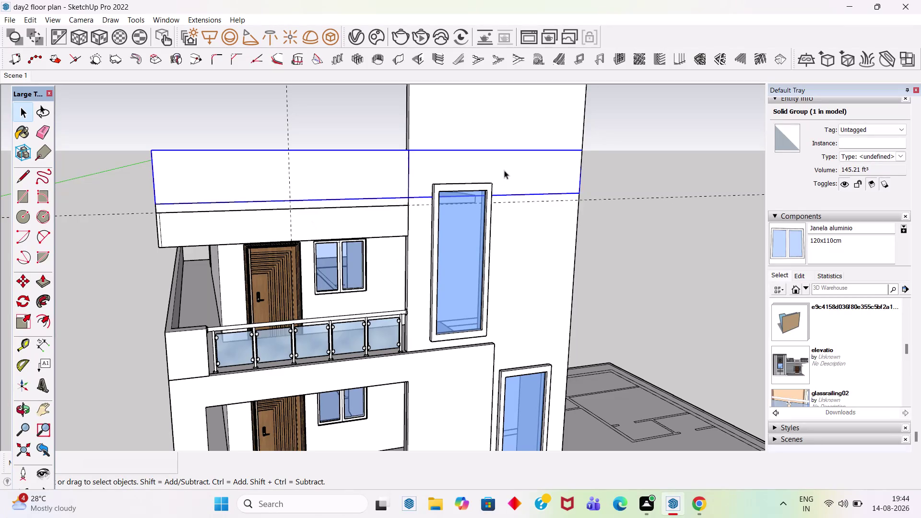
Orbit to the tall front wall and place a guide 1' below its top edge.
scroll(down, 3)
scroll(down, 3)
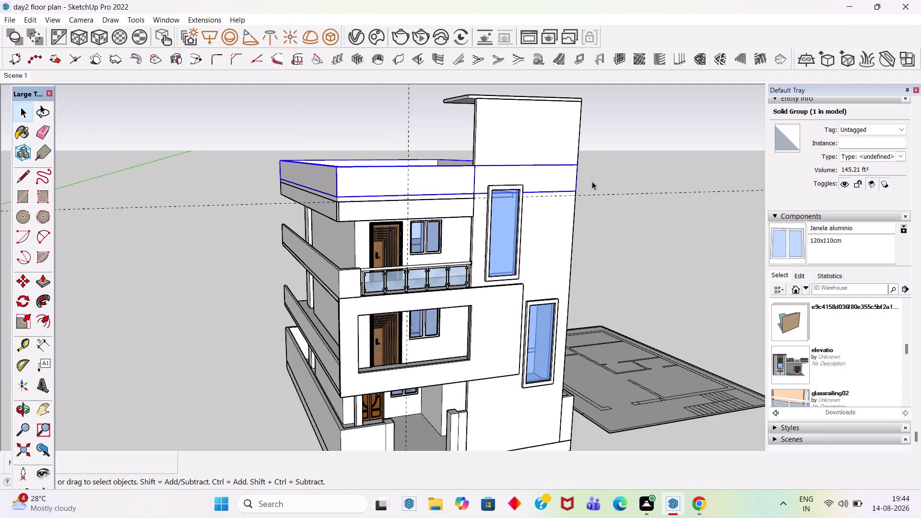
click(620, 170)
middle_drag(631, 183, 470, 185)
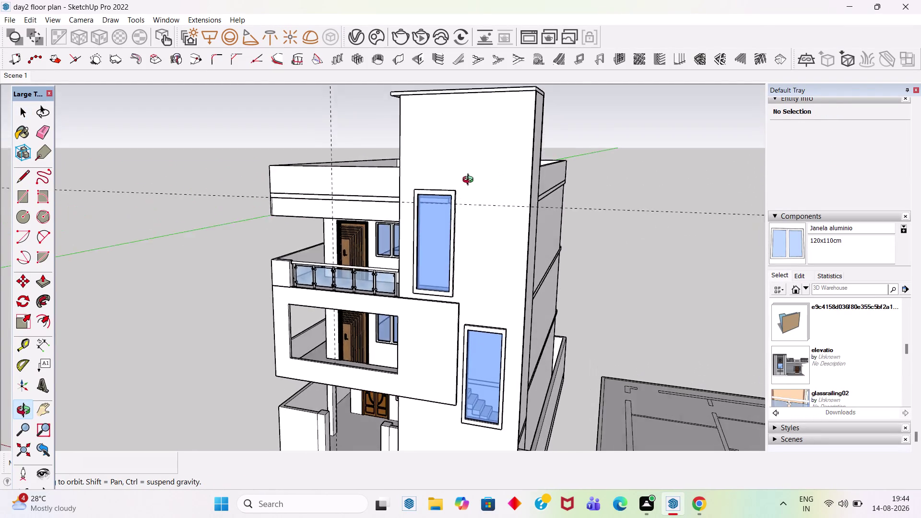
middle_drag(470, 186, 448, 194)
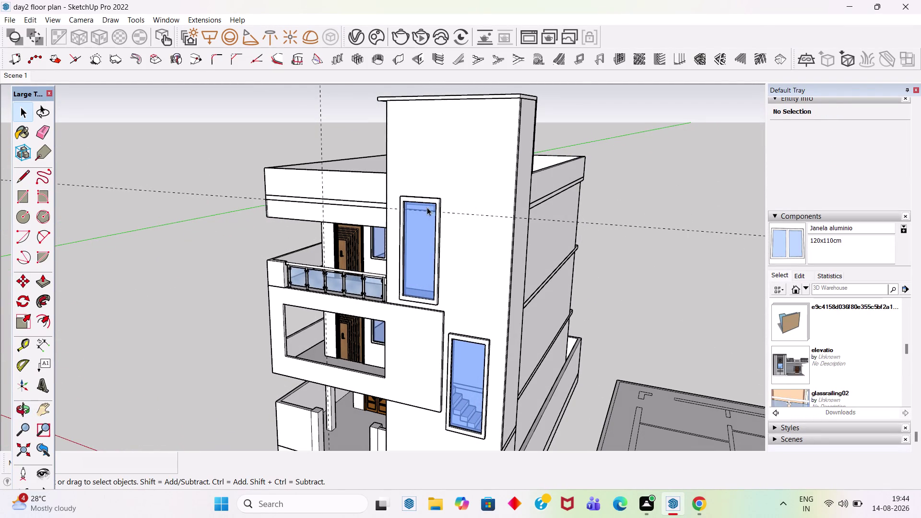
key(t)
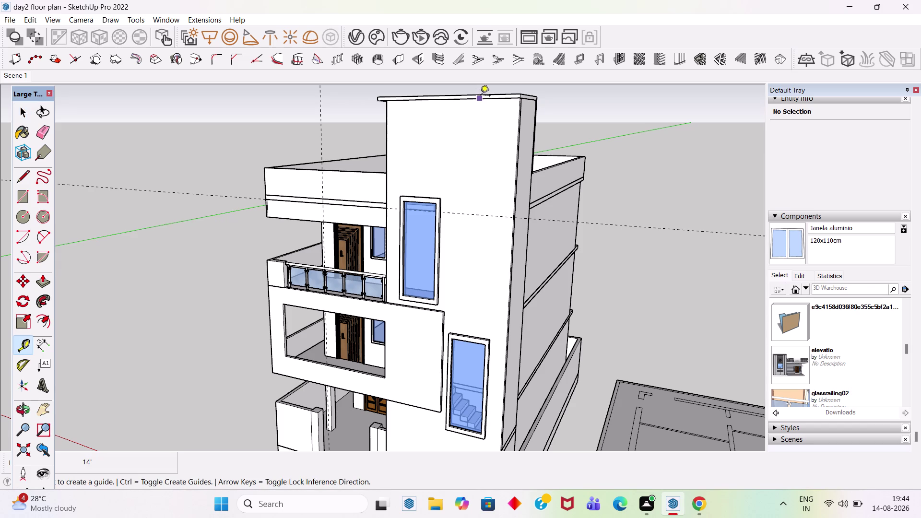
scroll(up, 3)
click(493, 93)
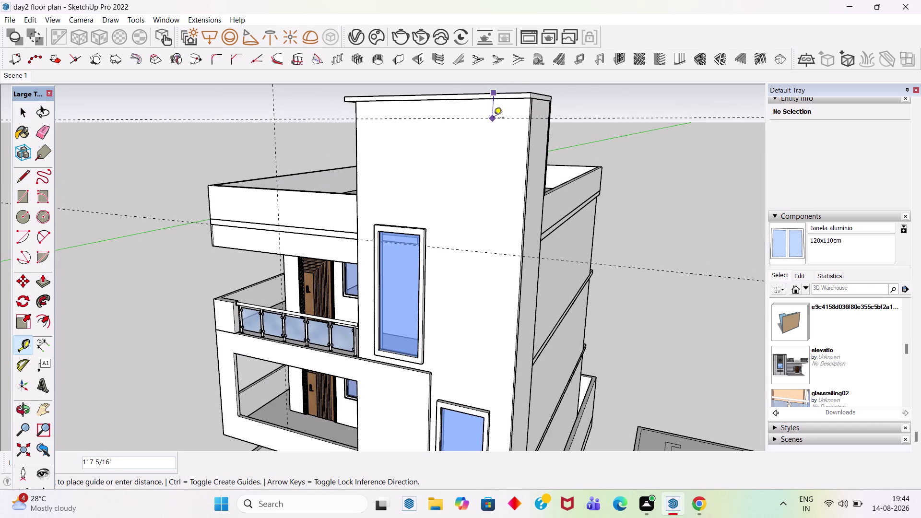
text(1')
key(Return)
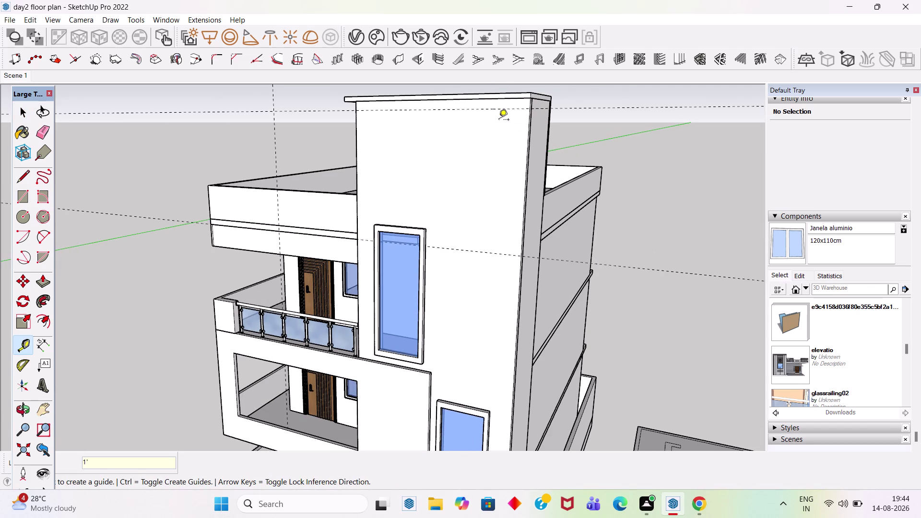
Place a second guide 1' in from the wall's right edge.
click(523, 204)
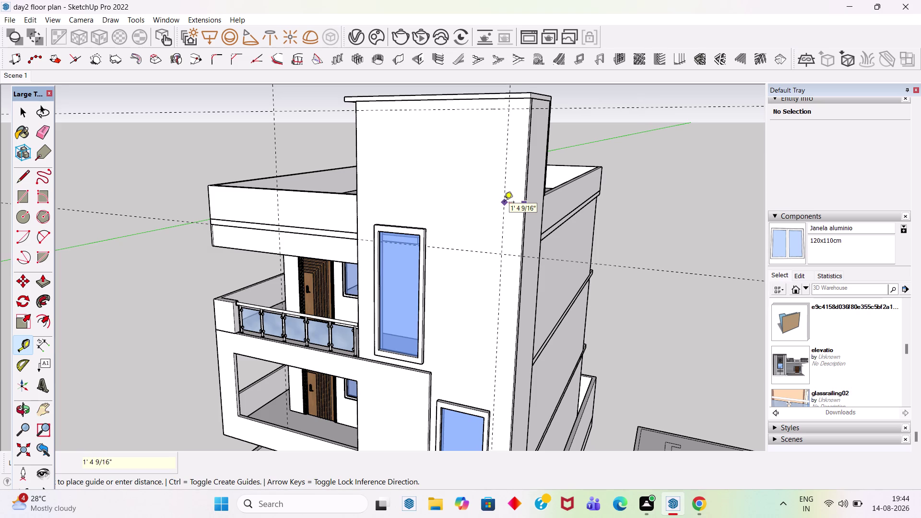
key(1)
key(apostrophe)
key(Return)
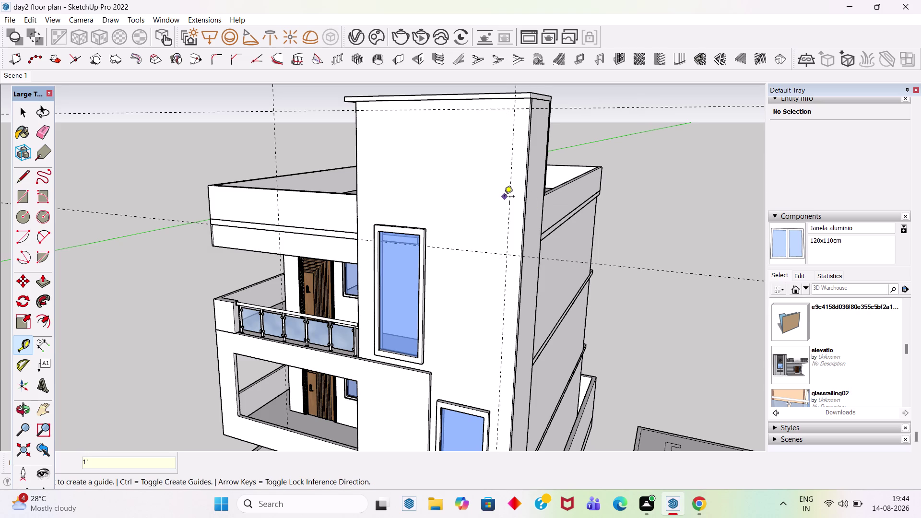
scroll(down, 3)
Draw a first rectangle from the wall's top corner down to its base along the right edge.
key(r)
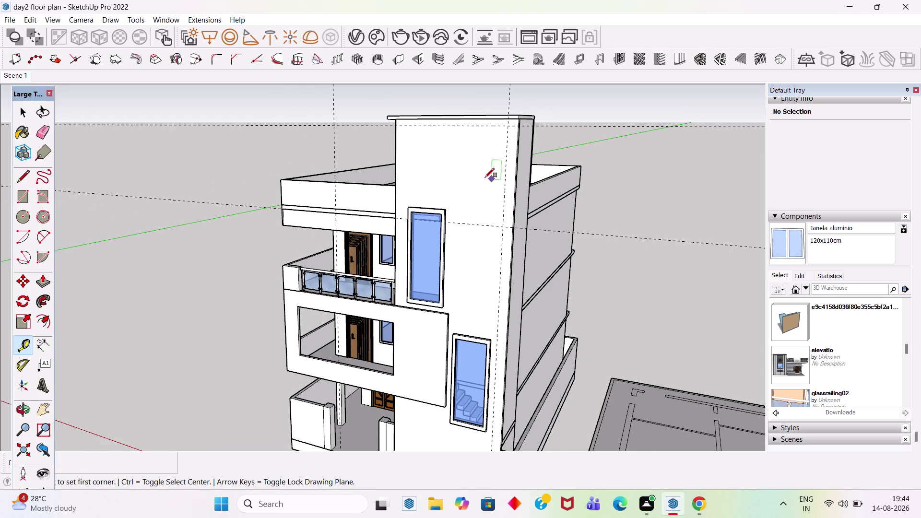
scroll(up, 3)
scroll(up, 3)
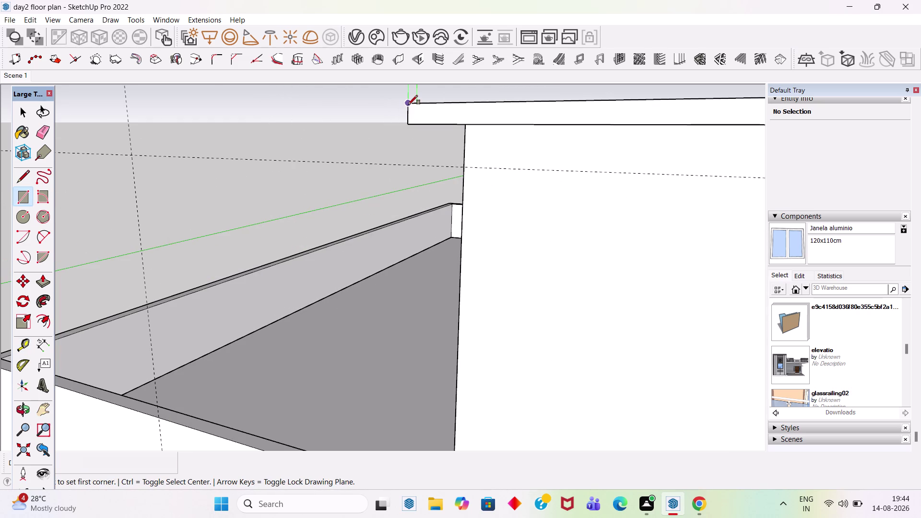
click(408, 105)
scroll(down, 3)
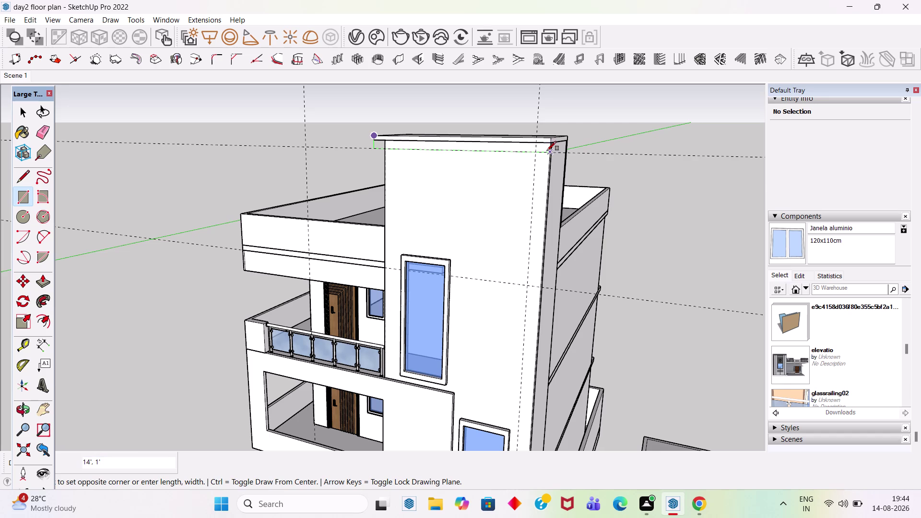
click(537, 151)
click(536, 137)
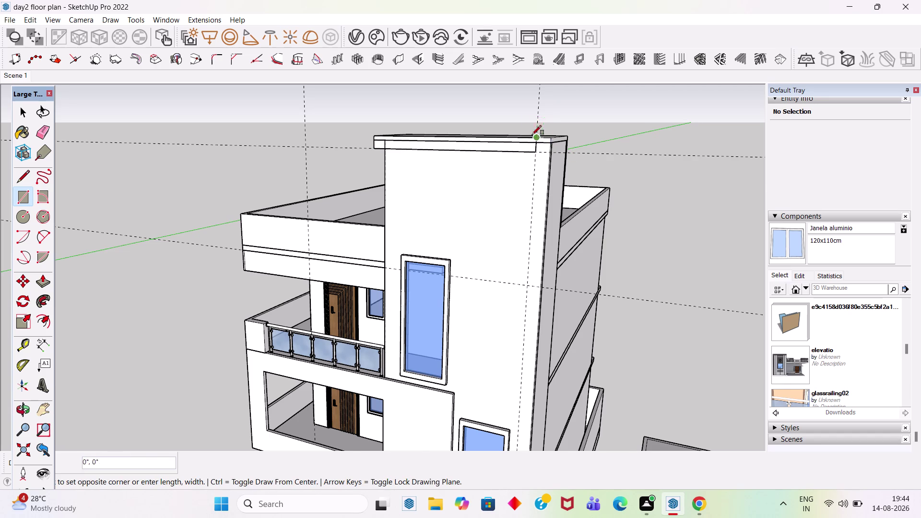
scroll(down, 3)
scroll(up, 3)
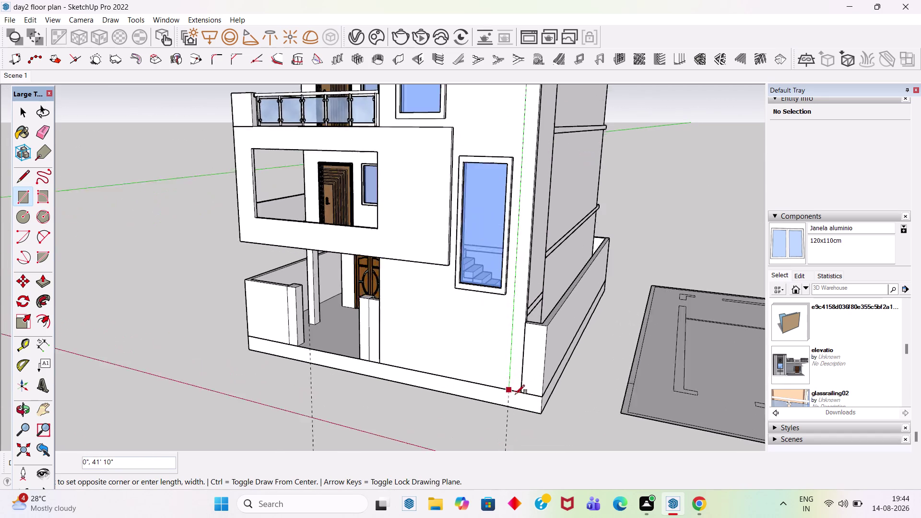
scroll(up, 3)
click(508, 389)
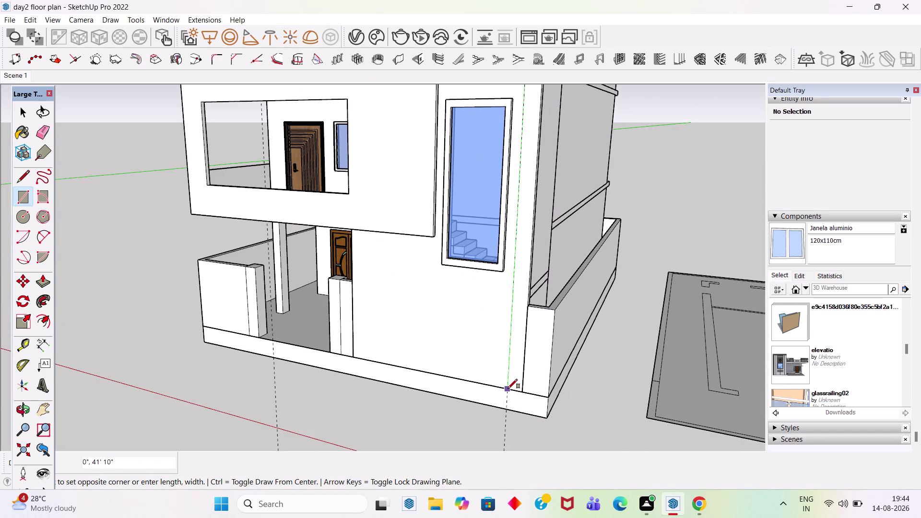
key(space)
key(p)
click(519, 295)
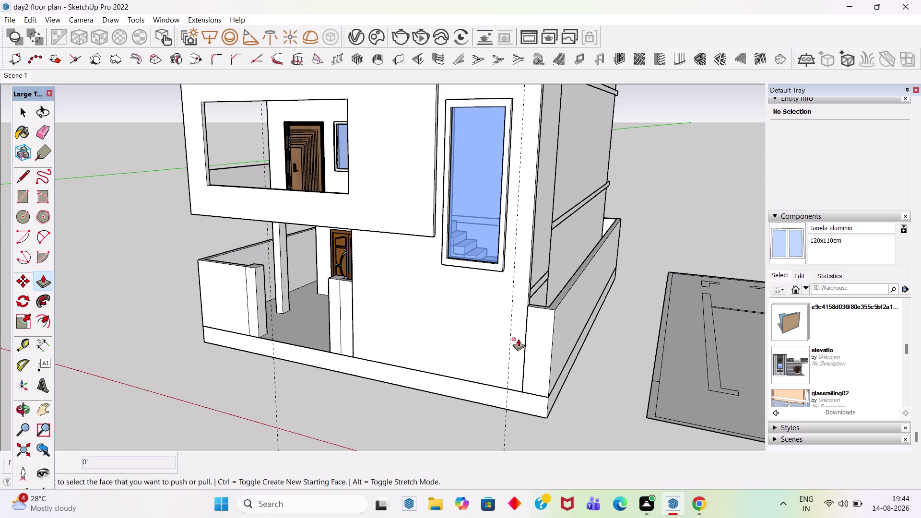
Redraw the strip rectangle from base to top and erase the stray top edge.
key(r)
click(508, 389)
scroll(down, 3)
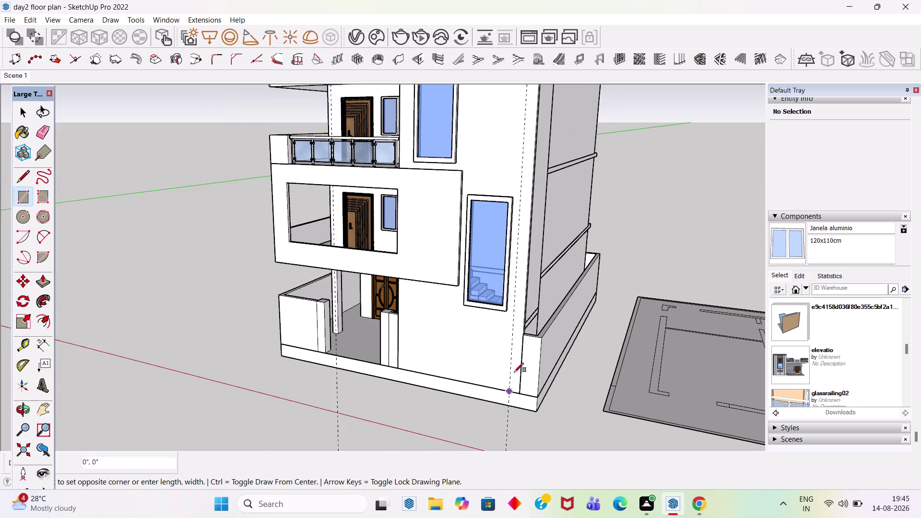
scroll(down, 3)
scroll(up, 3)
scroll(down, 3)
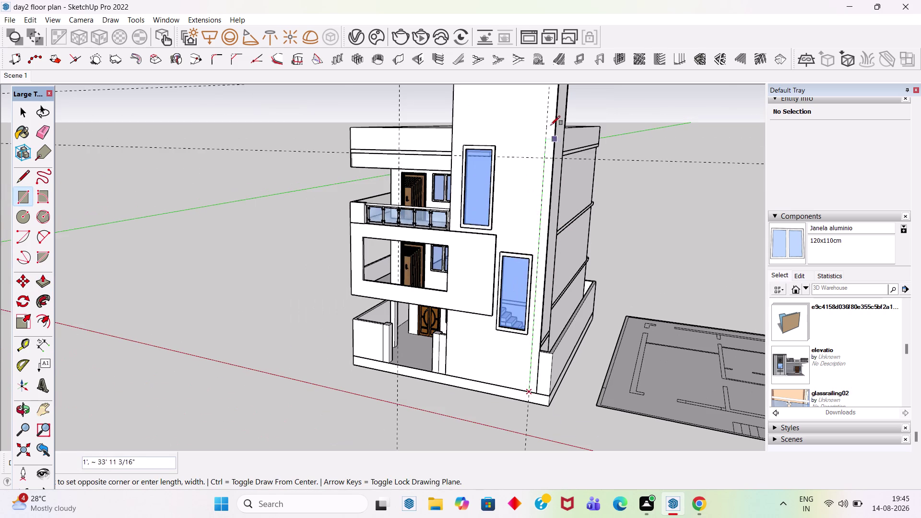
scroll(down, 3)
scroll(up, 3)
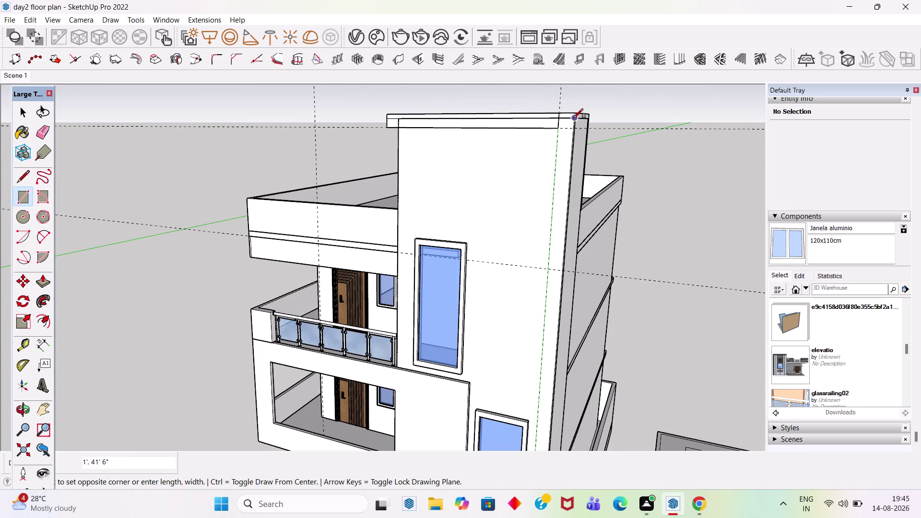
click(575, 114)
key(space)
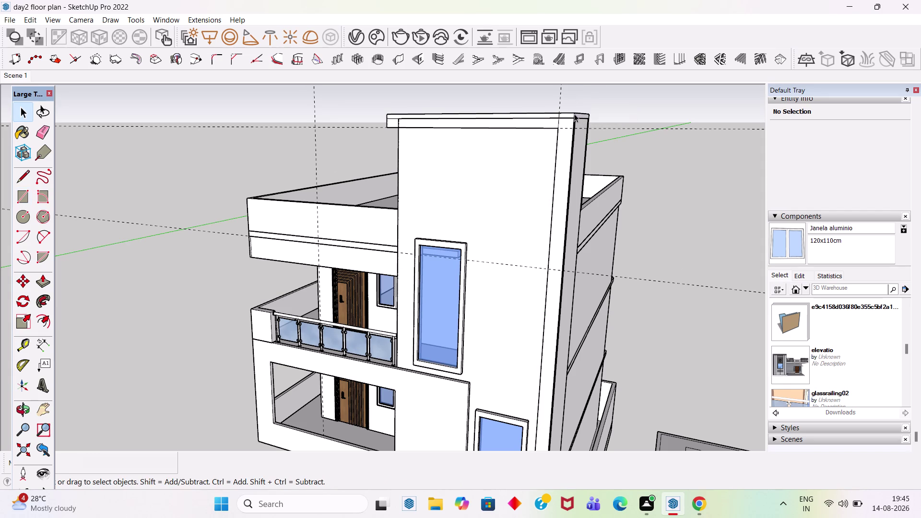
scroll(up, 3)
key(e)
click(570, 118)
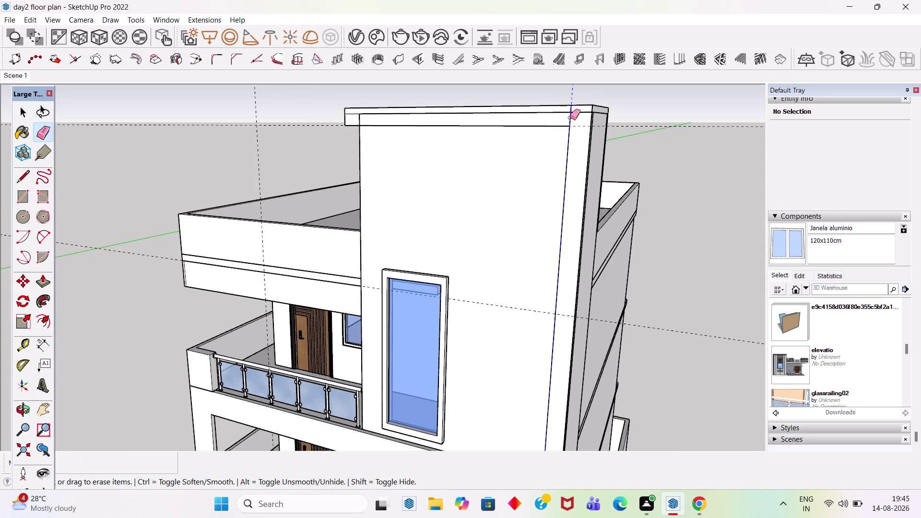
Push/Pull the one-foot strip outward by 4.
key(p)
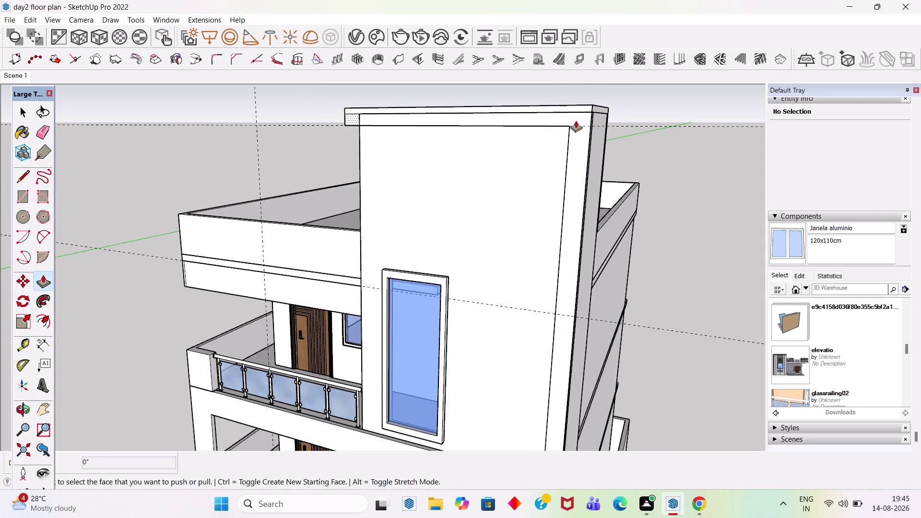
click(578, 118)
scroll(down, 3)
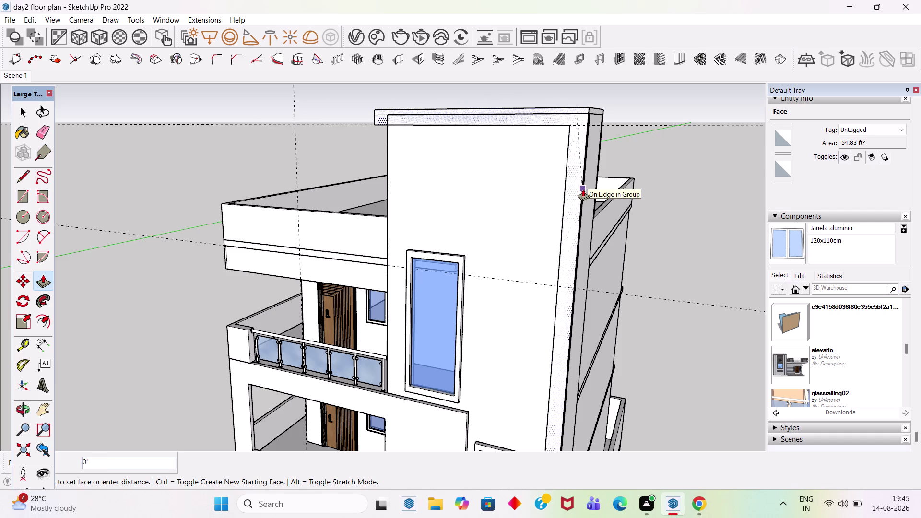
key(4)
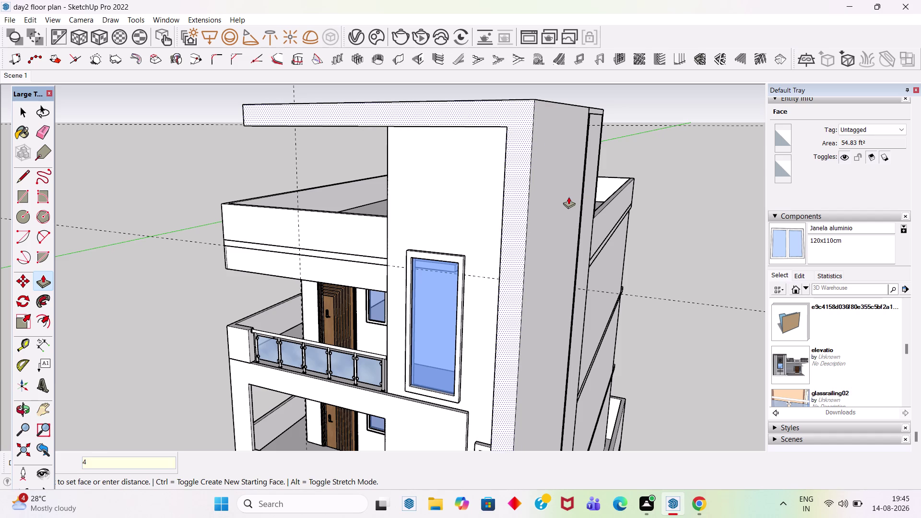
key(Return)
key(space)
scroll(down, 3)
scroll(down, 3)
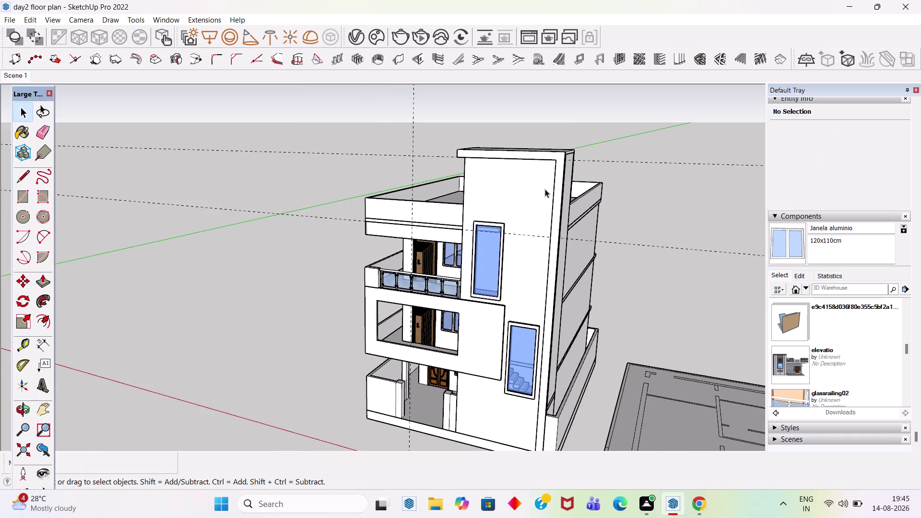
Delete all guide lines from the model.
middle_drag(581, 192, 689, 153)
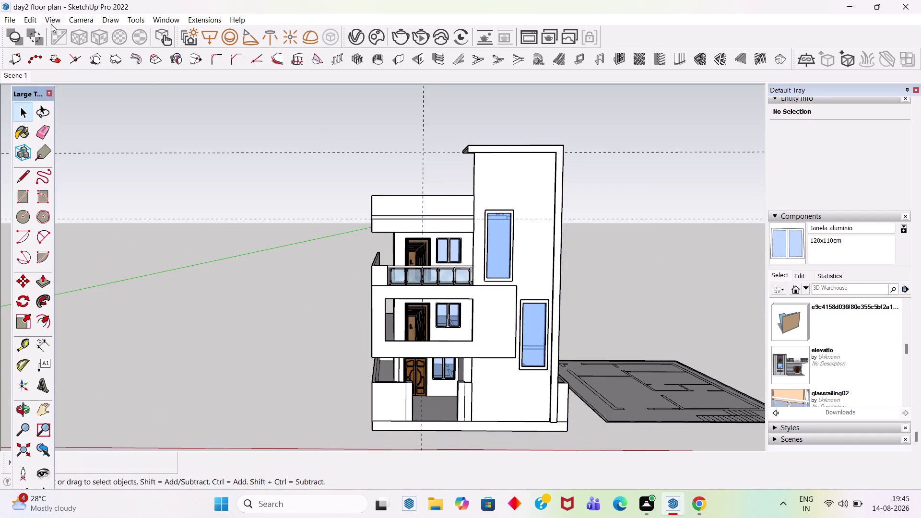
click(31, 20)
click(84, 128)
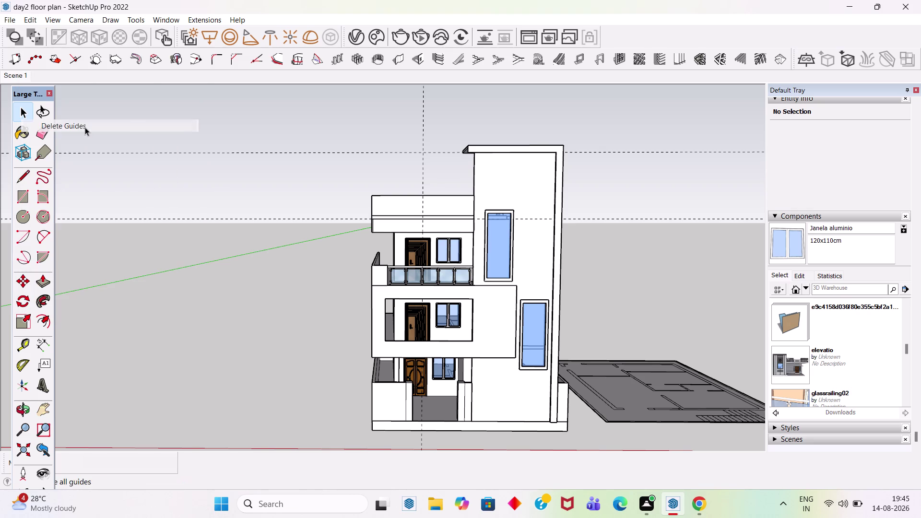
scroll(down, 3)
scroll(up, 3)
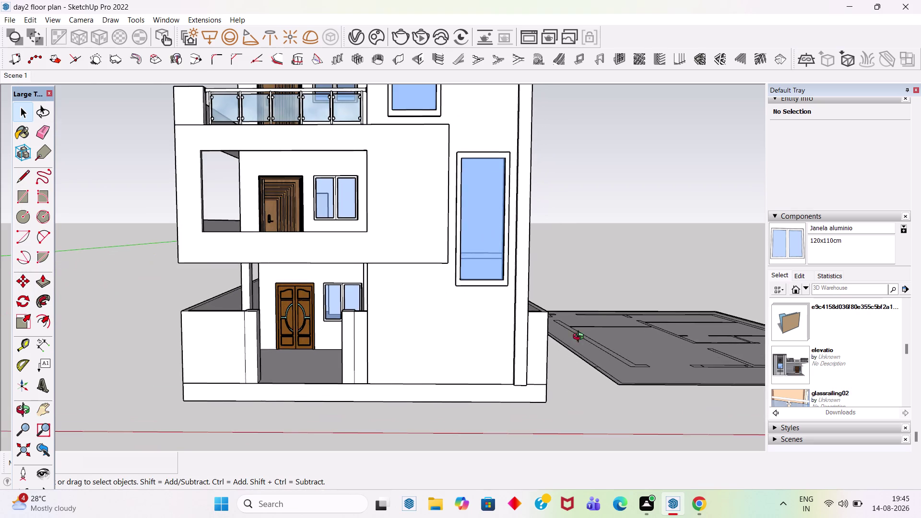
Select the side pilaster strip and turn it into a group with Make Group.
middle_drag(580, 338, 382, 364)
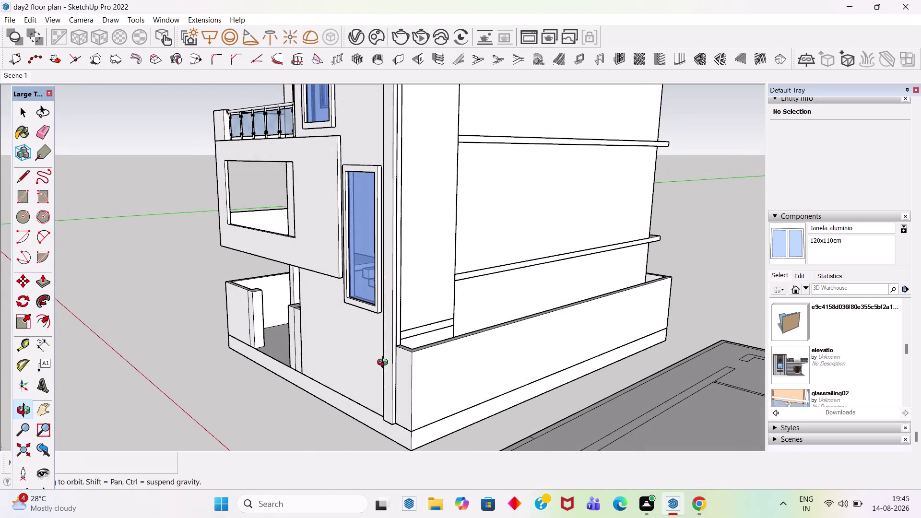
middle_drag(382, 365, 711, 347)
scroll(up, 3)
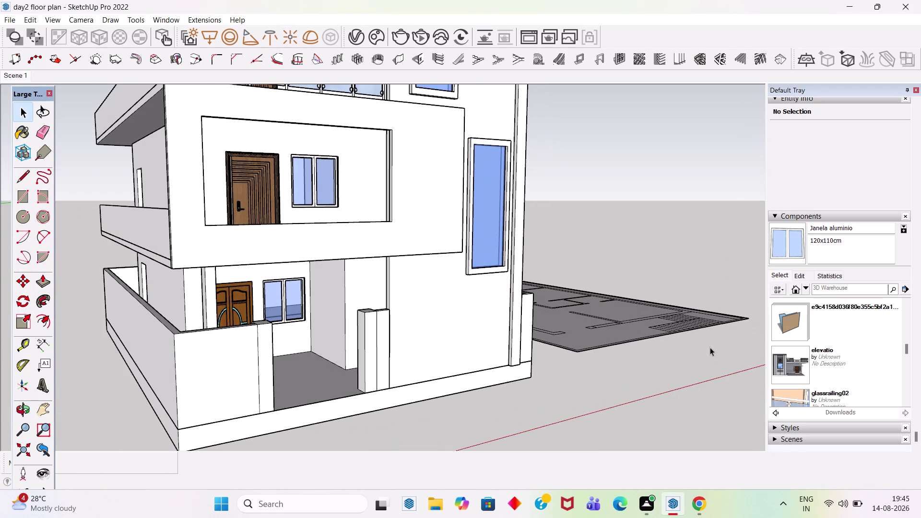
scroll(up, 3)
scroll(down, 3)
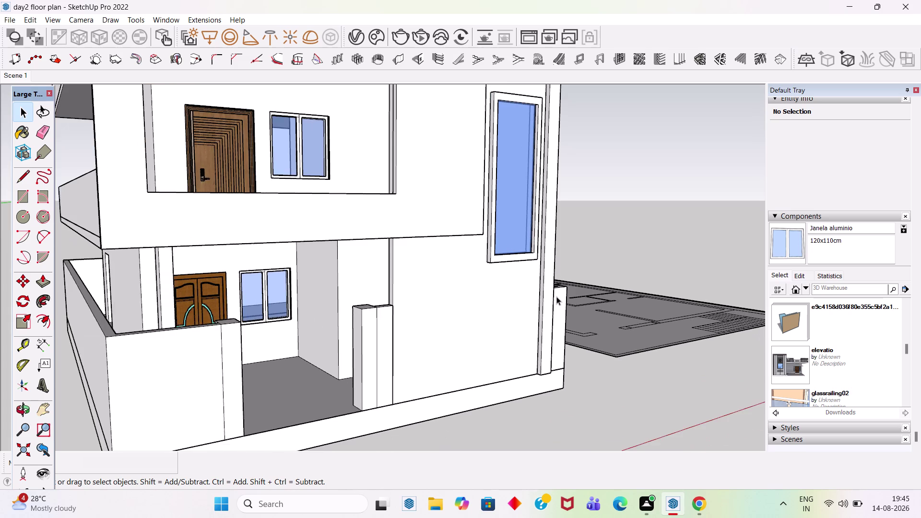
middle_drag(589, 294, 264, 315)
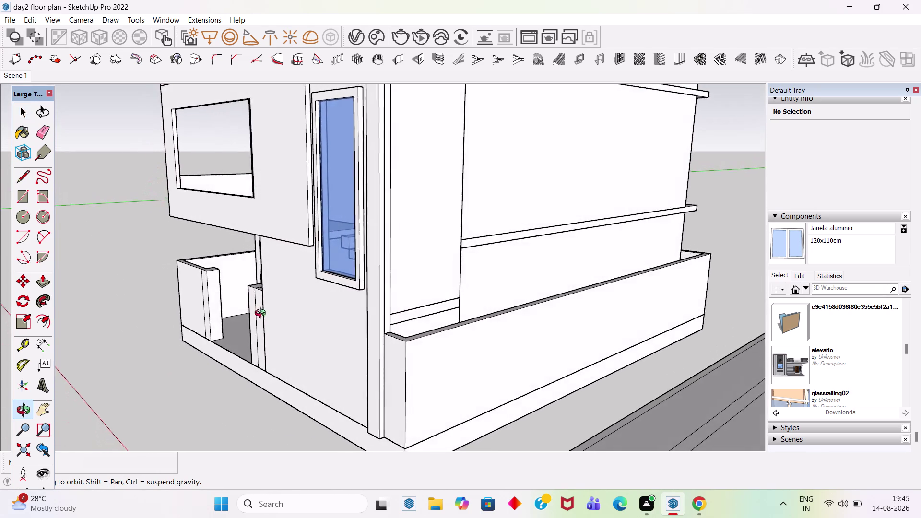
middle_drag(263, 314, 272, 289)
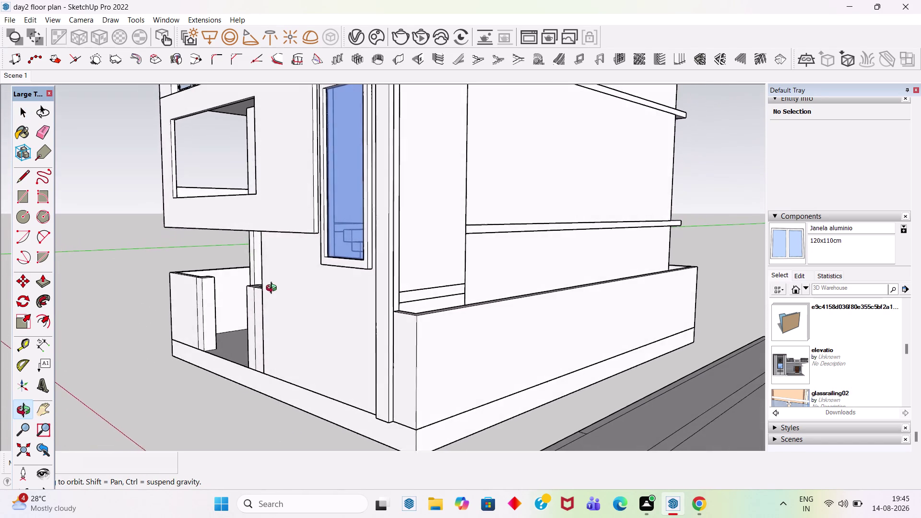
middle_drag(272, 289, 501, 291)
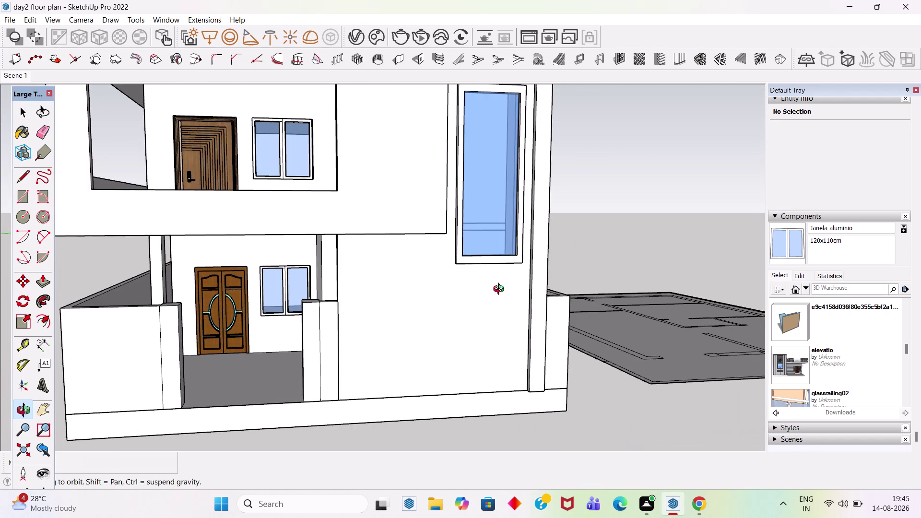
middle_drag(501, 290, 493, 271)
scroll(down, 3)
triple_click(523, 292)
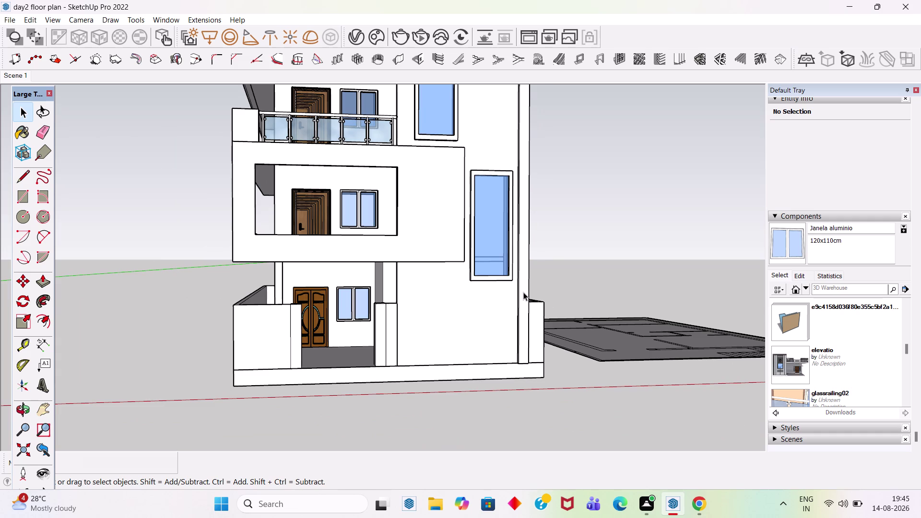
click(523, 292)
right_click(523, 292)
click(569, 162)
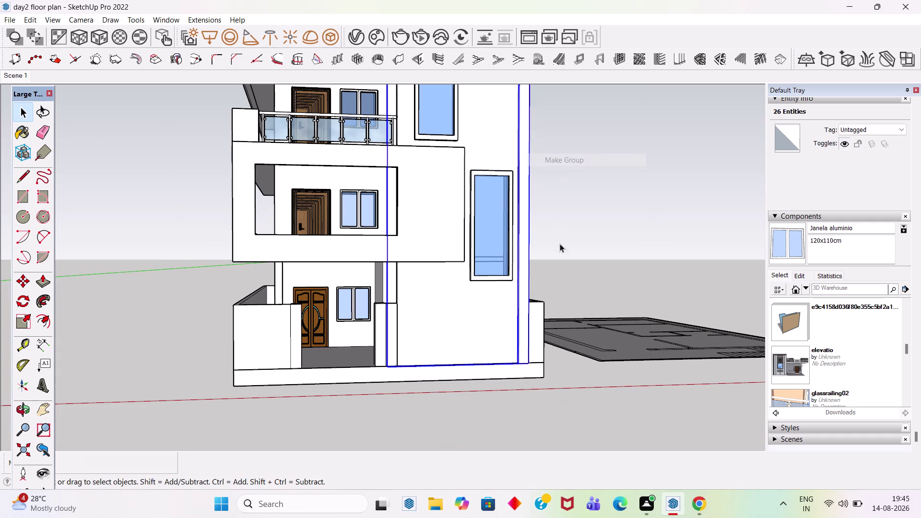
scroll(down, 3)
click(600, 250)
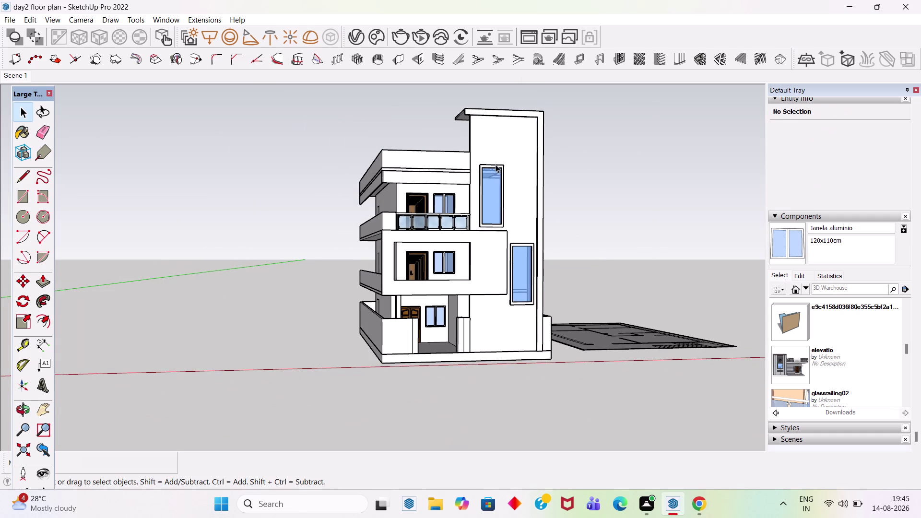
Pick out the top-floor front slab and zoom the view in on it.
click(495, 165)
click(525, 150)
click(453, 162)
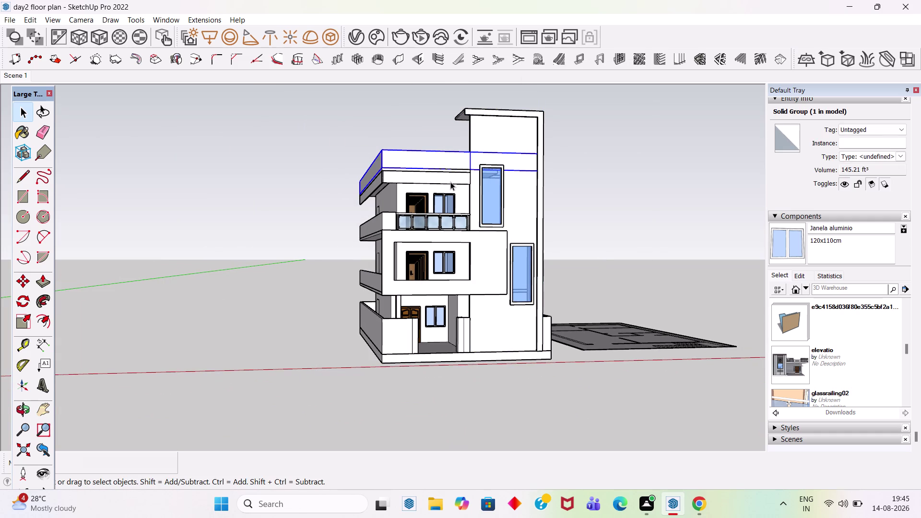
click(450, 182)
click(604, 181)
scroll(up, 3)
middle_drag(517, 185, 493, 221)
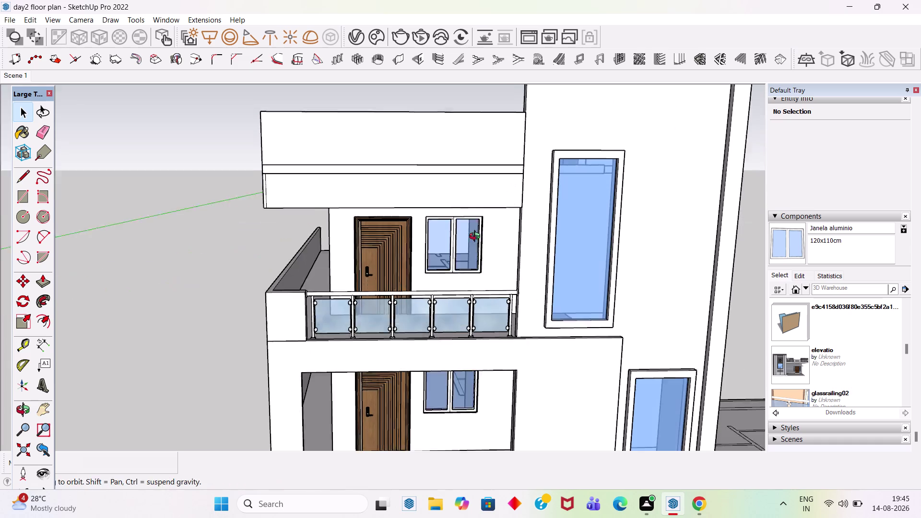
middle_drag(493, 221, 475, 238)
Place a 1' guide below the slab's top edge, then undo it.
click(480, 209)
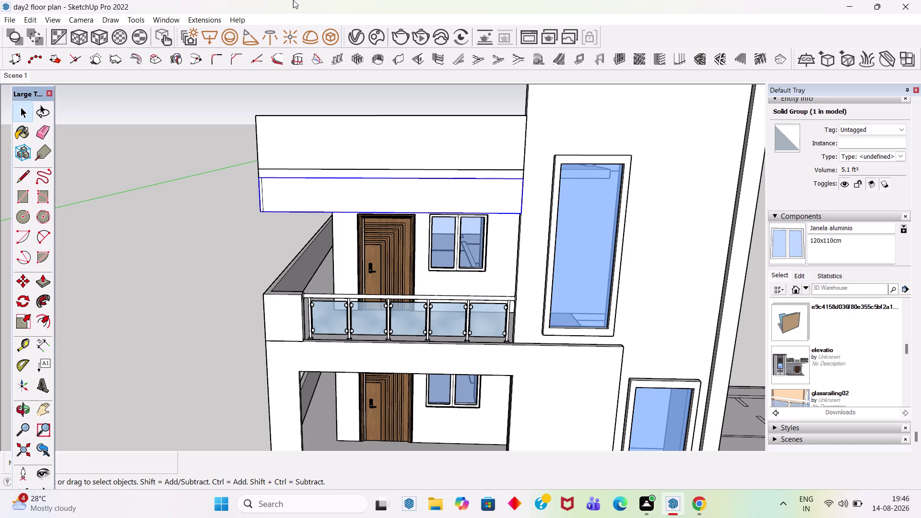
scroll(up, 3)
scroll(up, 3)
scroll(up, 3)
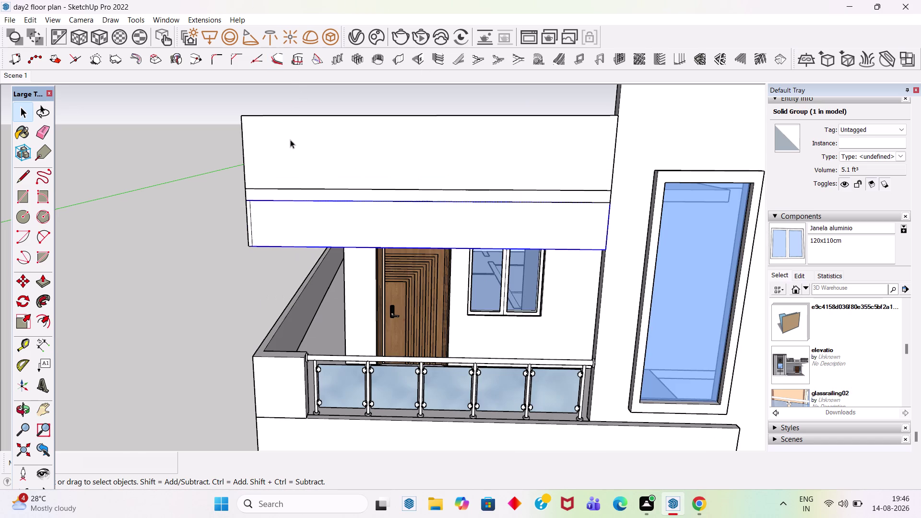
key(t)
click(294, 117)
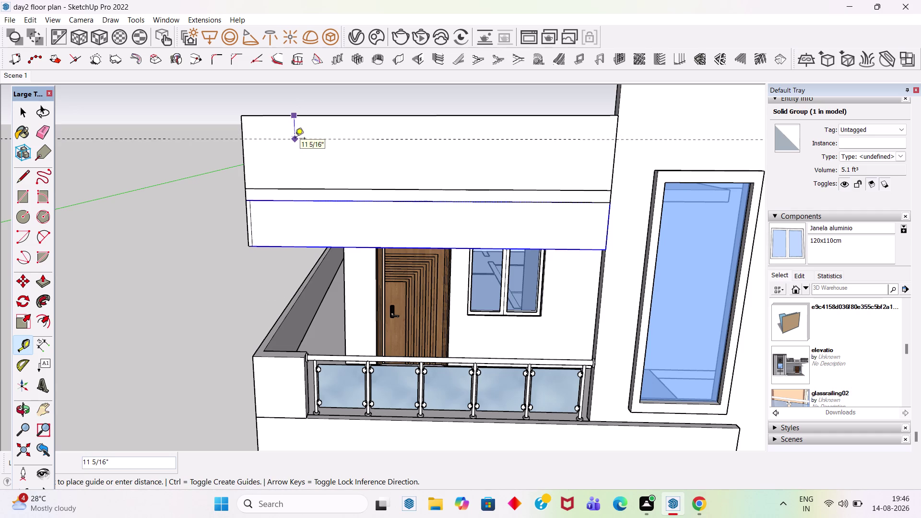
key(1)
key(apostrophe)
key(Return)
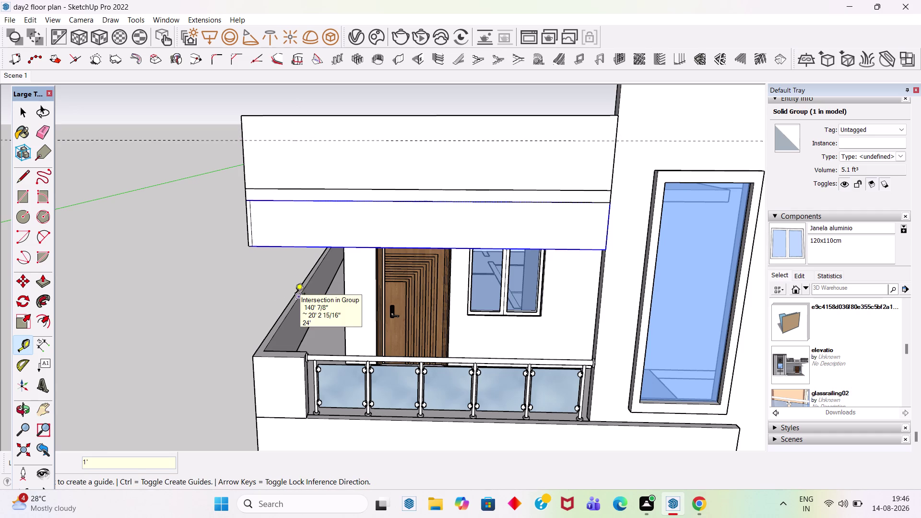
key(ctrl+z)
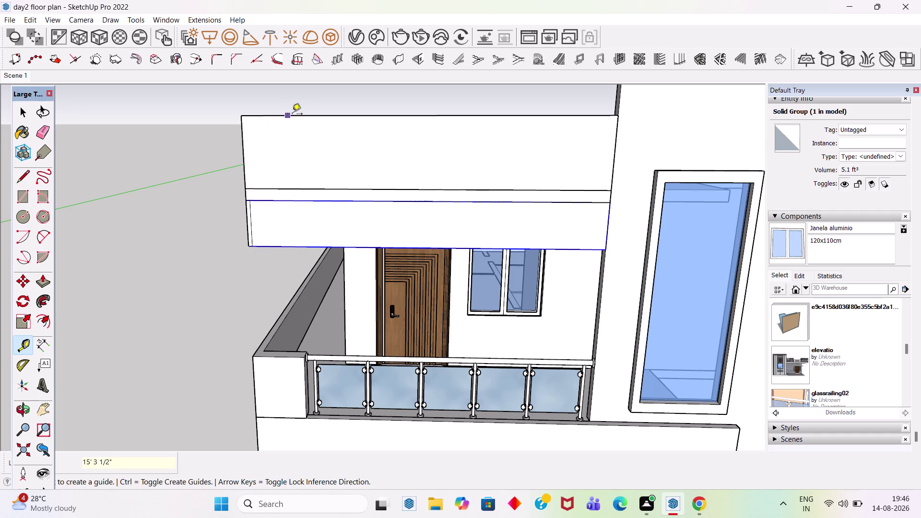
Add guides 6" below the slab's top edge and 6" above its bottom edge.
click(292, 113)
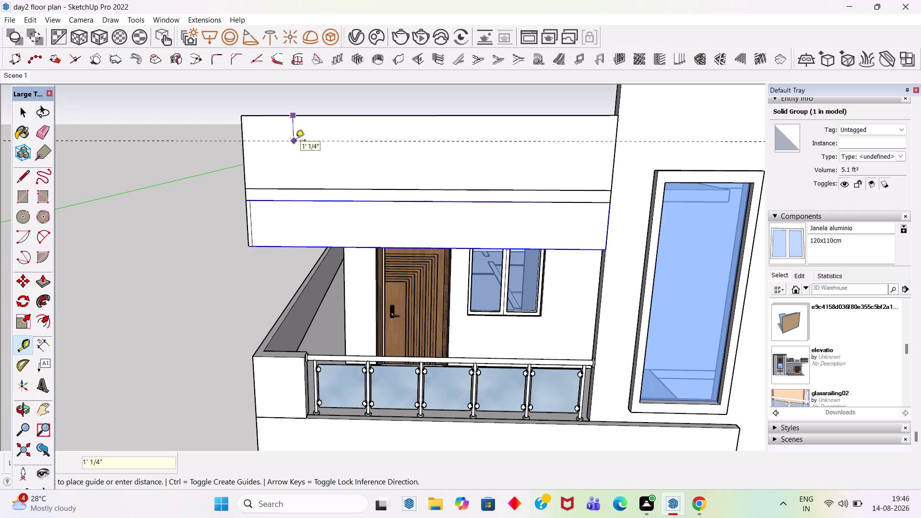
key(6)
key(Return)
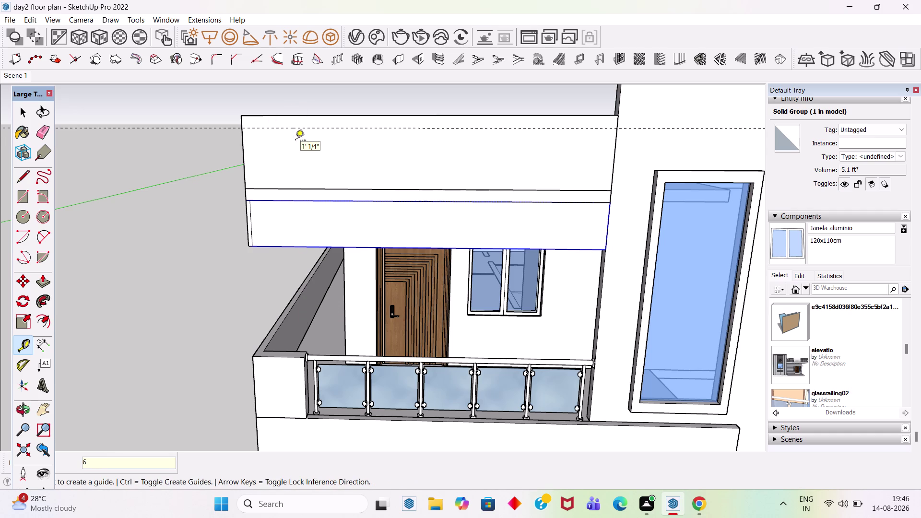
click(291, 248)
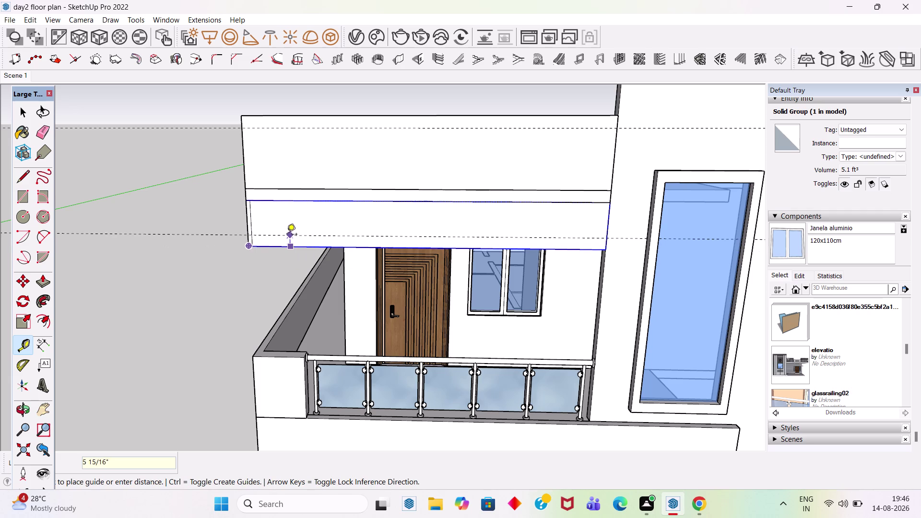
key(6)
key(Return)
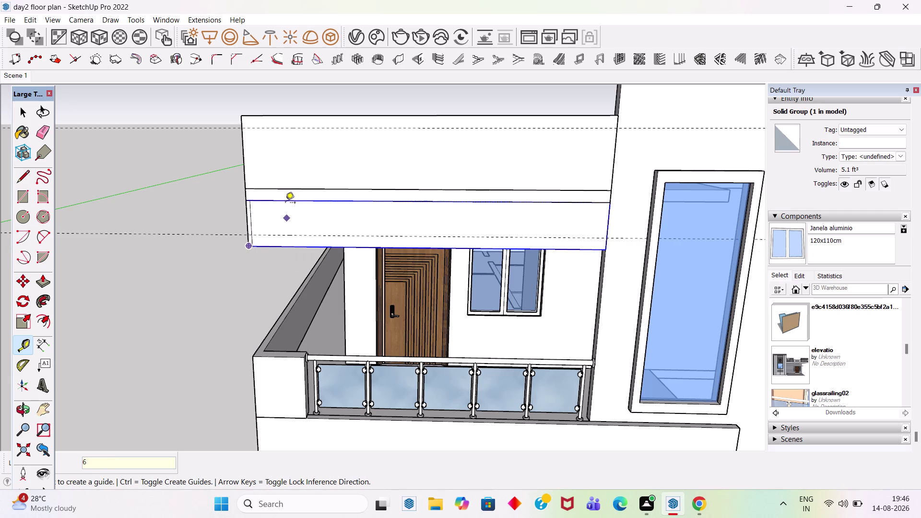
key(space)
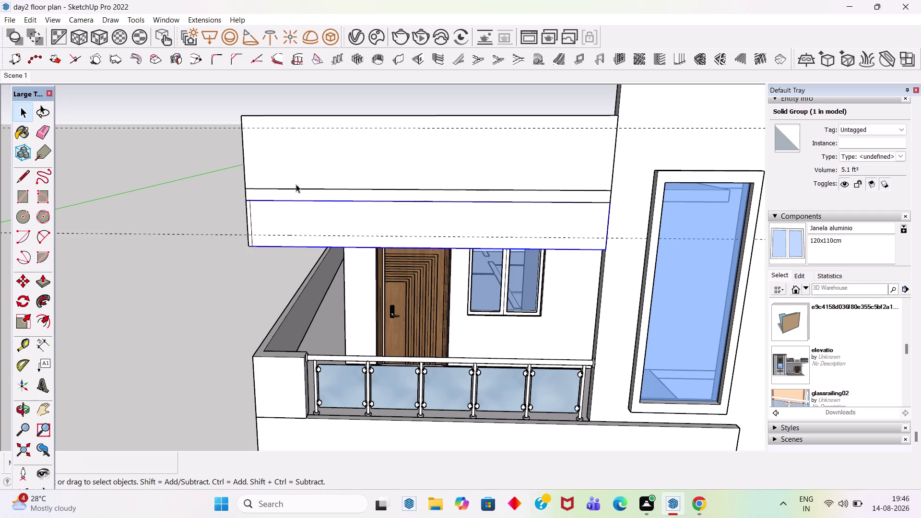
Add a guide 3' in from the slab's left end.
key(t)
click(243, 164)
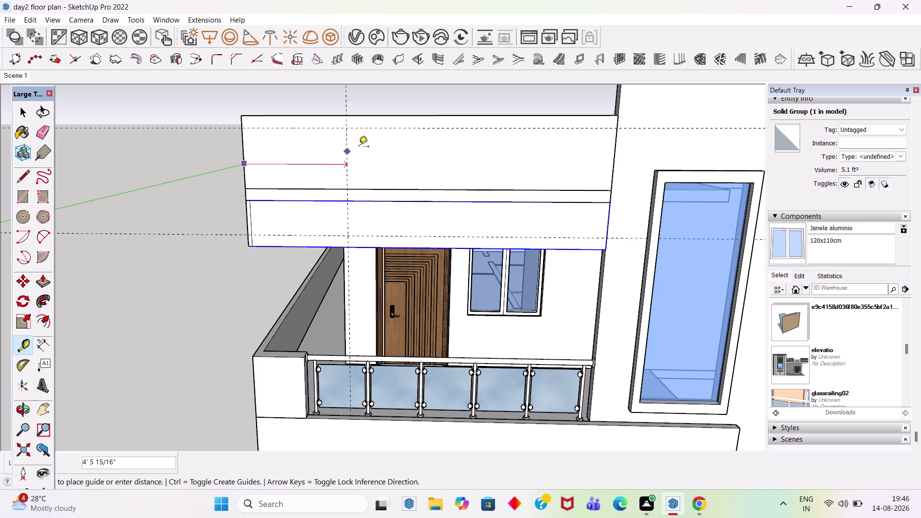
text(3)
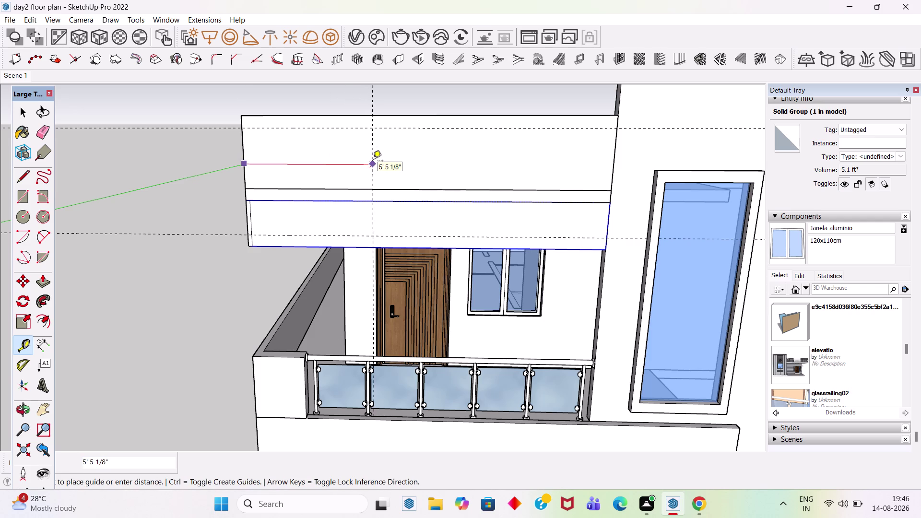
text(')
key(Return)
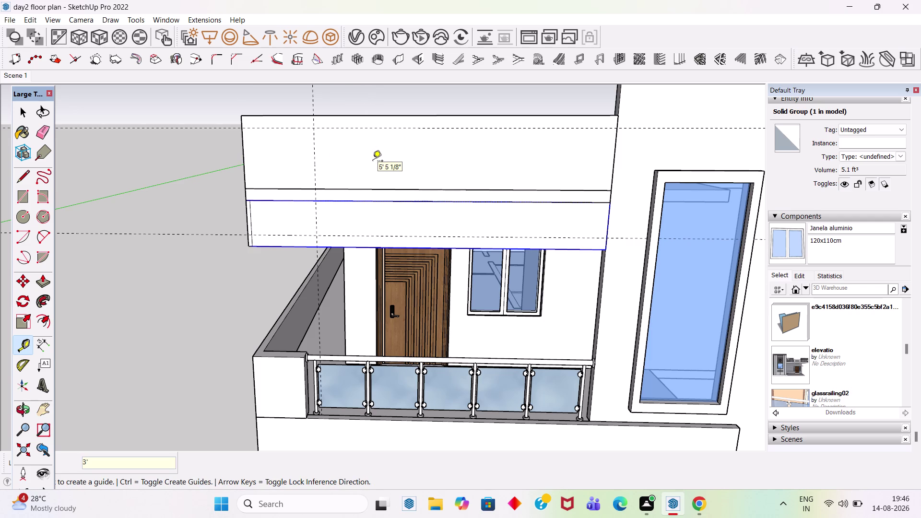
Draw a rectangle from the top-left guide corner to the lower guide intersection.
key(space)
key(r)
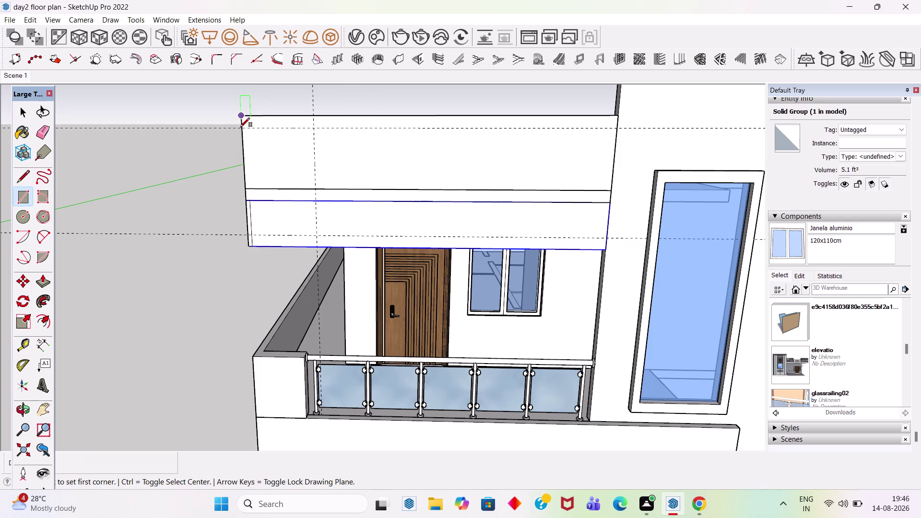
click(244, 127)
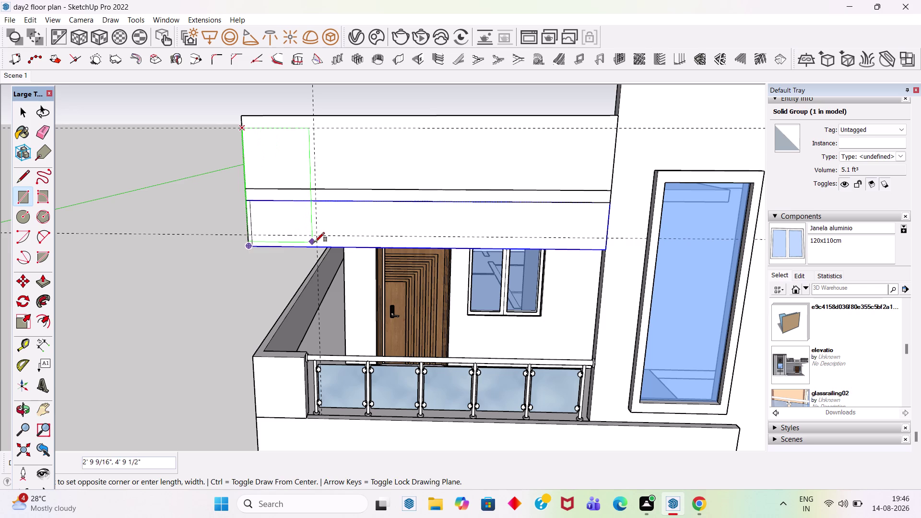
click(318, 232)
key(space)
Trial-pull the new rectangle out from the slab and check its depth.
scroll(up, 3)
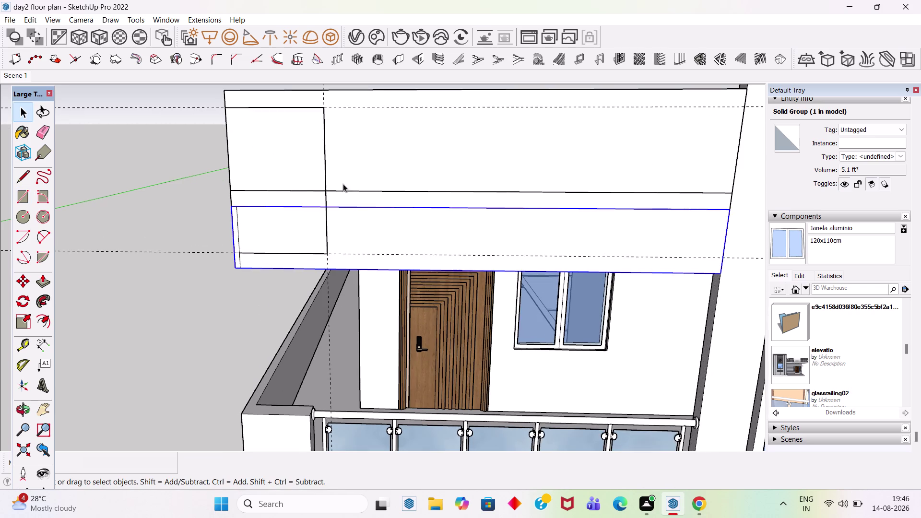
scroll(down, 3)
middle_drag(389, 213, 412, 163)
scroll(up, 3)
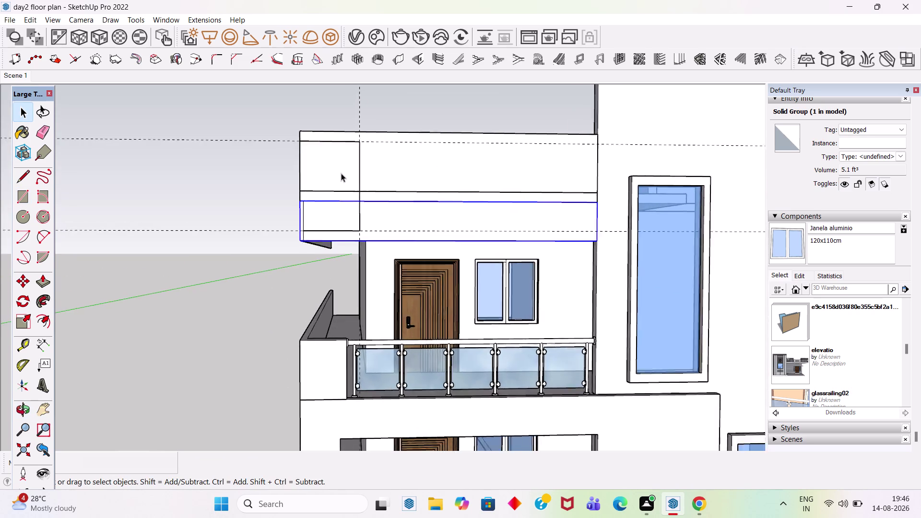
scroll(up, 3)
scroll(up, 3)
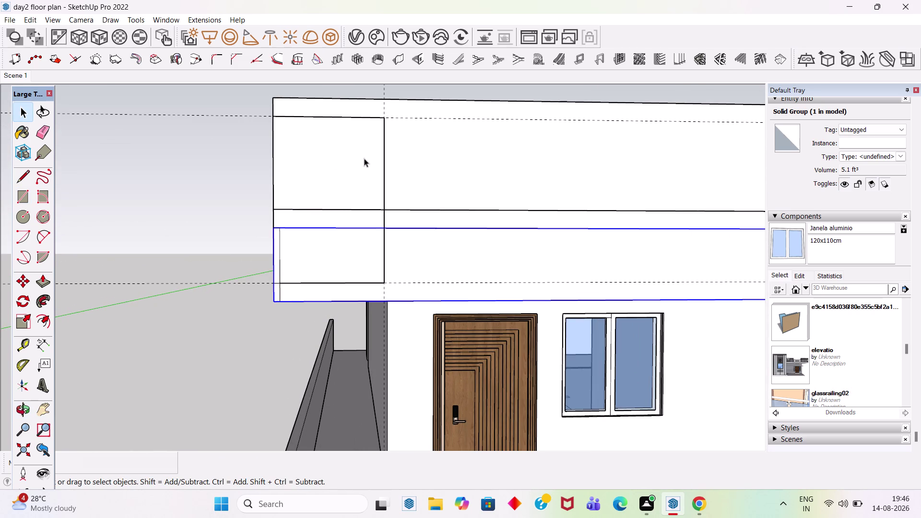
key(p)
click(361, 185)
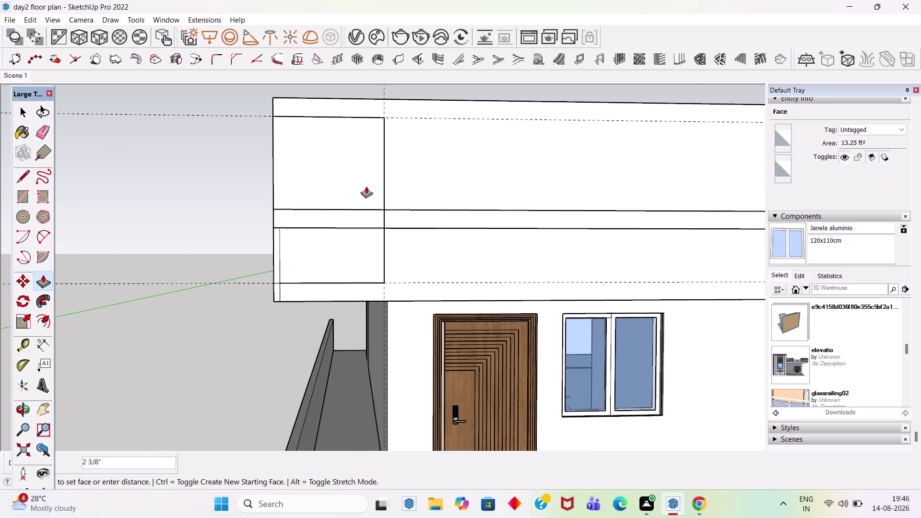
middle_drag(390, 197, 485, 209)
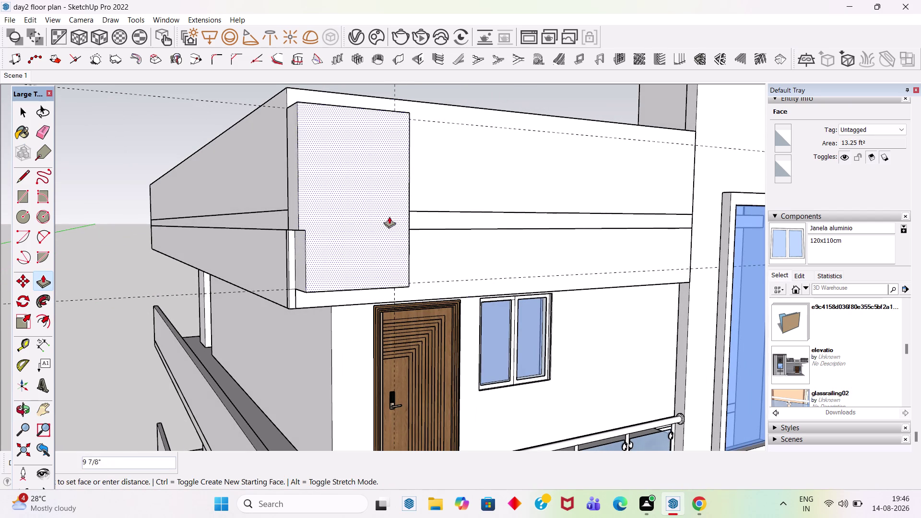
middle_drag(392, 219, 312, 228)
key(Escape)
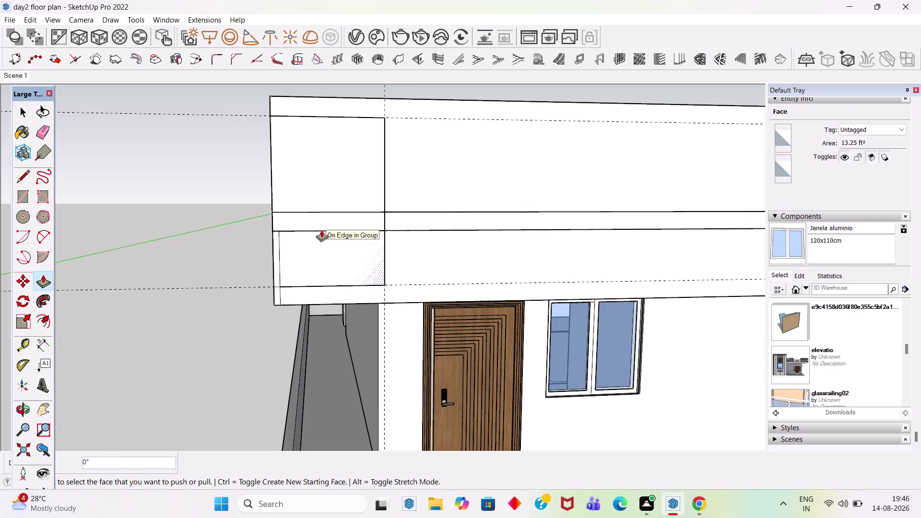
Erase the stray edge inside the rectangle and select its face.
scroll(up, 3)
key(space)
key(e)
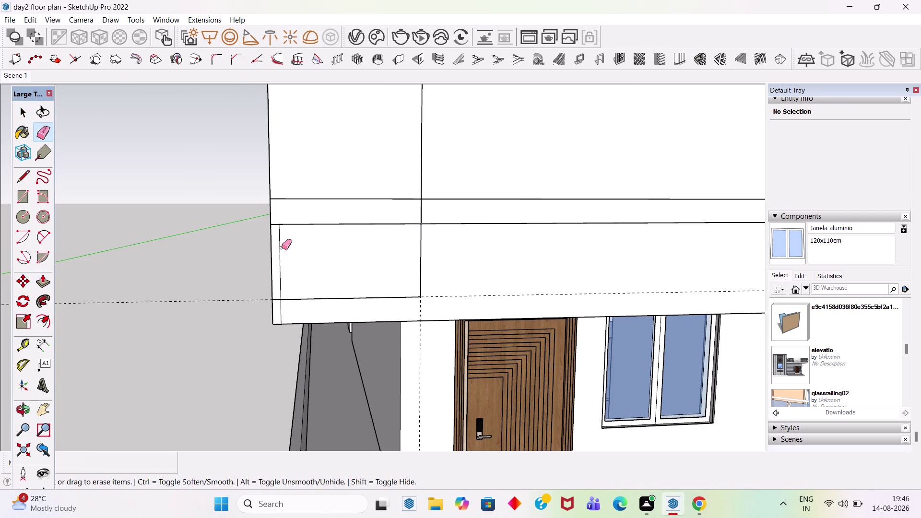
click(279, 247)
key(space)
click(300, 251)
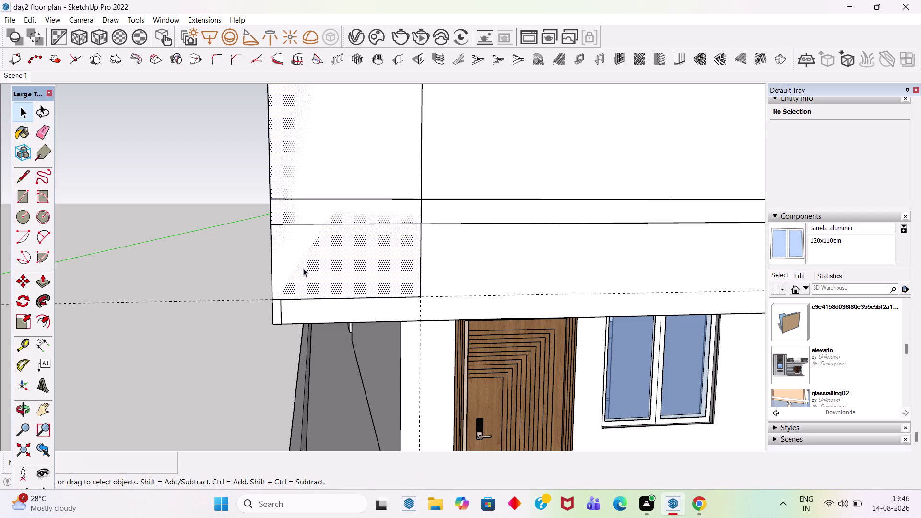
Redraw the short edge at the panel's lower corner and erase the stray edge.
scroll(up, 3)
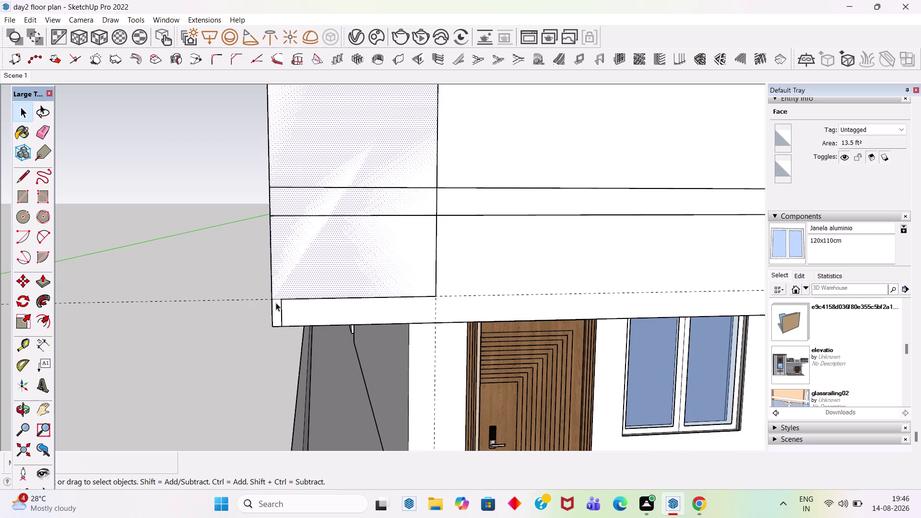
scroll(up, 3)
click(281, 309)
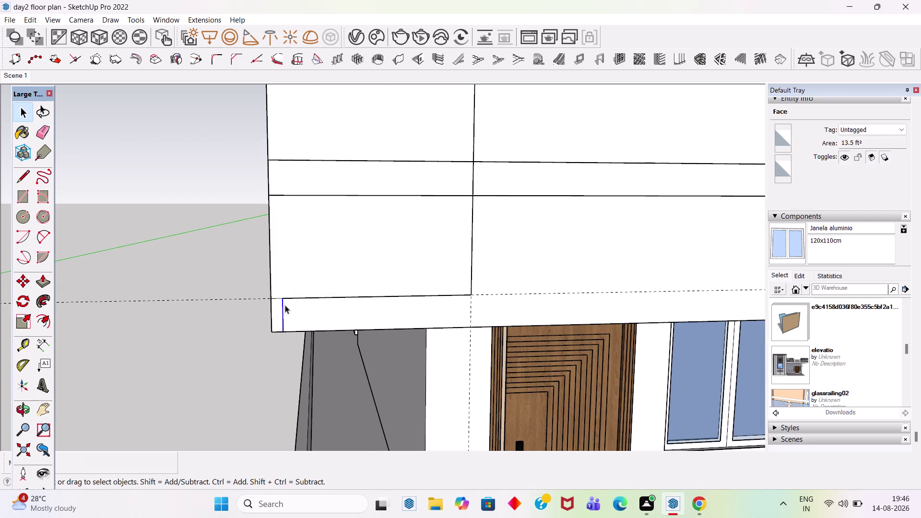
key(l)
click(280, 300)
click(269, 301)
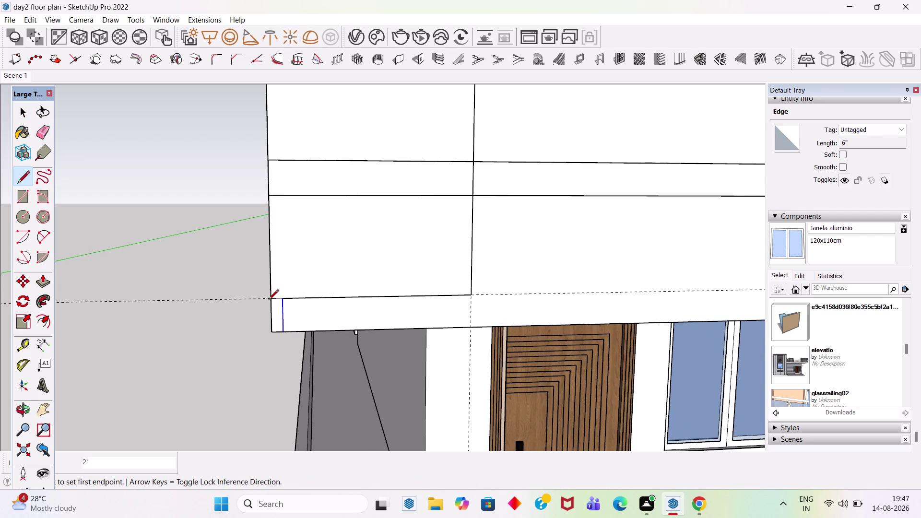
key(space)
key(e)
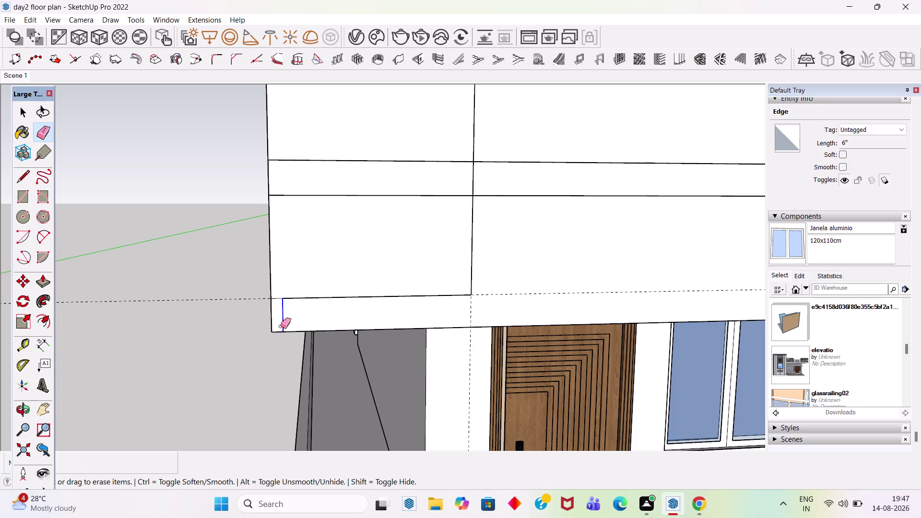
click(284, 314)
key(space)
click(307, 238)
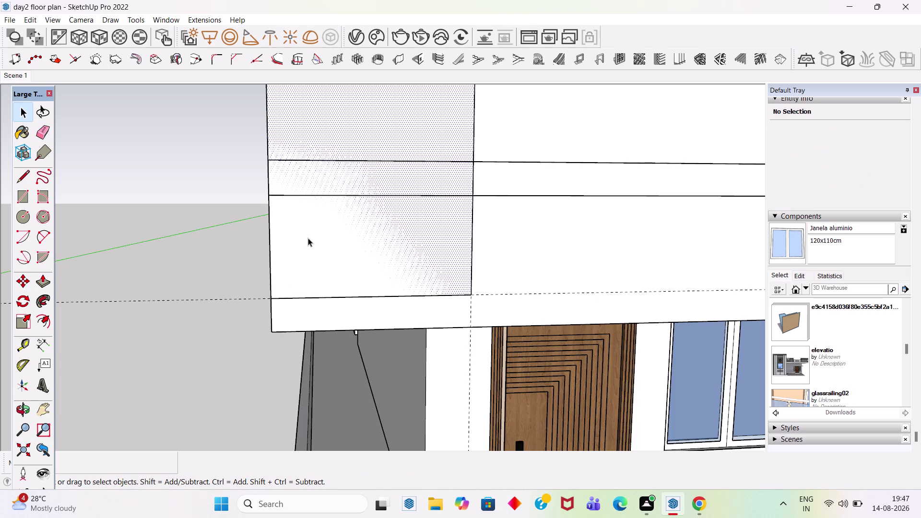
Push the corner strip face out 2 inches into a raised panel.
key(p)
click(308, 238)
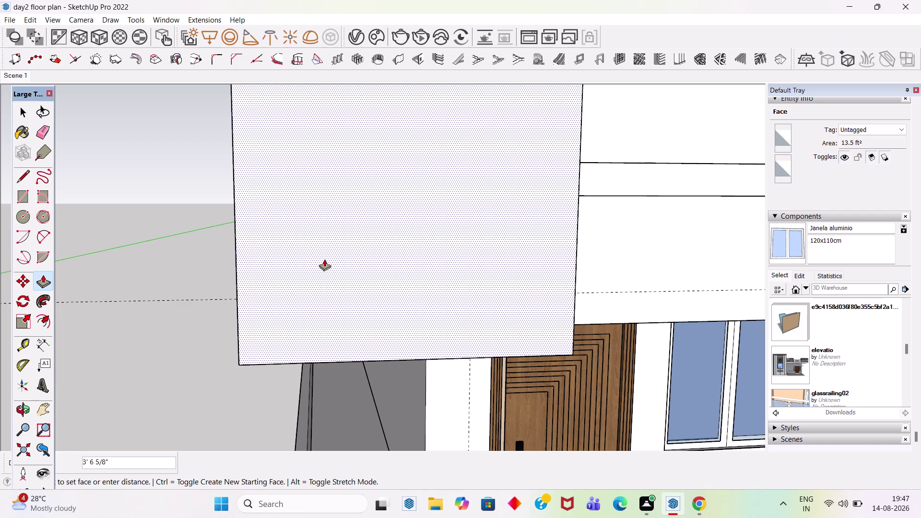
key(2)
key(Return)
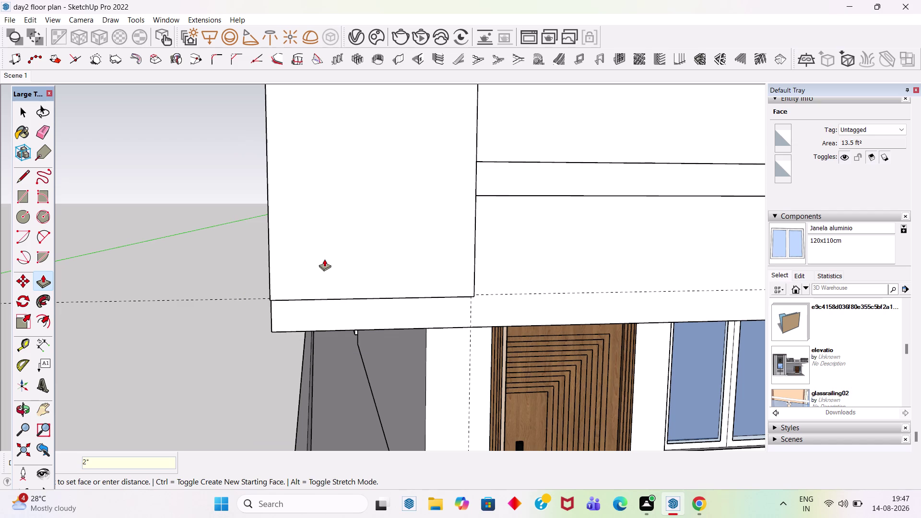
key(space)
scroll(down, 3)
scroll(down, 3)
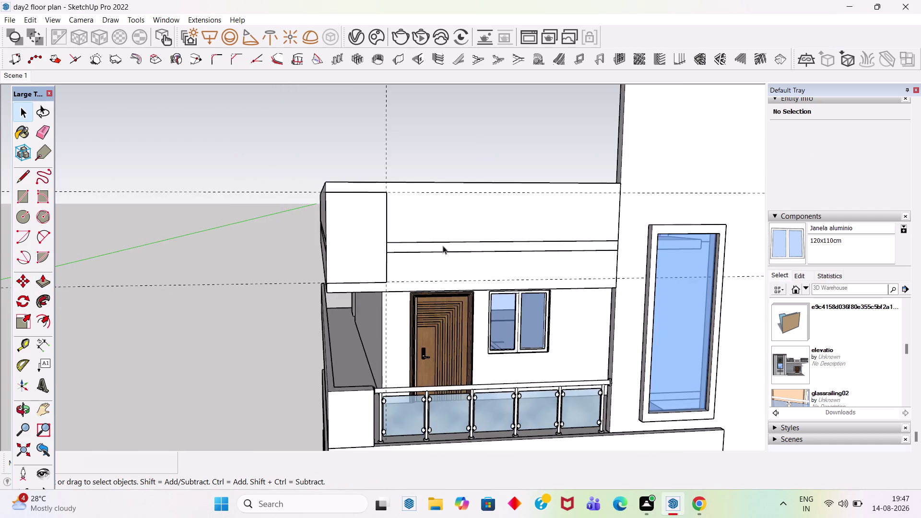
middle_drag(439, 244, 304, 249)
scroll(up, 3)
middle_drag(399, 227, 322, 260)
scroll(up, 3)
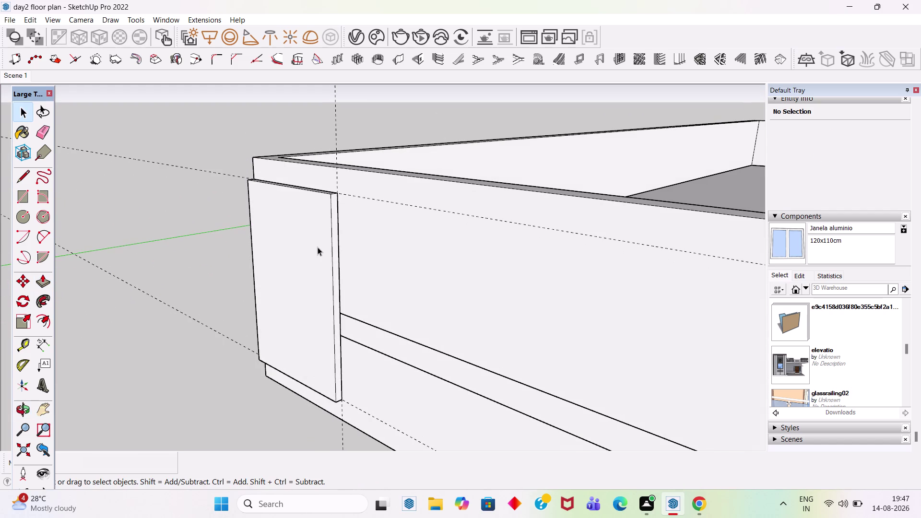
Select the whole raised panel and apply Make Group.
triple_click(317, 243)
right_click(317, 243)
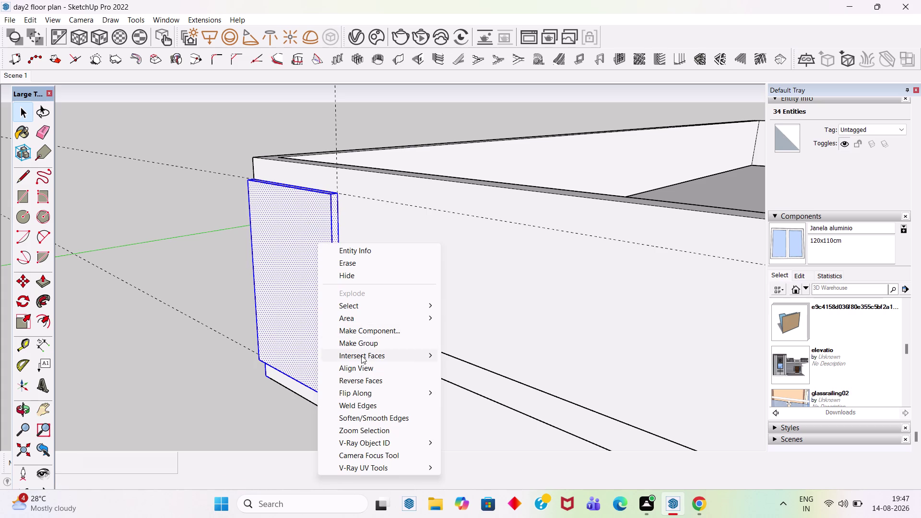
click(366, 345)
scroll(down, 3)
middle_drag(364, 252, 709, 217)
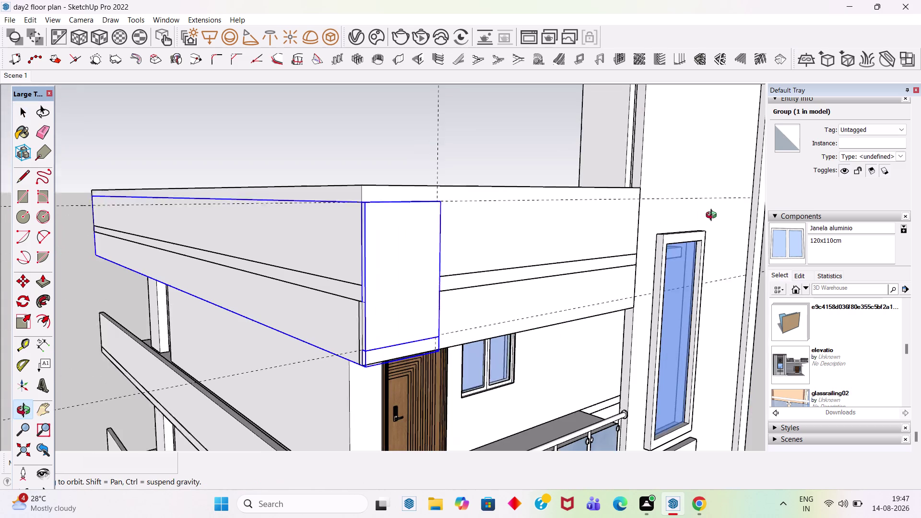
middle_drag(709, 218, 714, 216)
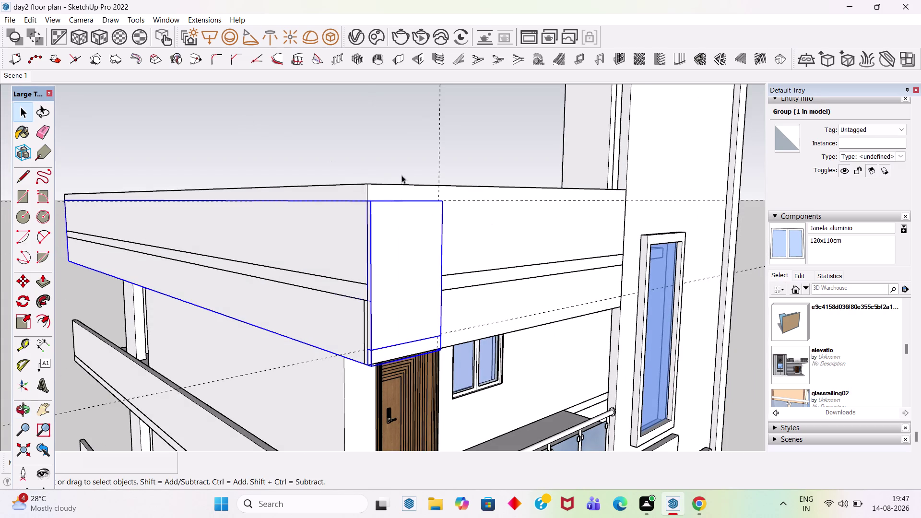
Look through the Edit menu, then select the panel group from a front view.
click(27, 20)
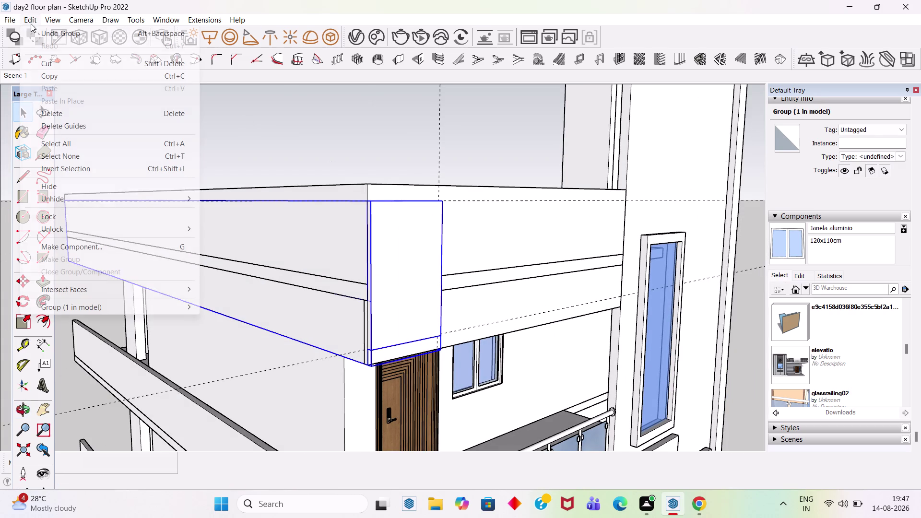
click(88, 128)
scroll(down, 3)
click(352, 141)
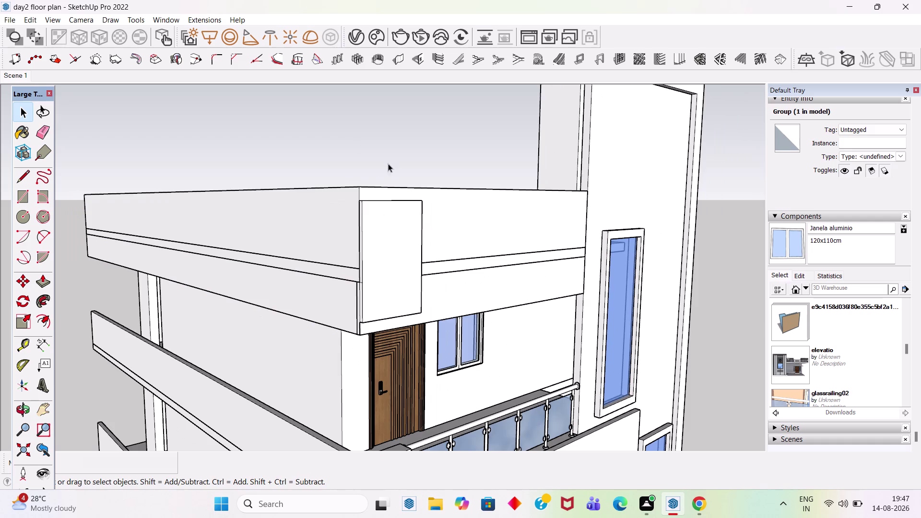
middle_drag(498, 198, 462, 146)
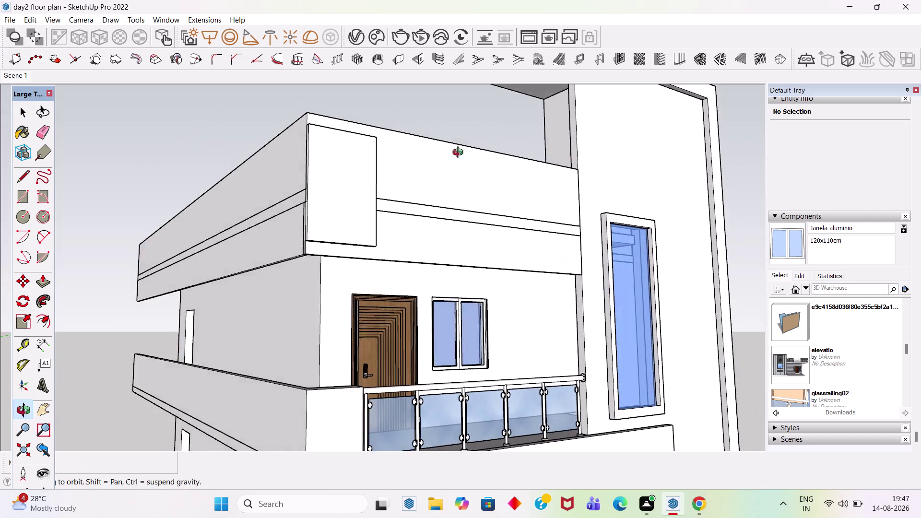
middle_drag(462, 145, 455, 158)
click(334, 208)
middle_drag(394, 176, 319, 193)
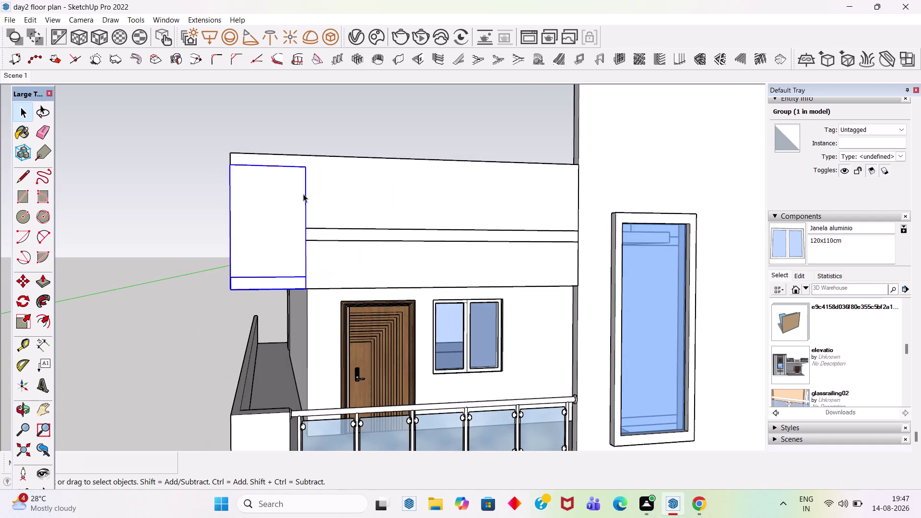
Enter the panel group and copy its top edge 6 inches down.
double_click(273, 202)
scroll(up, 3)
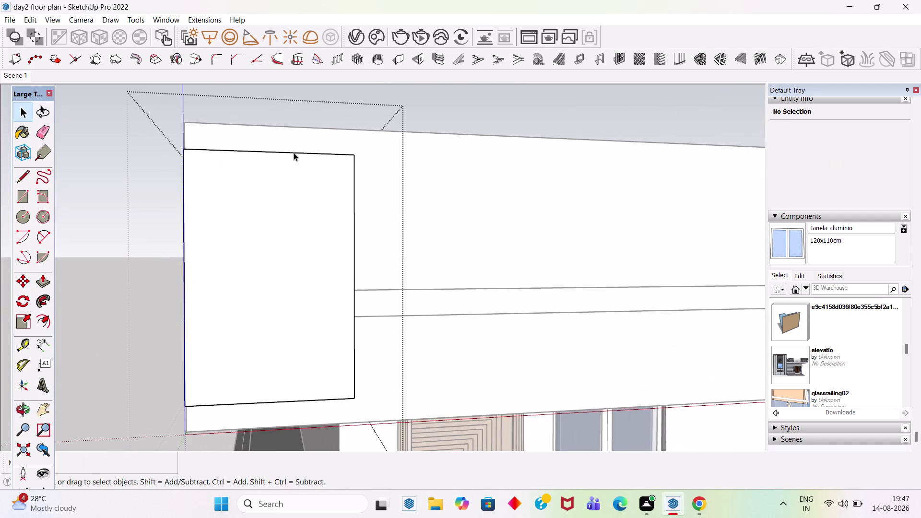
click(332, 153)
scroll(up, 3)
key(m)
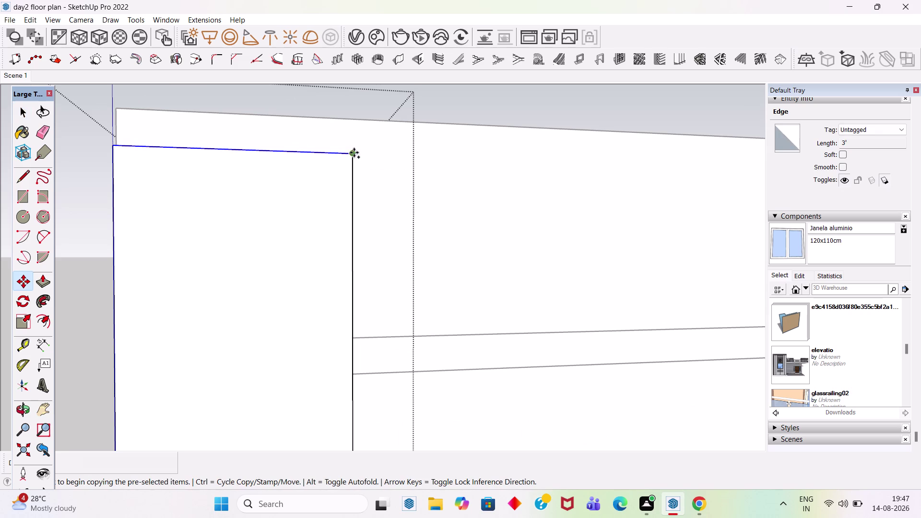
click(353, 155)
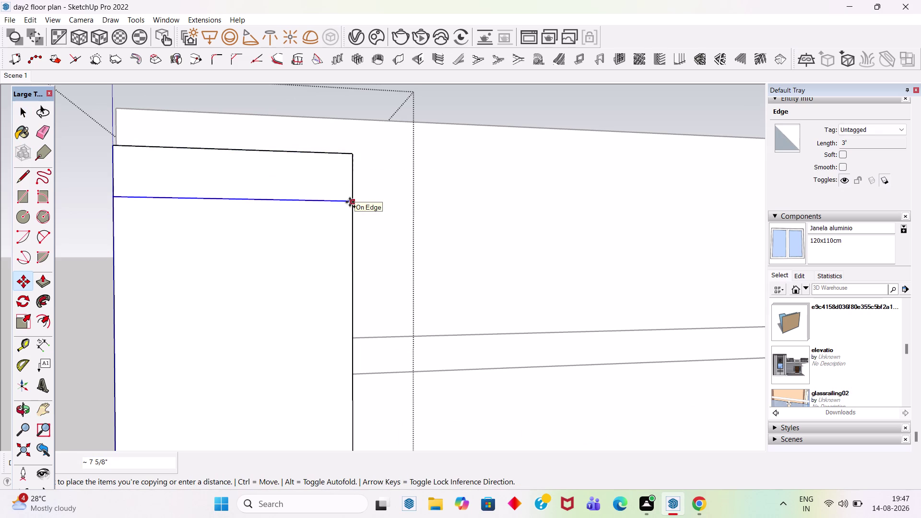
key(6)
key(Return)
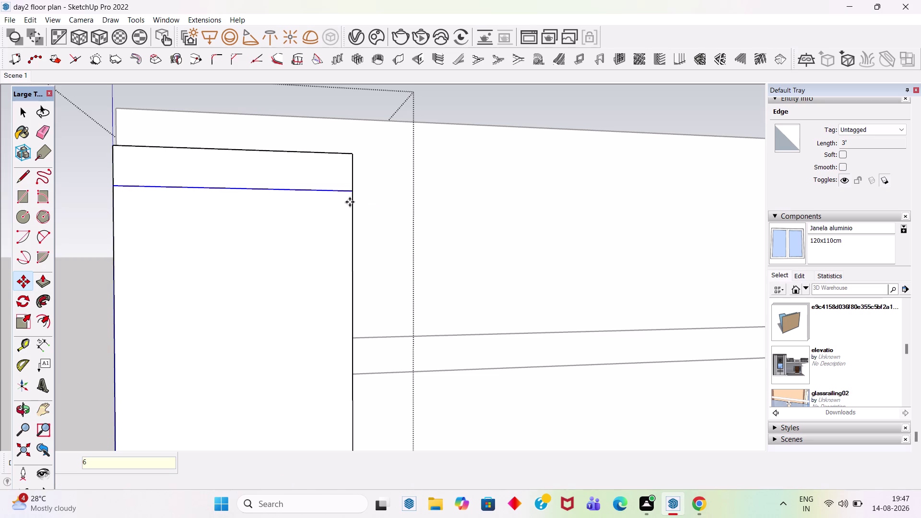
Undo the 6-inch edge copy and right-click the panel's right edge.
key(asterisk)
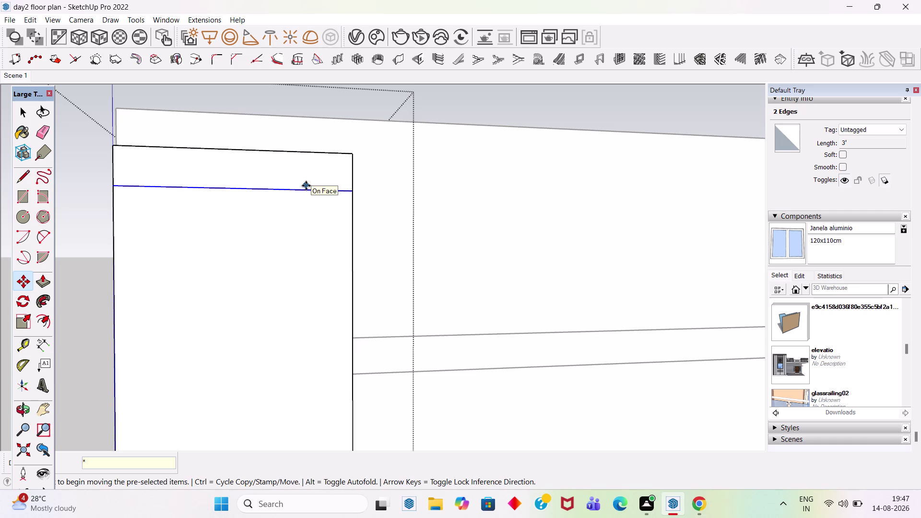
key(Escape)
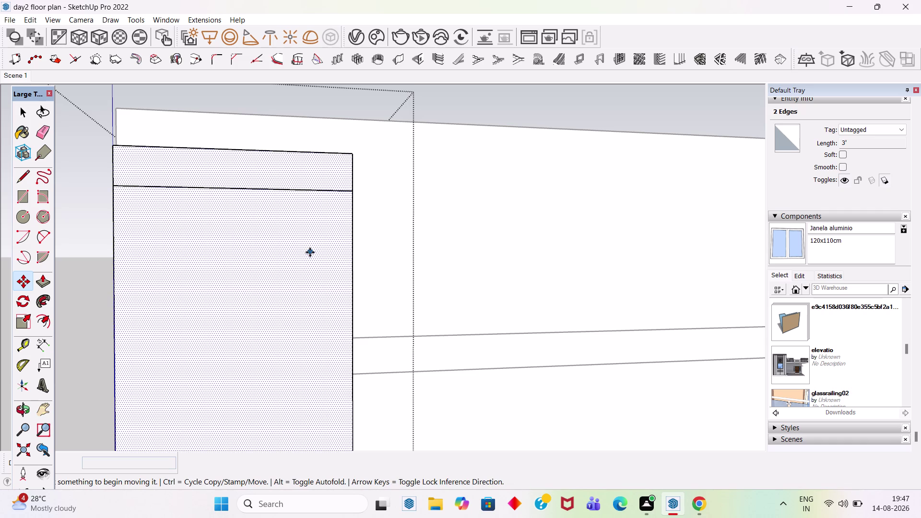
key(ctrl+z)
key(space)
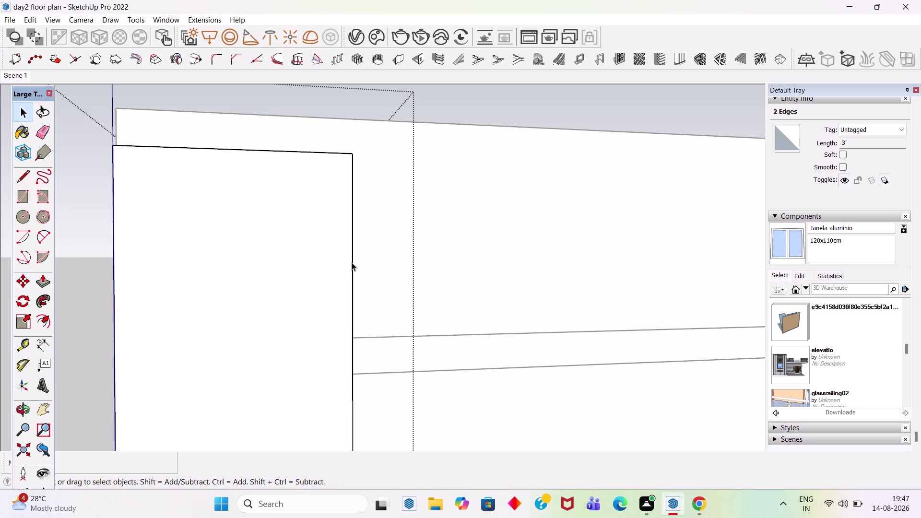
click(351, 263)
right_click(351, 261)
Divide the panel's right edge into six 9-inch segments.
click(374, 338)
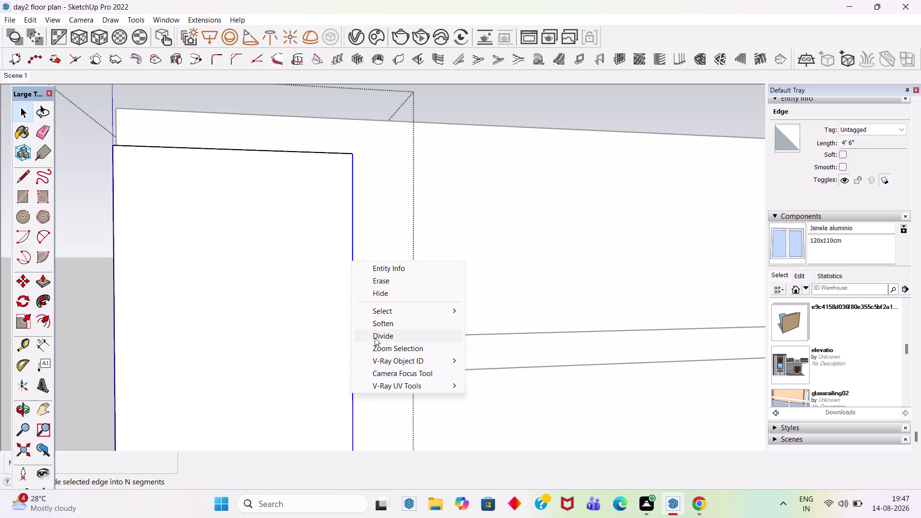
scroll(down, 3)
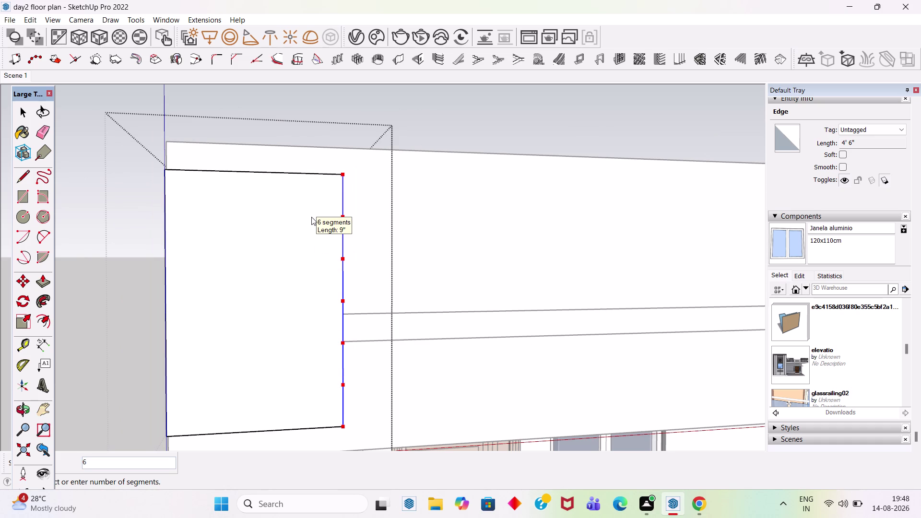
click(311, 217)
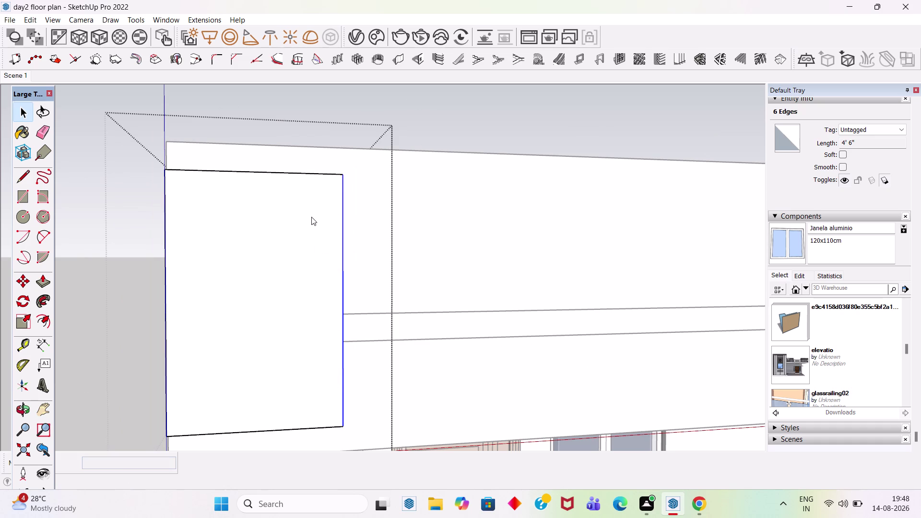
Draw a horizontal line from the first division point to the panel's left edge.
key(l)
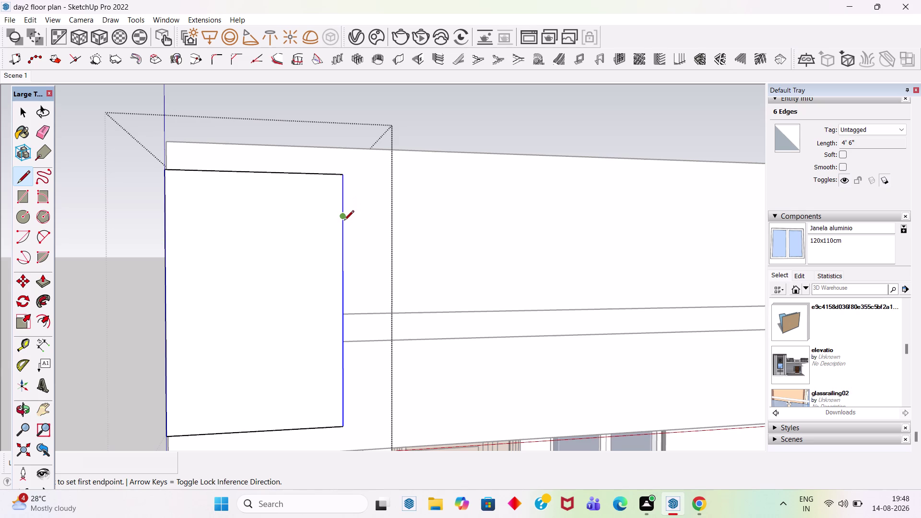
click(343, 218)
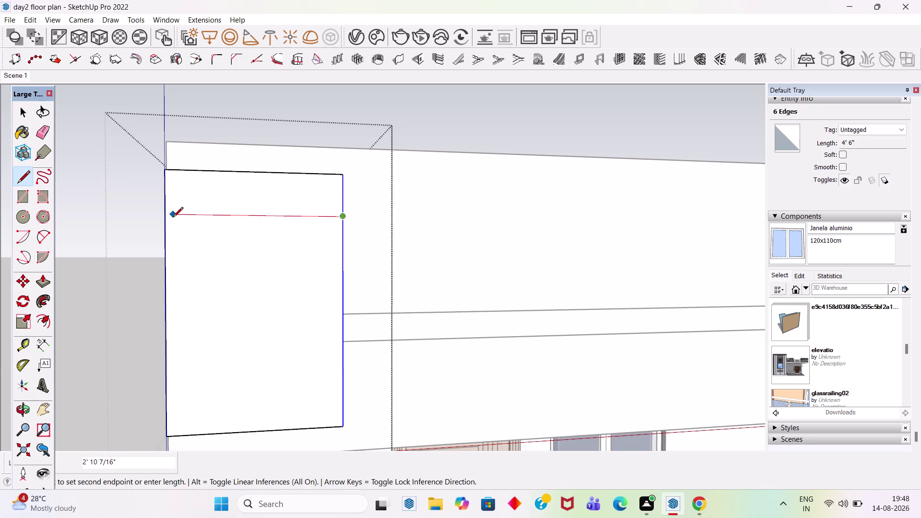
click(166, 213)
key(space)
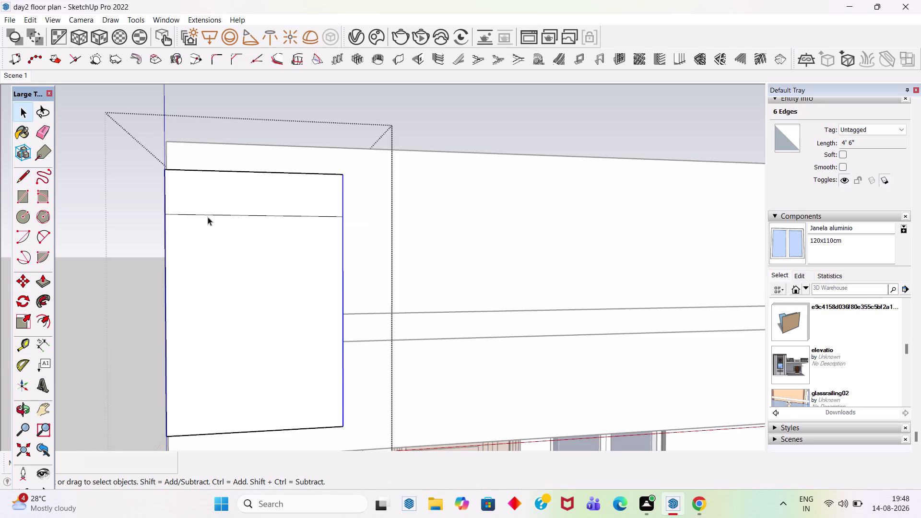
click(325, 216)
Copy the horizontal line at 0.5-inch and 1-inch offsets to form a three-line band.
key(m)
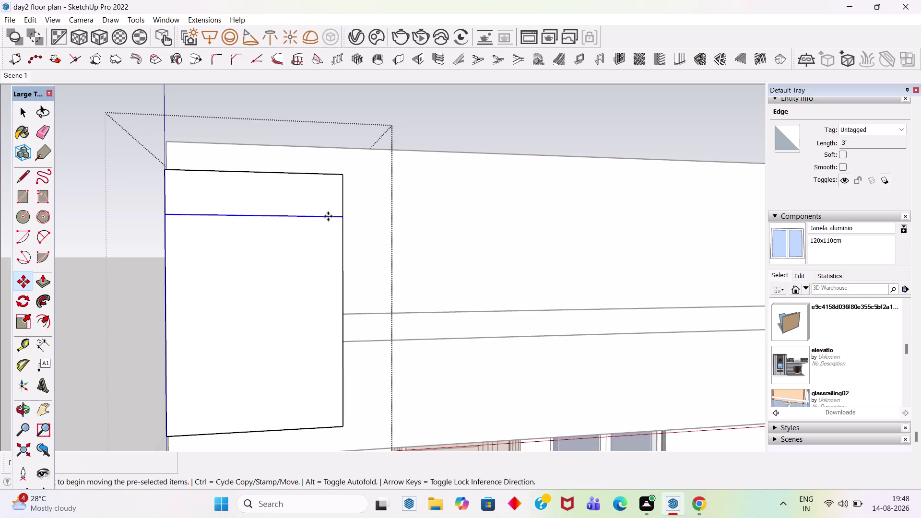
scroll(up, 3)
click(344, 215)
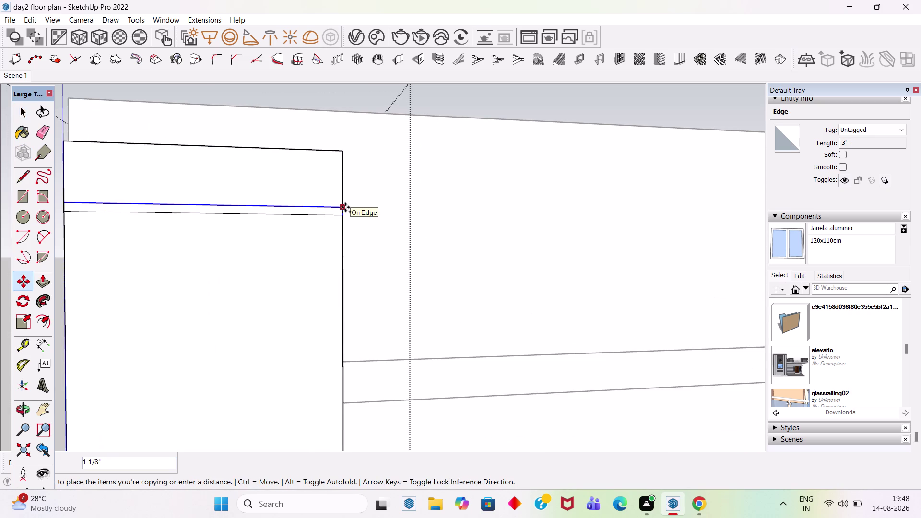
text(0.5)
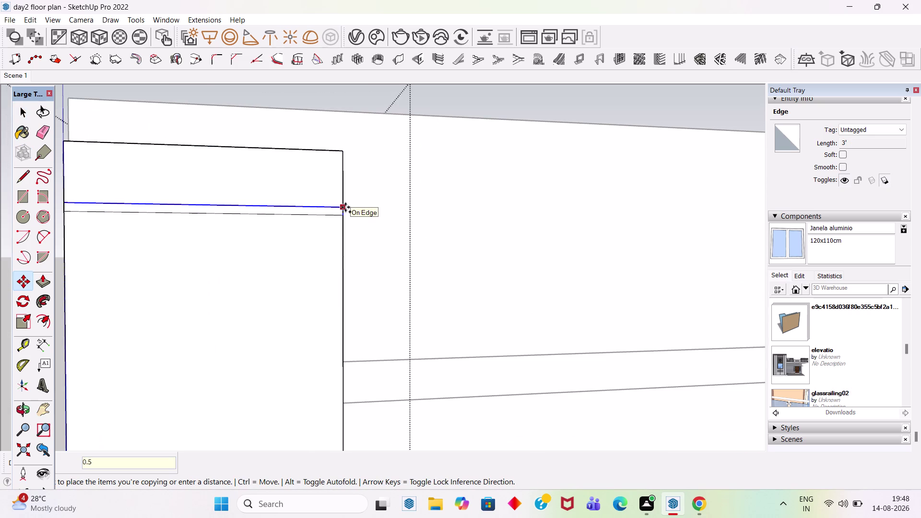
key(Return)
scroll(up, 3)
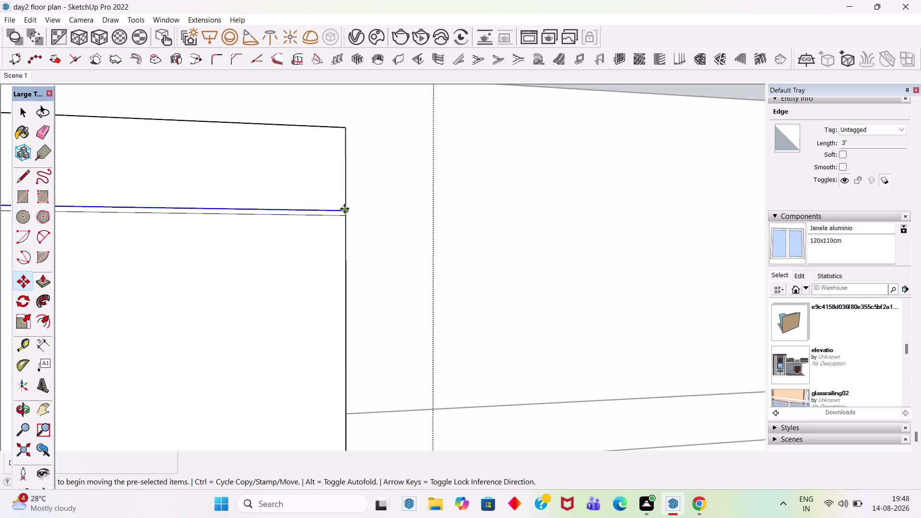
key(m)
click(345, 208)
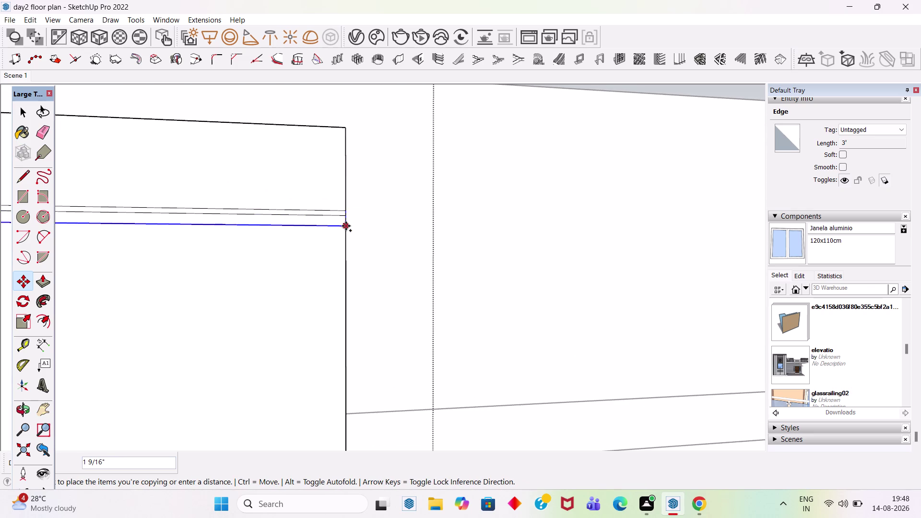
key(1)
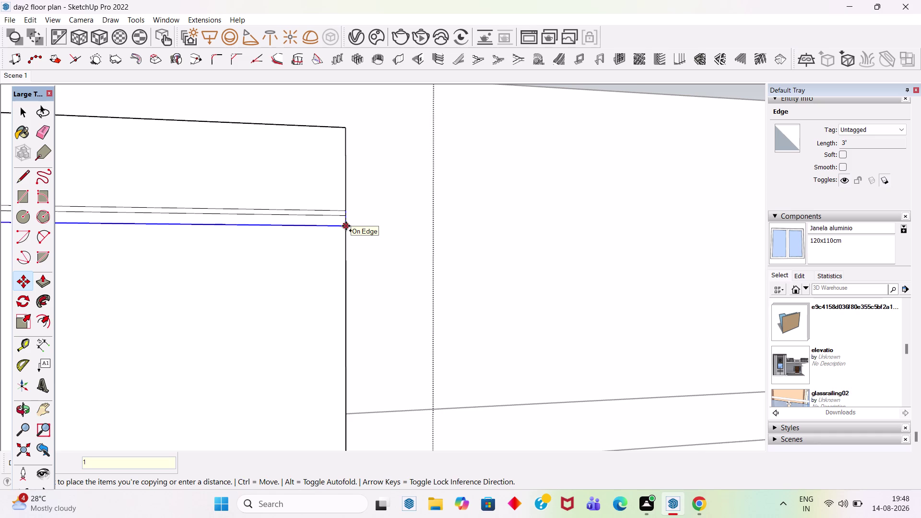
key(Return)
key(space)
Select all three lines of the band.
scroll(up, 3)
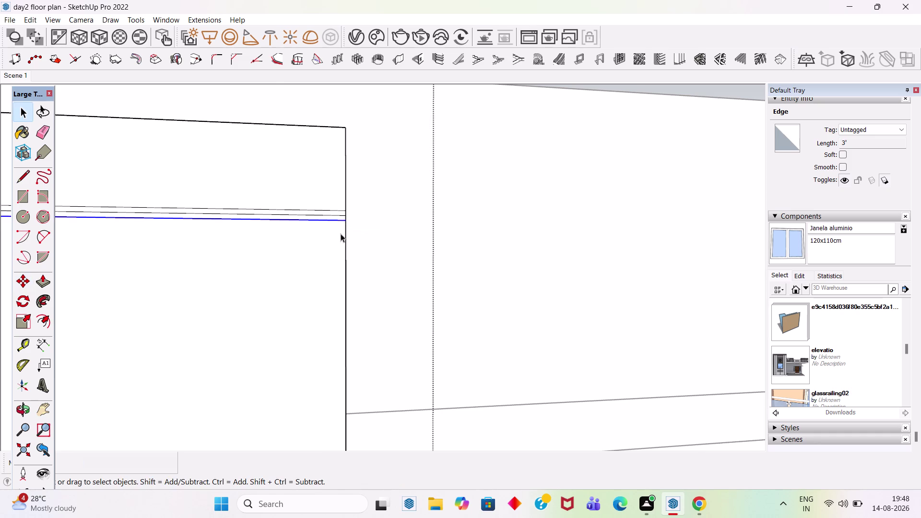
scroll(up, 3)
click(336, 207)
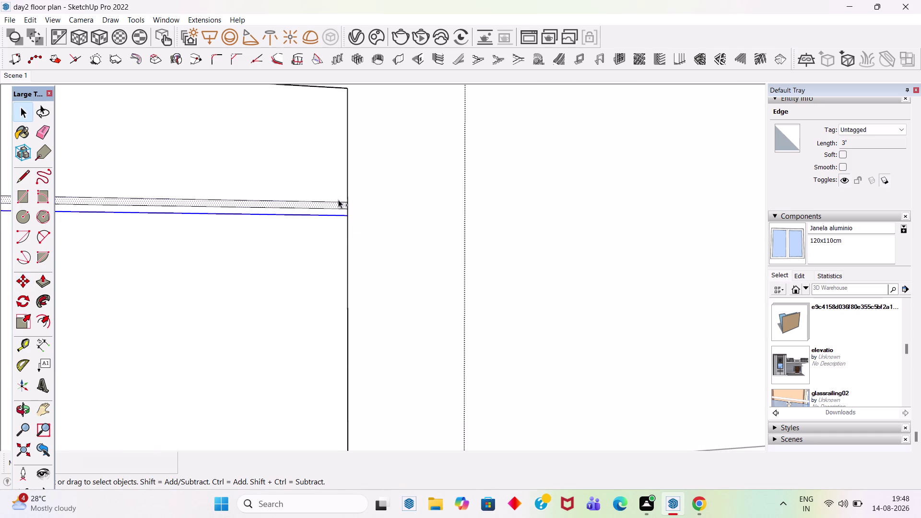
click(342, 207)
scroll(up, 3)
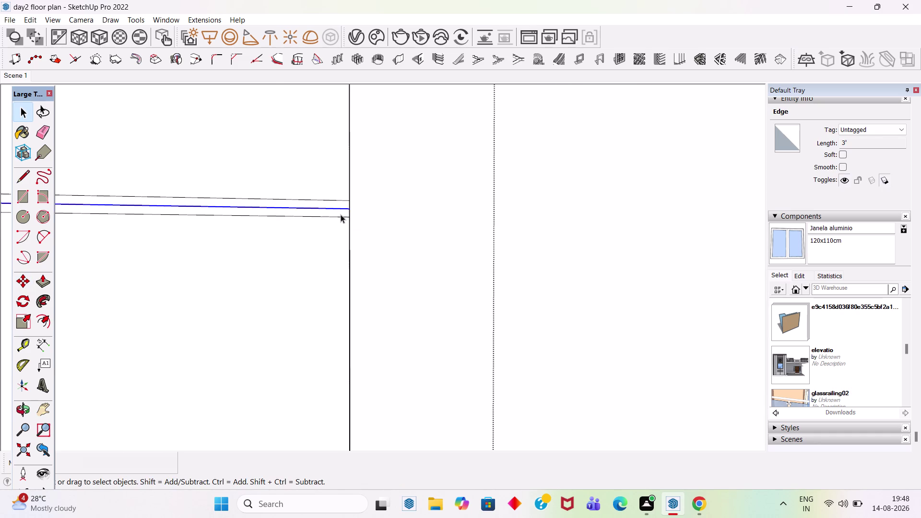
click(339, 216)
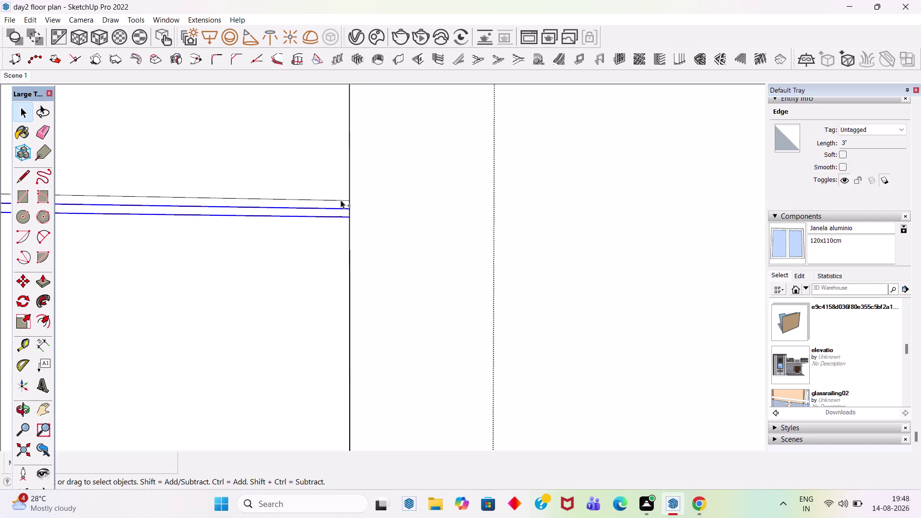
click(344, 199)
Copy the band down the strip edge and array it *6 into six bands.
key(m)
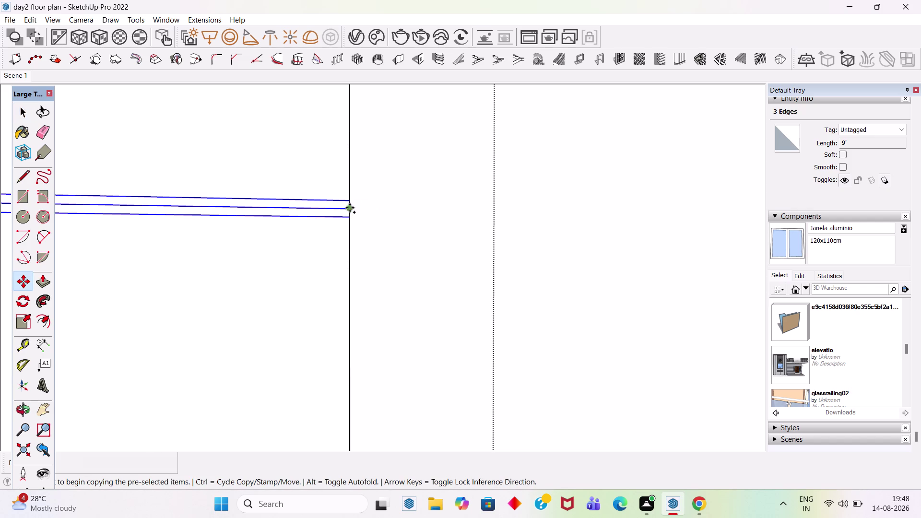
click(349, 207)
scroll(down, 3)
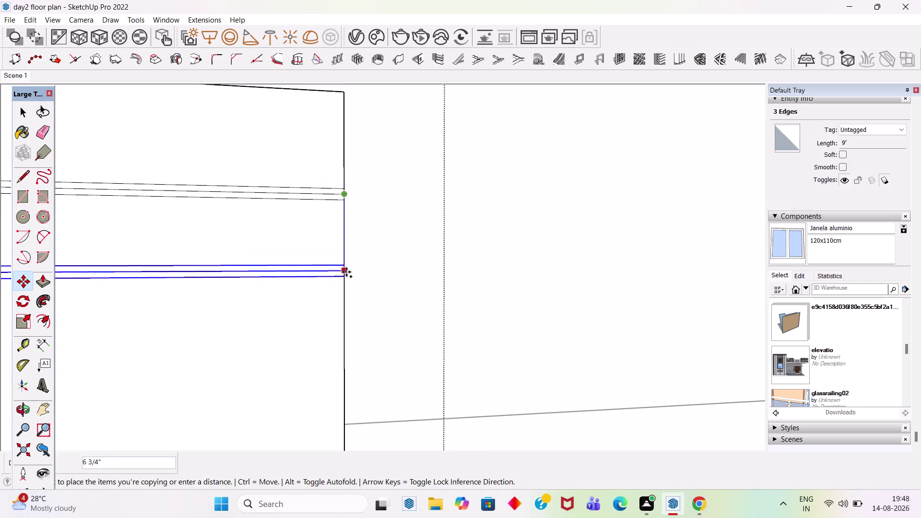
click(346, 295)
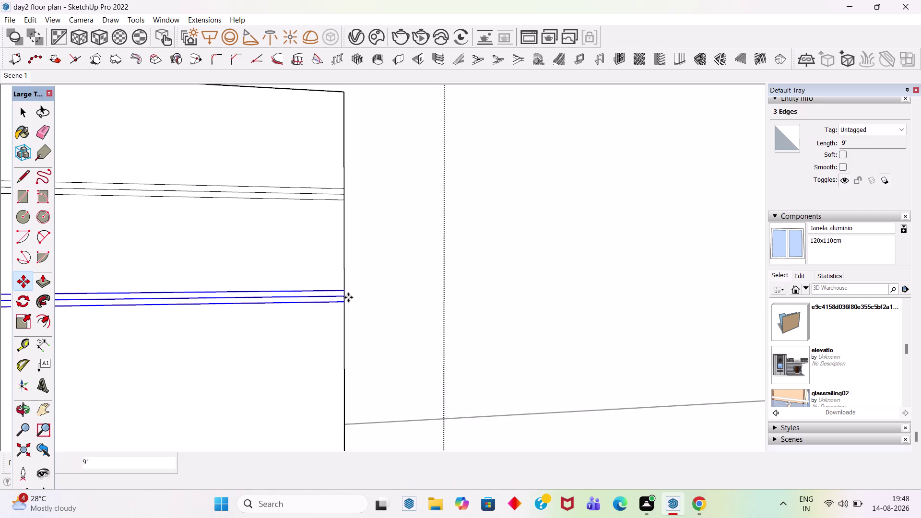
text(*6)
key(Return)
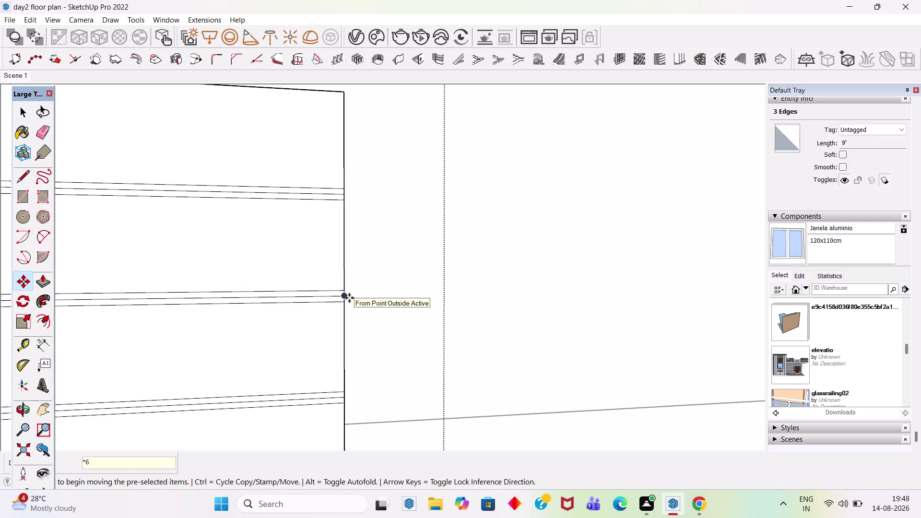
scroll(down, 3)
scroll(down, 3)
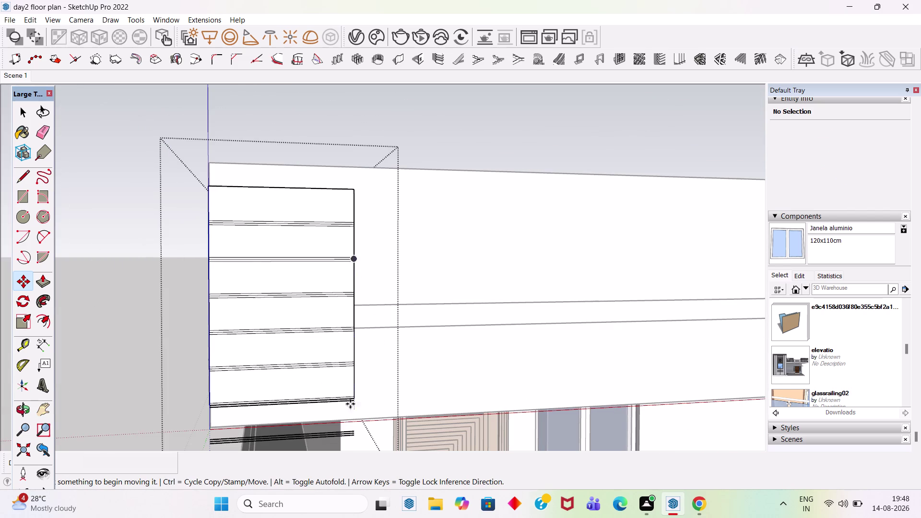
scroll(down, 3)
scroll(up, 3)
scroll(down, 3)
scroll(up, 3)
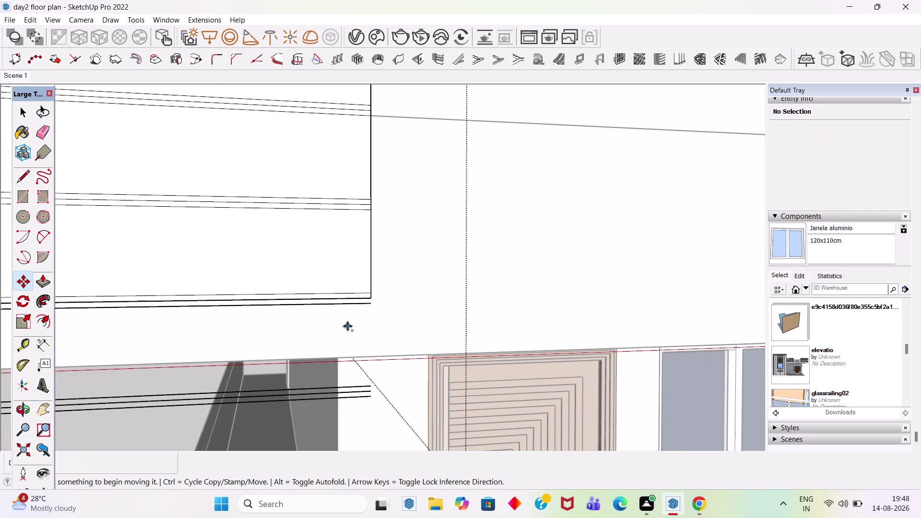
key(Escape)
key(space)
Delete the three stray copied lines below the pilaster strip.
drag(363, 409, 358, 401)
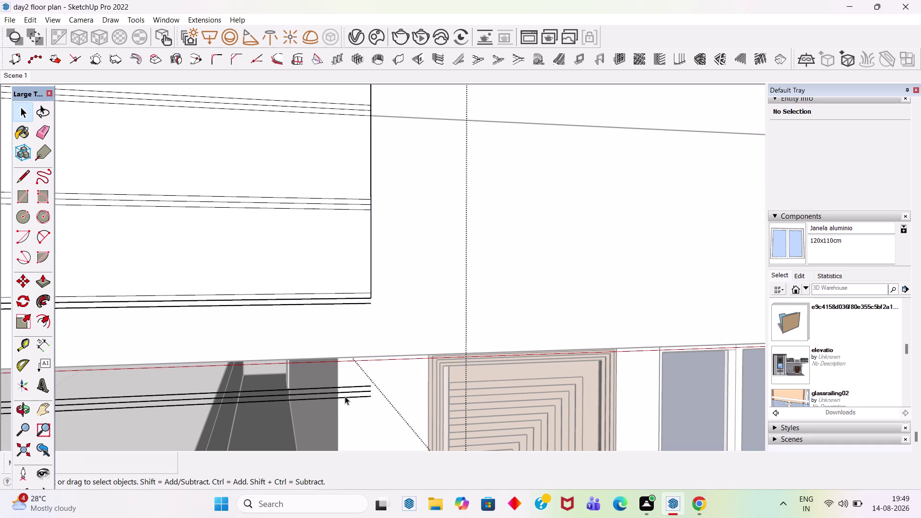
click(345, 396)
key(Delete)
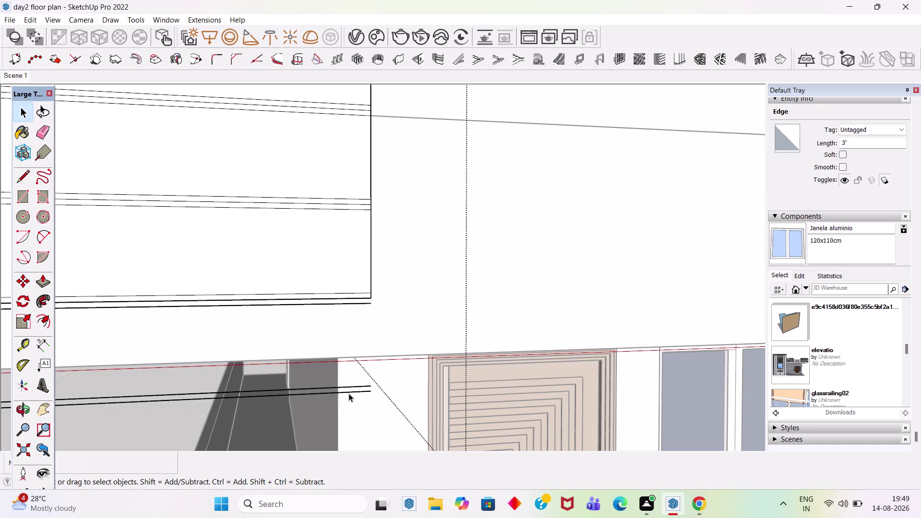
click(351, 391)
key(Delete)
click(353, 386)
key(Delete)
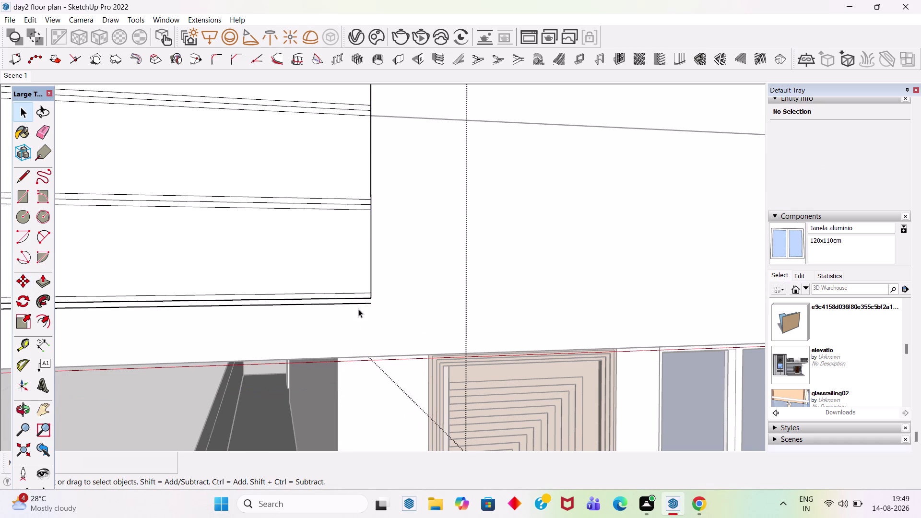
Remove the extra edges and leftover line at the strip's bottom, then clear the selection.
click(359, 301)
key(Delete)
click(363, 303)
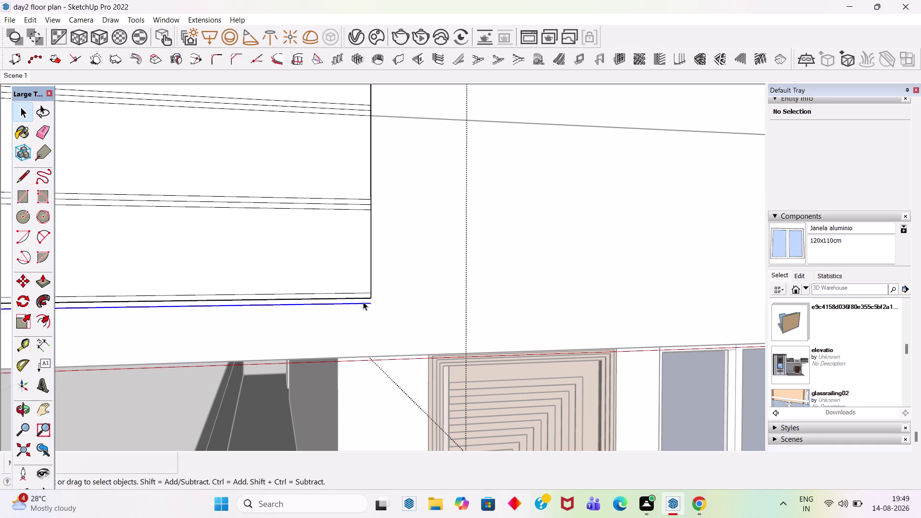
key(Delete)
click(362, 296)
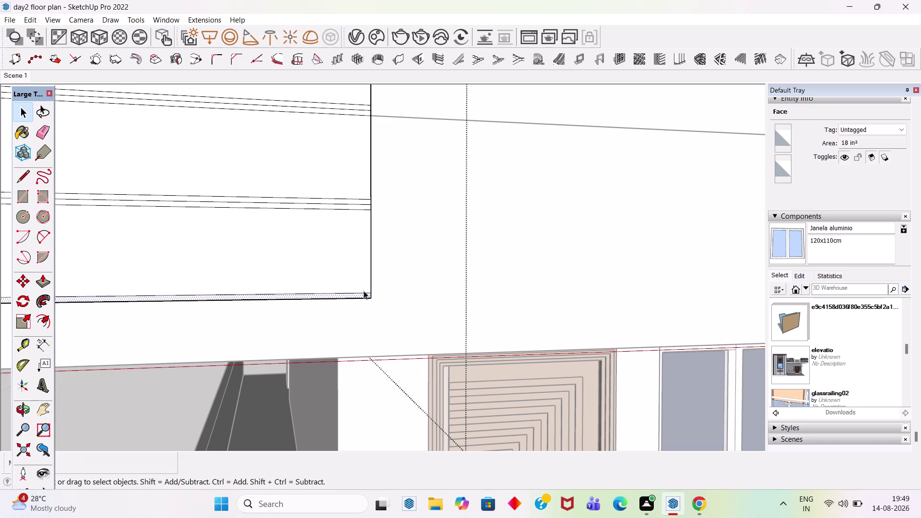
click(365, 293)
key(Delete)
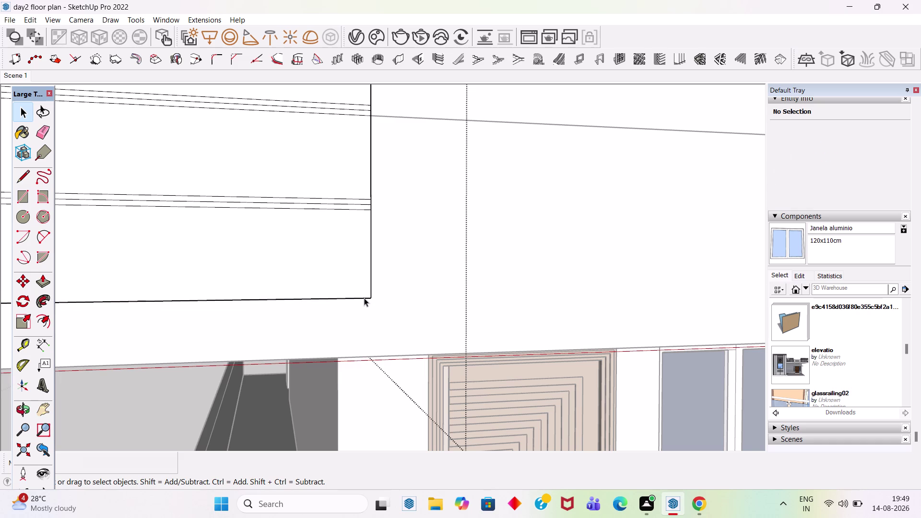
scroll(down, 3)
scroll(down, 3)
click(181, 276)
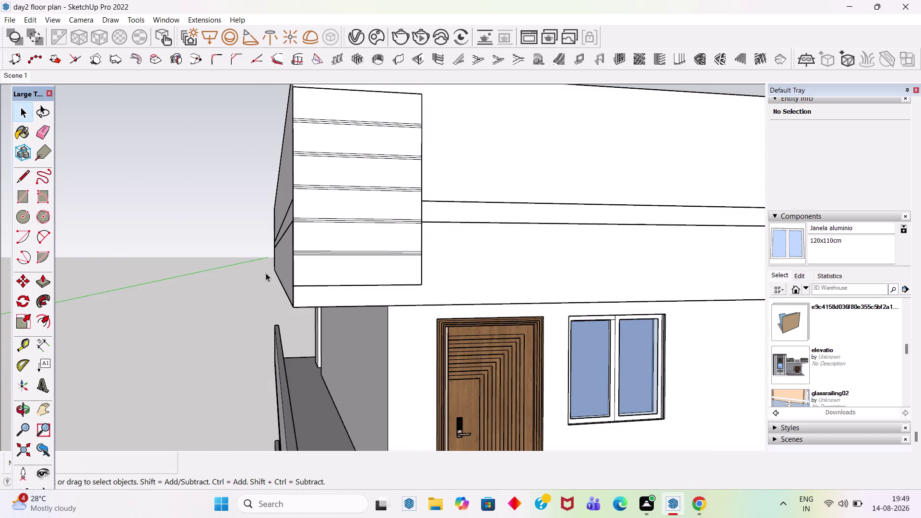
scroll(down, 3)
scroll(up, 3)
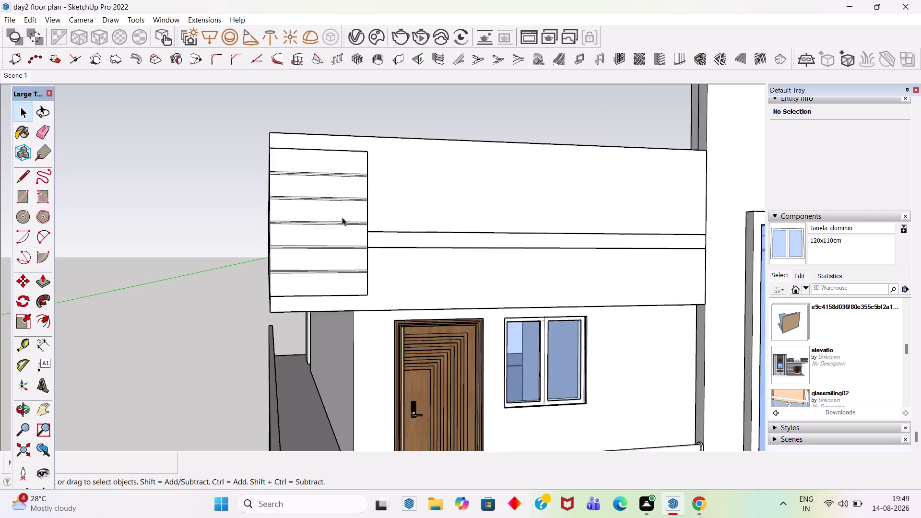
scroll(up, 3)
scroll(up, 3)
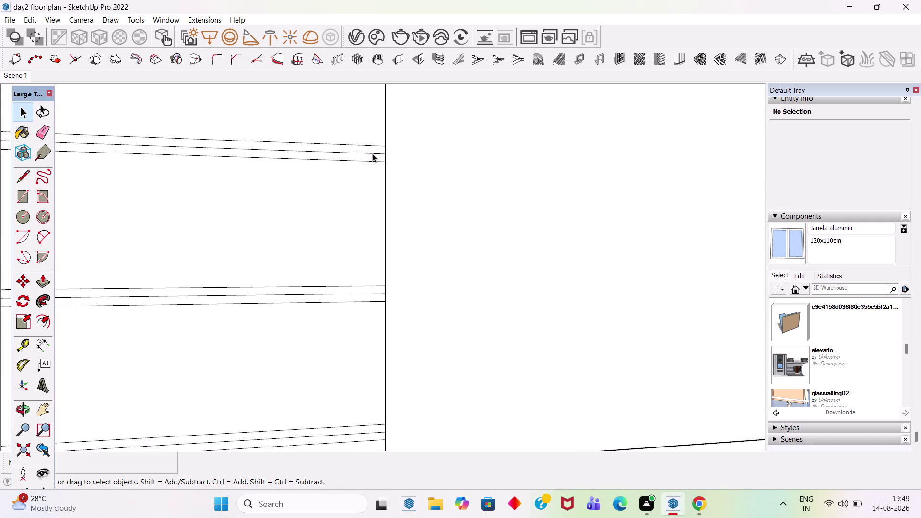
Open the pilaster strip group and erase the first two bands' middle lines.
click(372, 154)
click(372, 152)
scroll(up, 3)
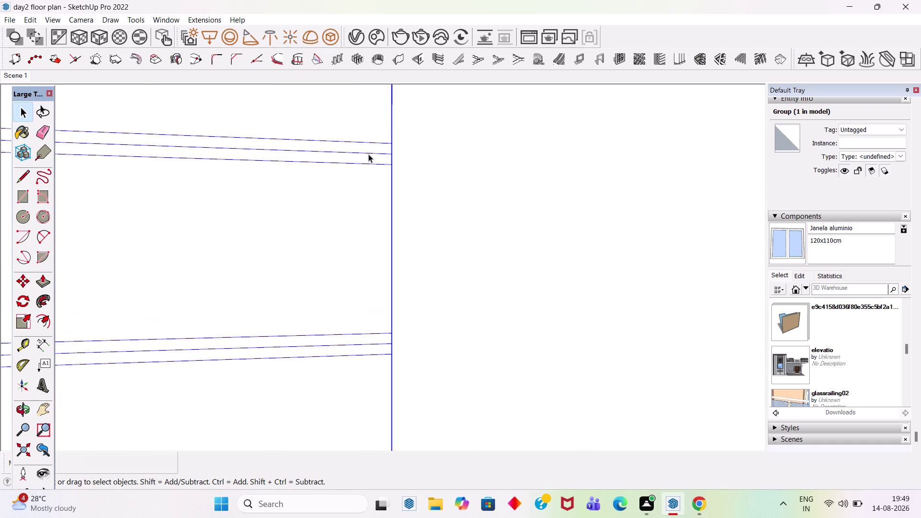
double_click(369, 154)
click(371, 154)
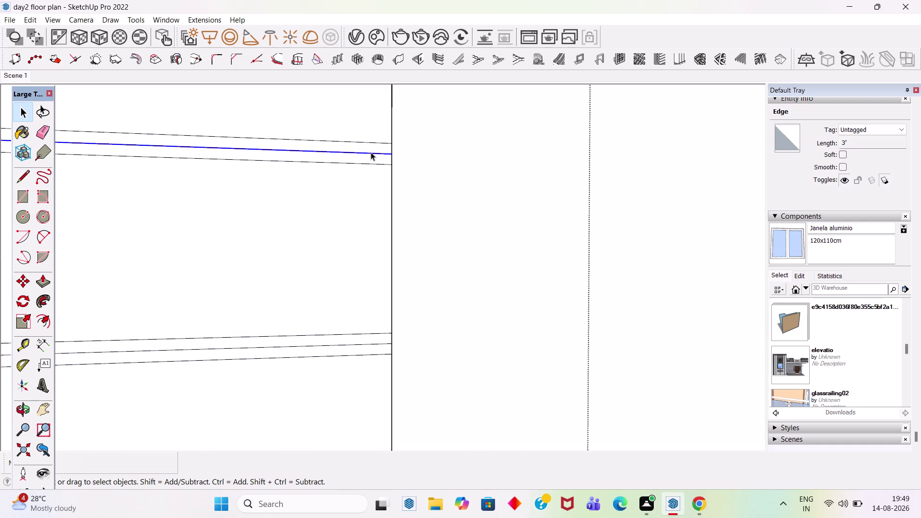
key(Delete)
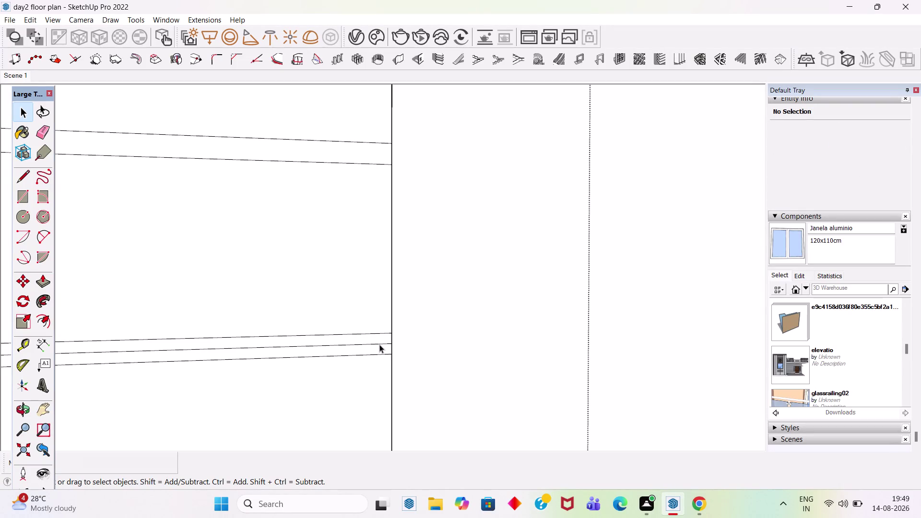
click(380, 345)
scroll(down, 3)
key(Delete)
Erase the middle lines of the remaining three bands.
scroll(down, 3)
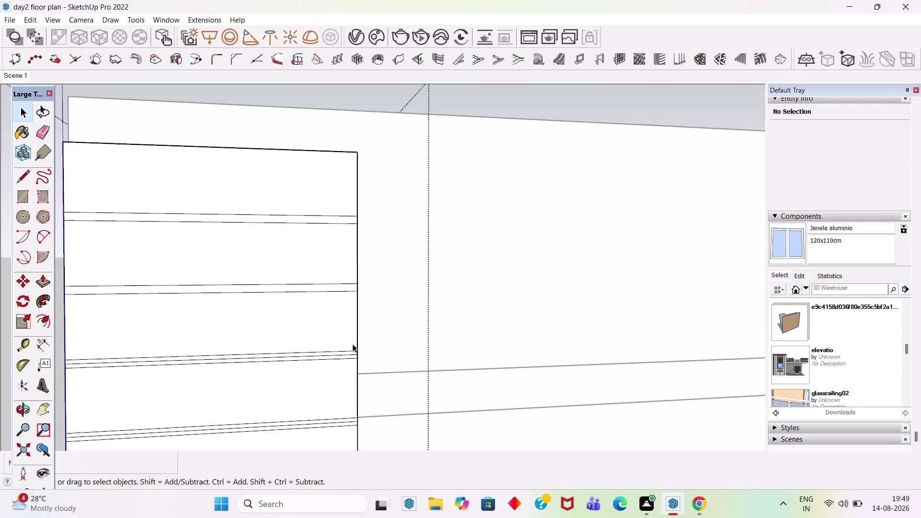
scroll(up, 3)
click(355, 346)
key(Delete)
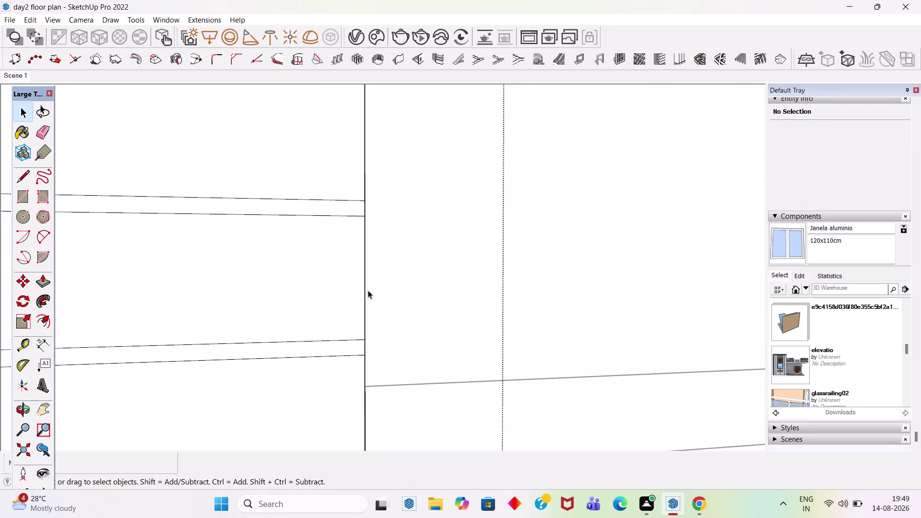
scroll(down, 3)
scroll(up, 3)
click(352, 408)
key(Delete)
scroll(down, 3)
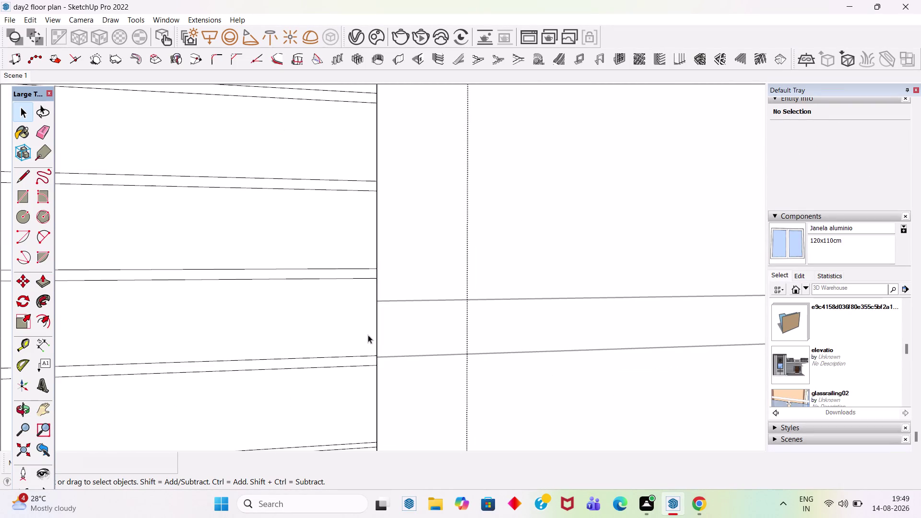
scroll(down, 3)
scroll(up, 3)
click(366, 388)
key(Delete)
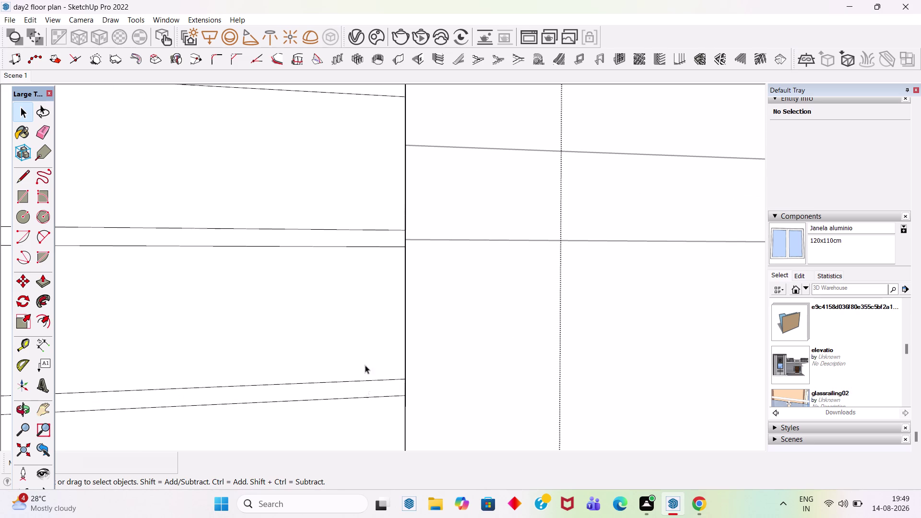
scroll(down, 3)
Orbit to the strip's side and try pulling the top band outward, then undo it.
middle_drag(445, 286, 223, 303)
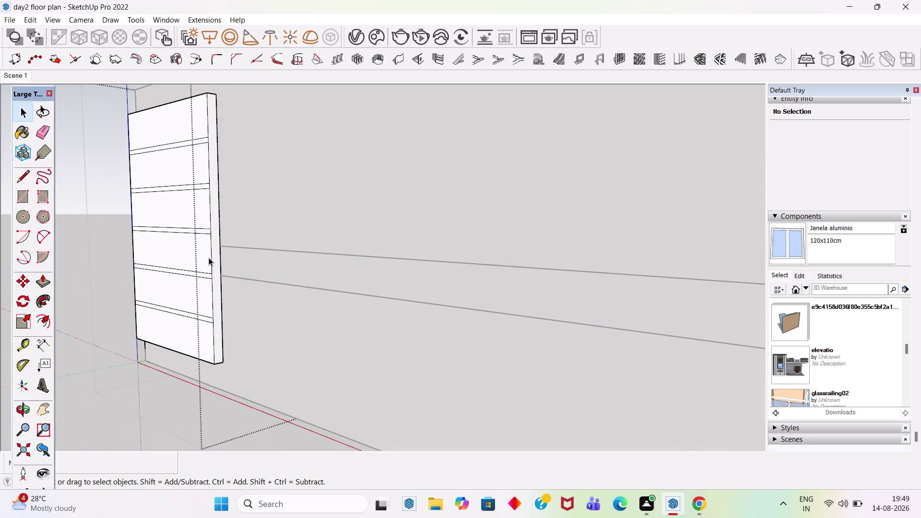
scroll(up, 3)
scroll(up, 3)
key(p)
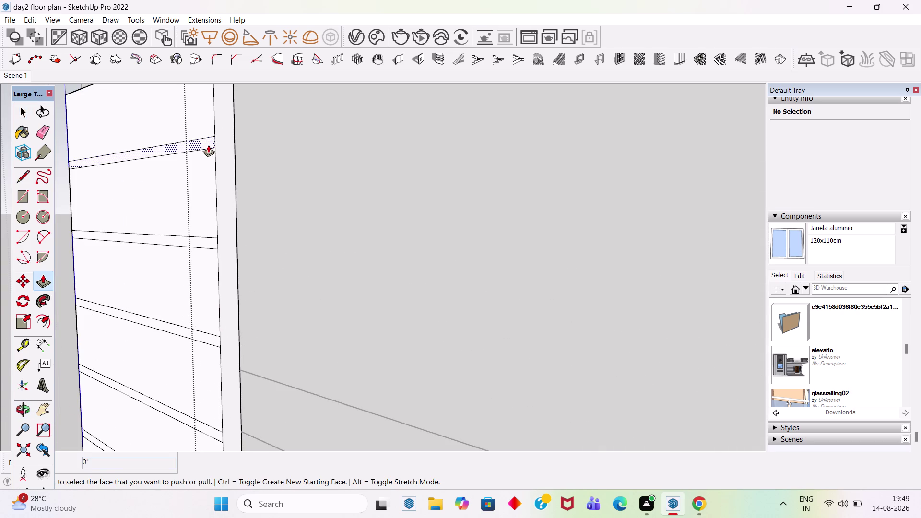
click(208, 145)
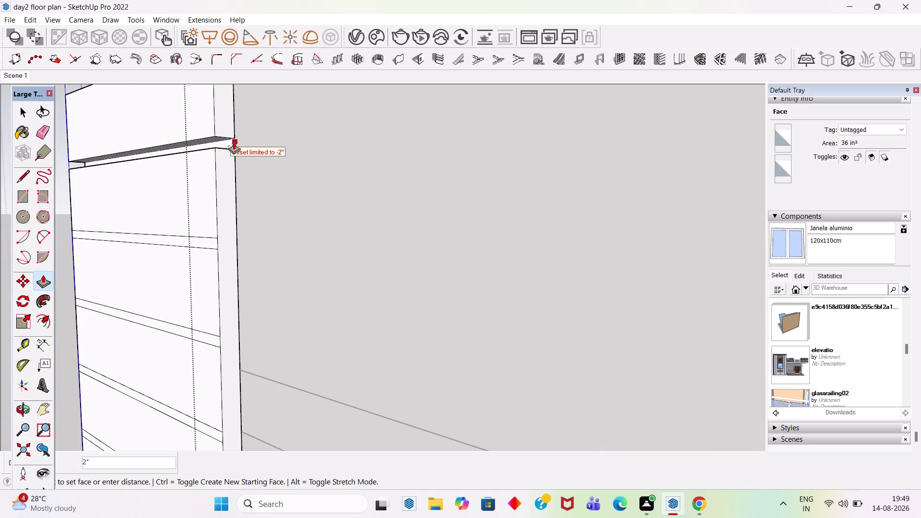
scroll(up, 3)
click(235, 144)
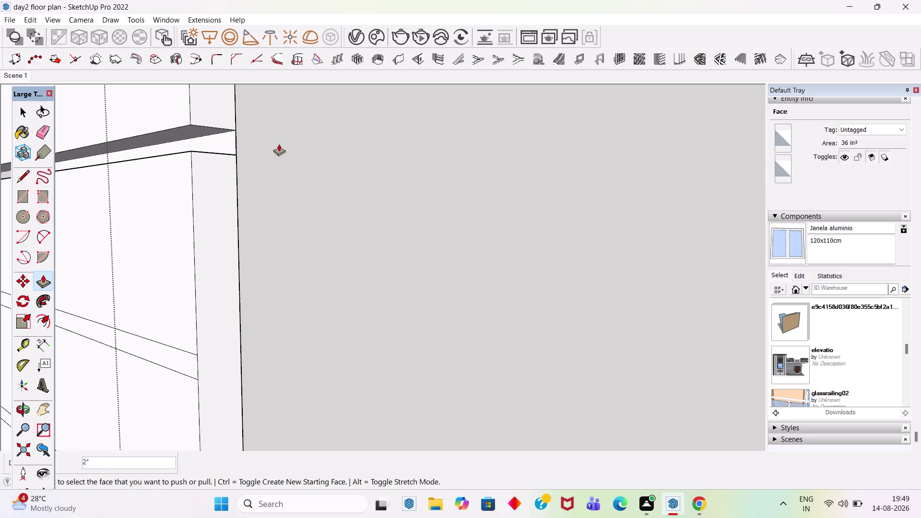
key(ctrl+z)
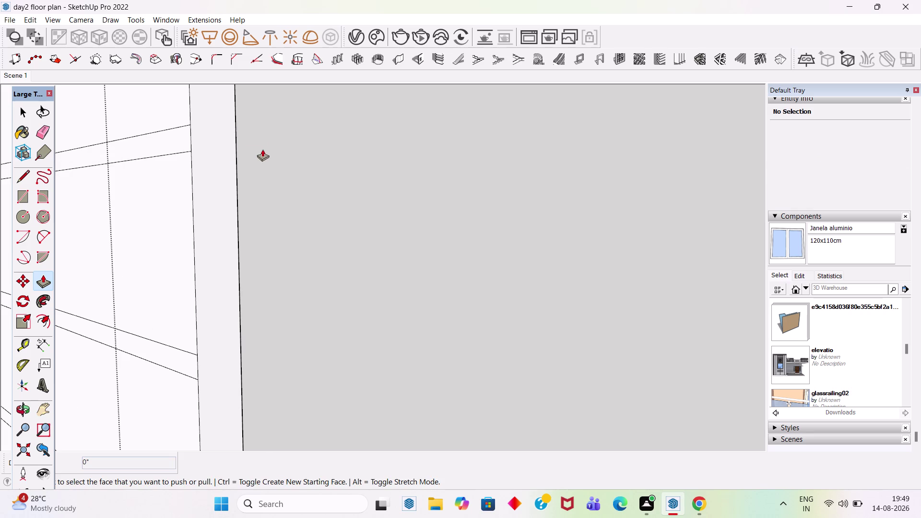
Recess the first groove between the slats inward and repeat it on the second.
click(180, 143)
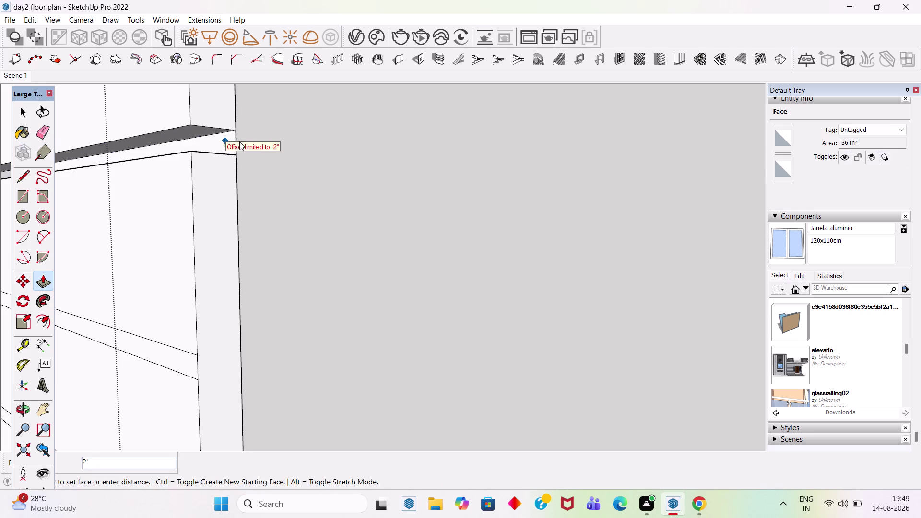
click(293, 135)
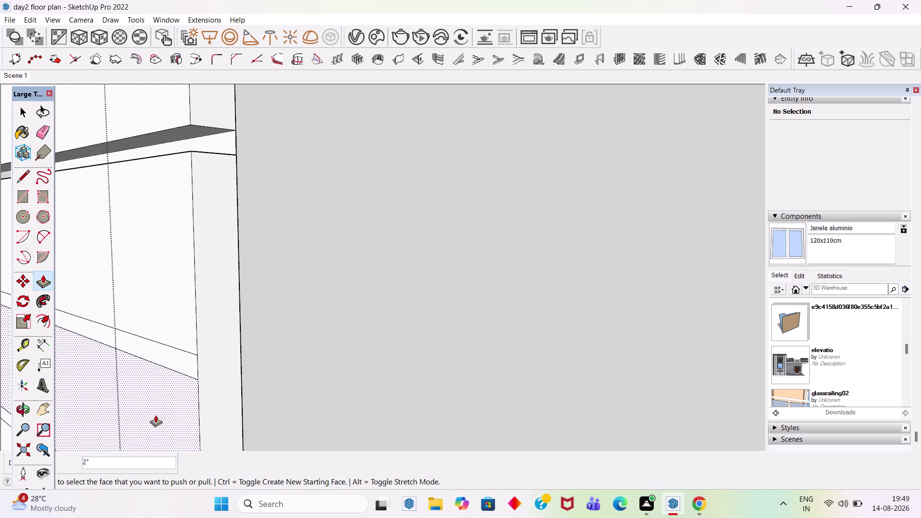
double_click(193, 369)
scroll(down, 3)
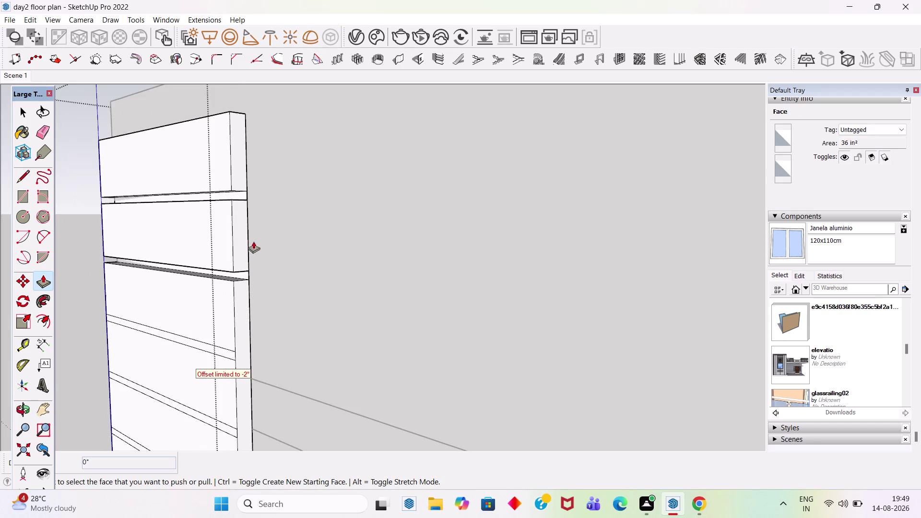
scroll(up, 3)
Repeat the same recess on the remaining three grooves and return to Select.
double_click(232, 352)
scroll(down, 3)
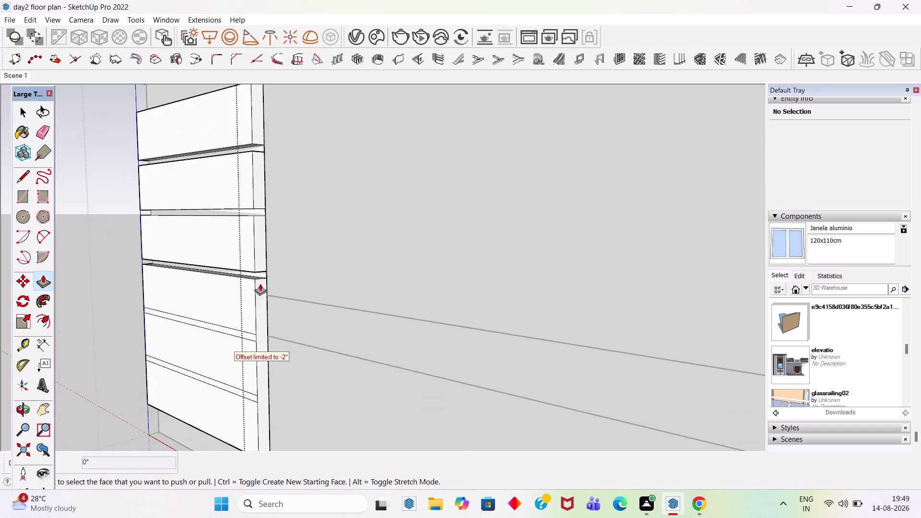
scroll(up, 3)
double_click(262, 317)
scroll(down, 3)
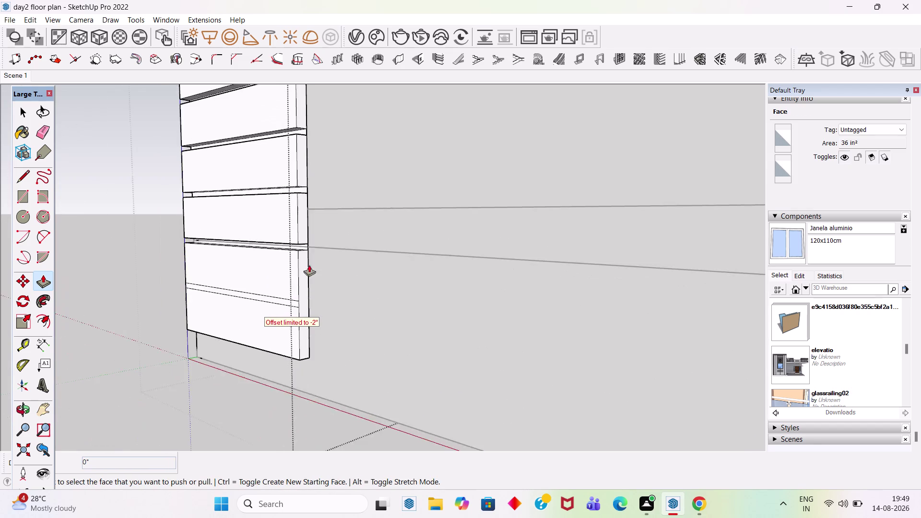
scroll(up, 3)
double_click(290, 296)
scroll(down, 3)
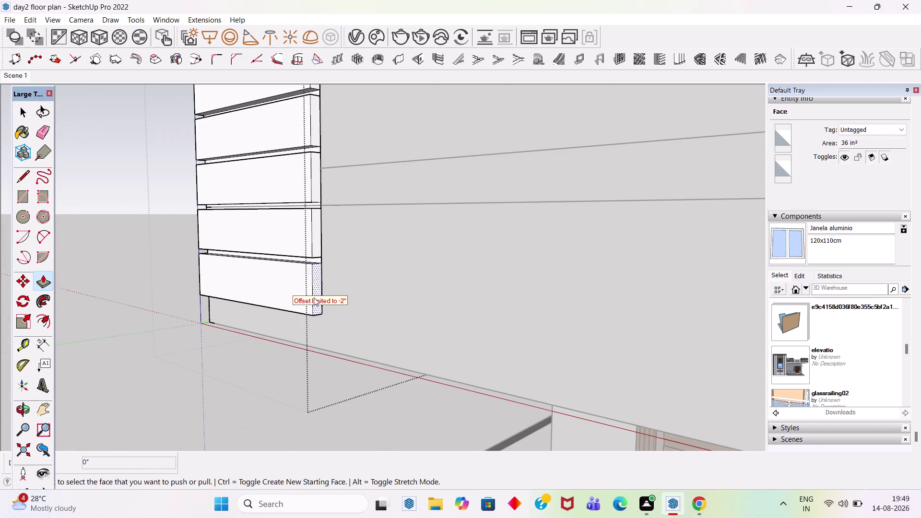
scroll(up, 3)
key(space)
scroll(up, 3)
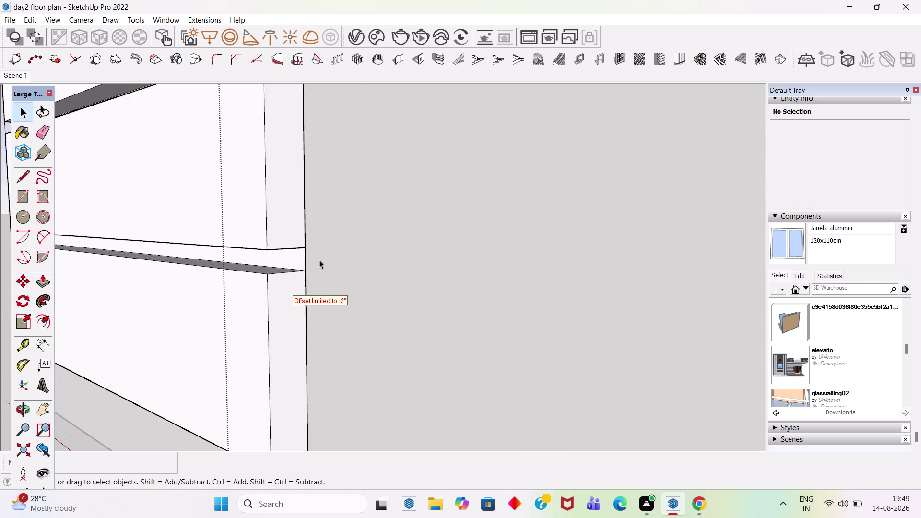
scroll(up, 3)
scroll(down, 3)
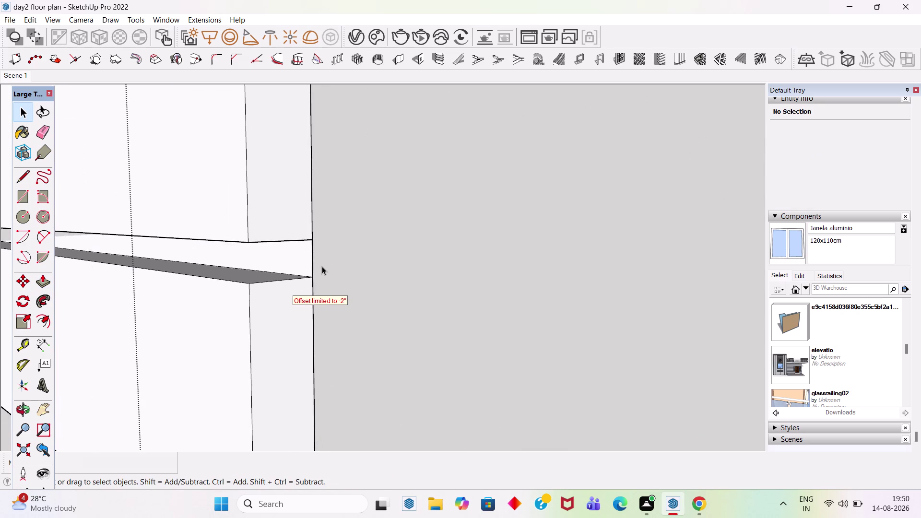
scroll(down, 3)
scroll(down, 3)
Orbit and zoom in on the slatted strip's side edge to expose a groove.
scroll(down, 3)
middle_drag(328, 285, 568, 233)
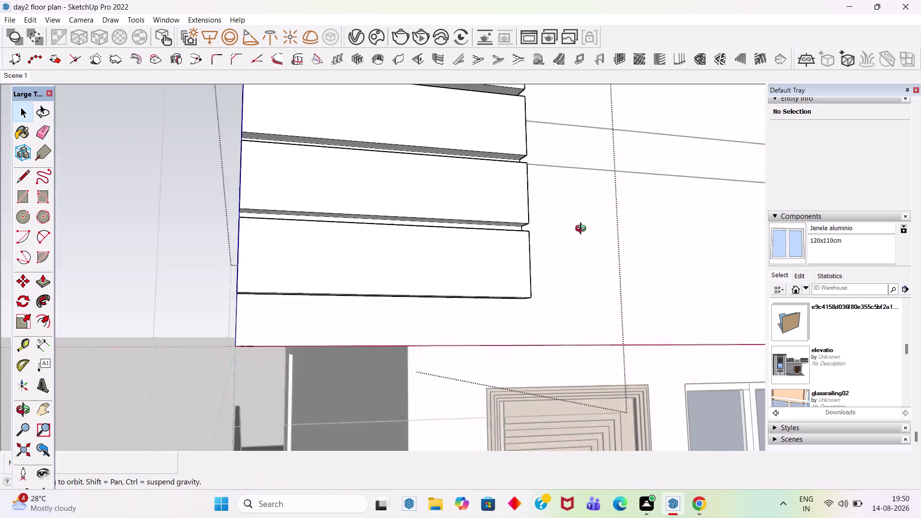
middle_drag(568, 233, 702, 262)
scroll(down, 3)
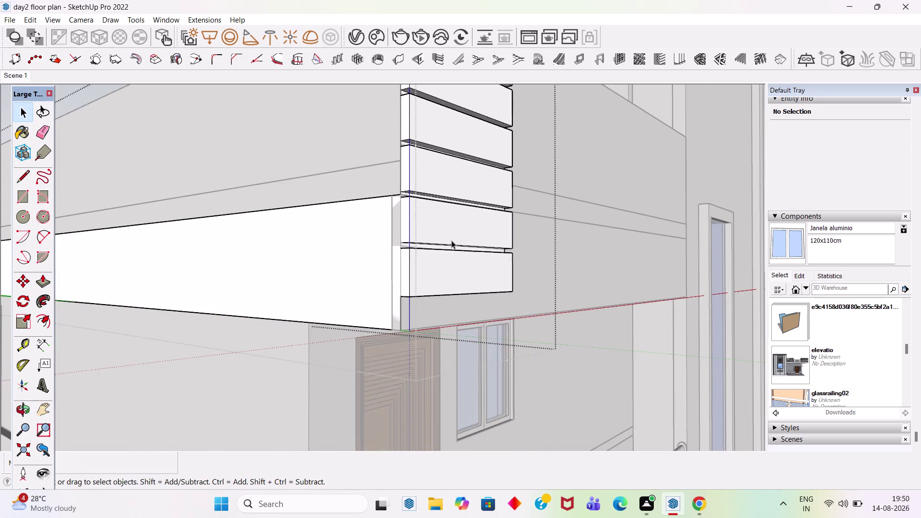
middle_drag(463, 239, 311, 270)
scroll(down, 3)
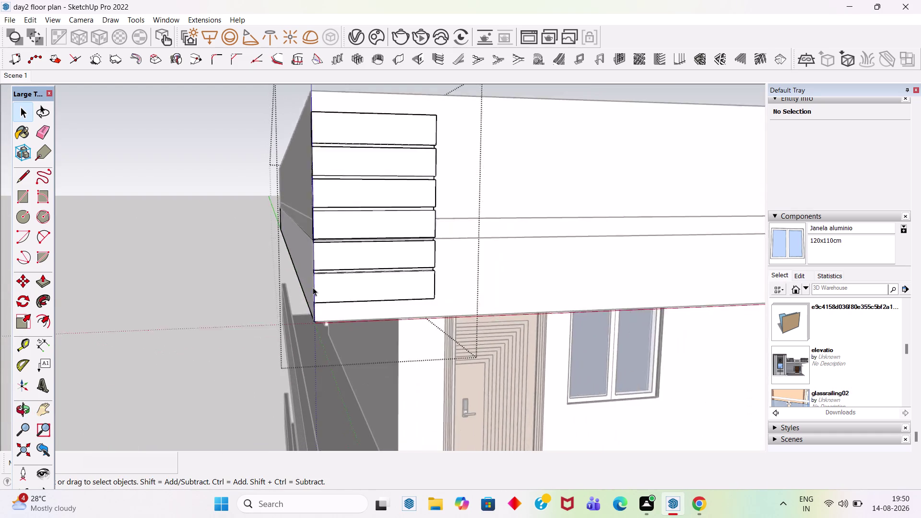
scroll(down, 3)
middle_drag(448, 255, 398, 199)
scroll(up, 3)
scroll(up, 3)
scroll(up, 3)
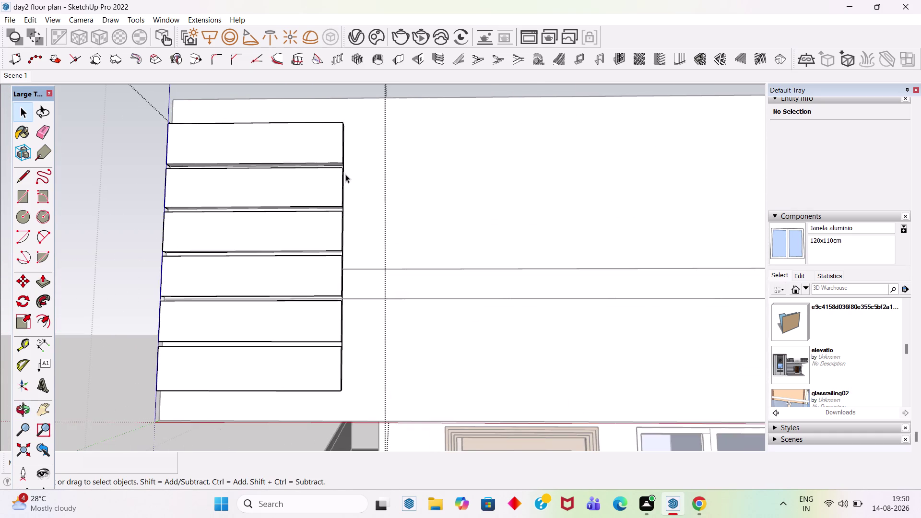
middle_drag(342, 179, 188, 245)
scroll(up, 3)
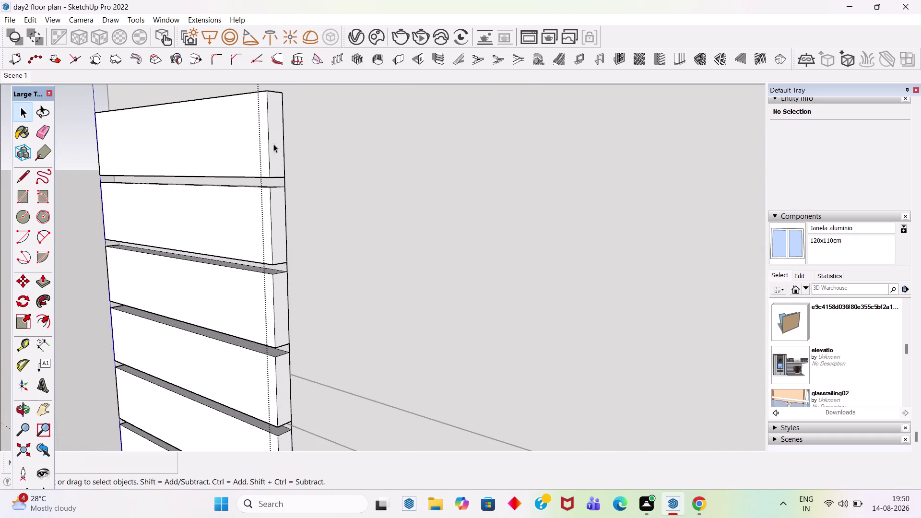
scroll(down, 3)
scroll(up, 3)
scroll(down, 3)
scroll(up, 3)
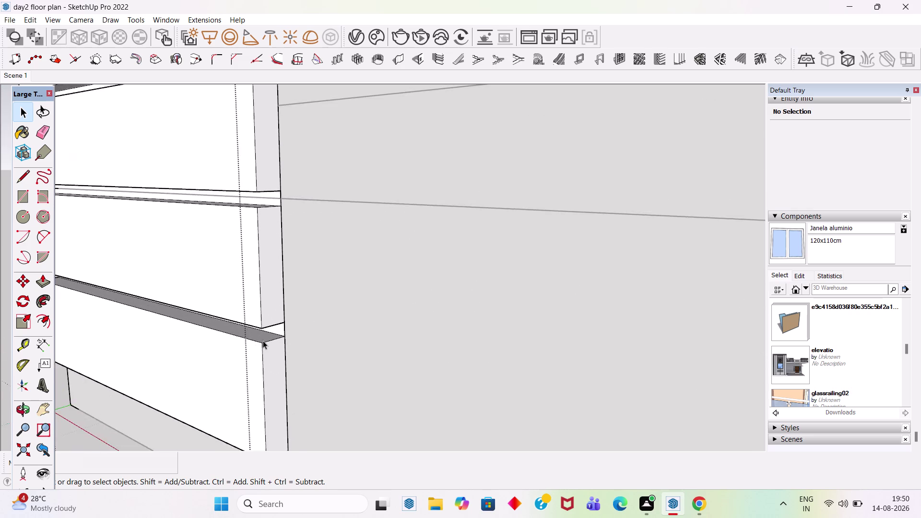
scroll(up, 3)
middle_drag(311, 331, 322, 290)
scroll(up, 3)
Push/Pull a groove face by a distance of 1 and repeat it on the next groove.
key(p)
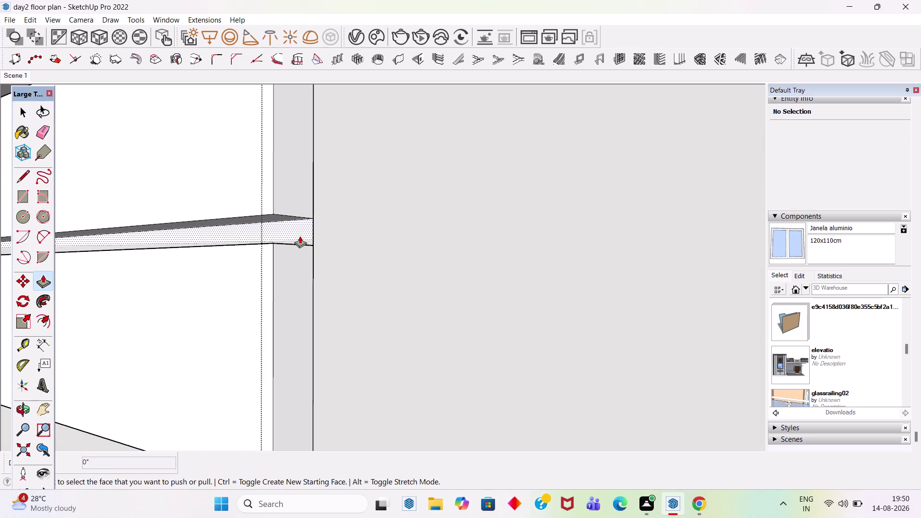
click(300, 236)
key(1)
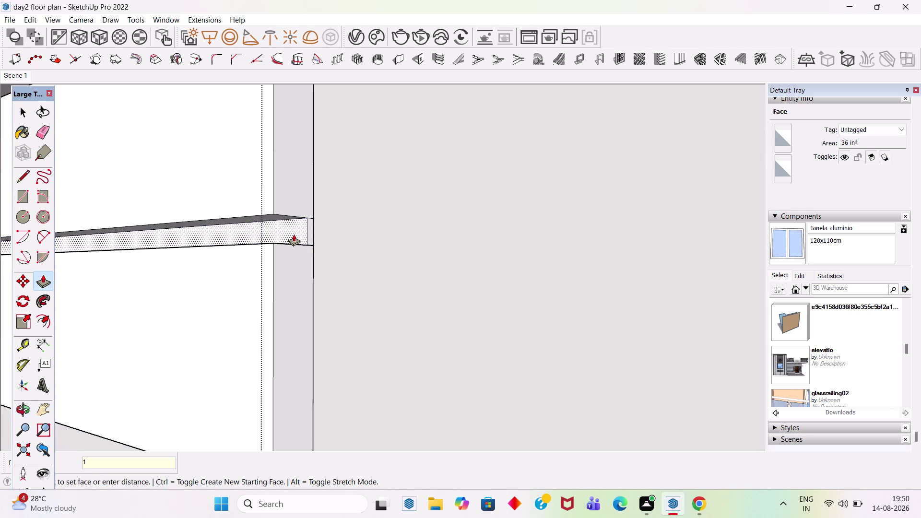
key(Return)
scroll(down, 3)
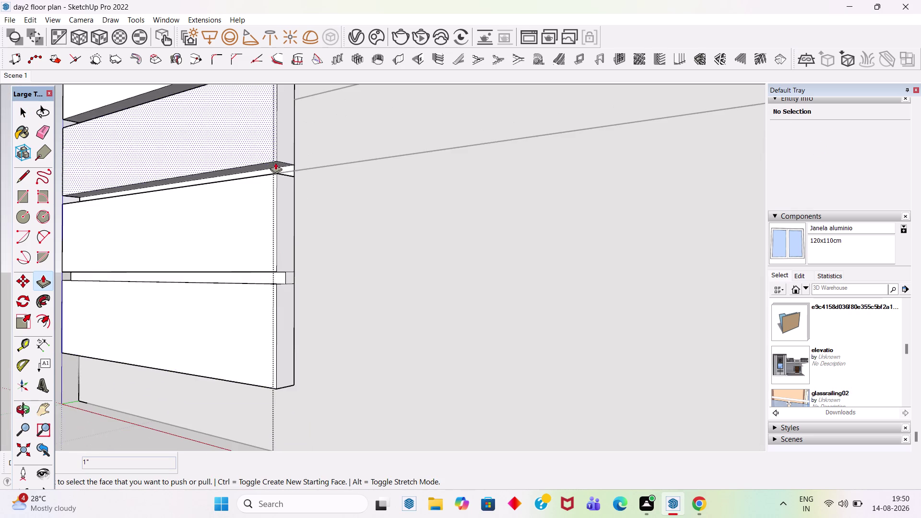
scroll(up, 3)
double_click(296, 174)
scroll(down, 3)
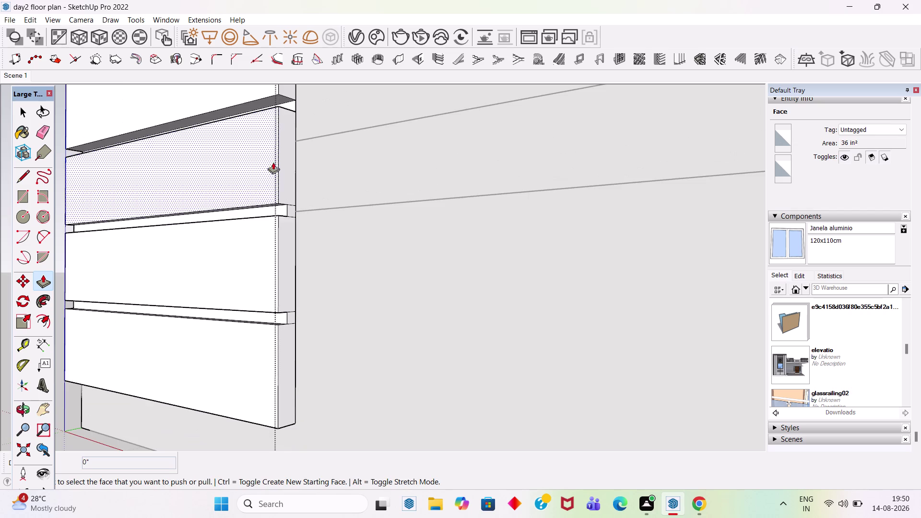
scroll(up, 3)
Apply the same 1-unit push to the last three grooves, then deselect.
double_click(297, 107)
scroll(down, 3)
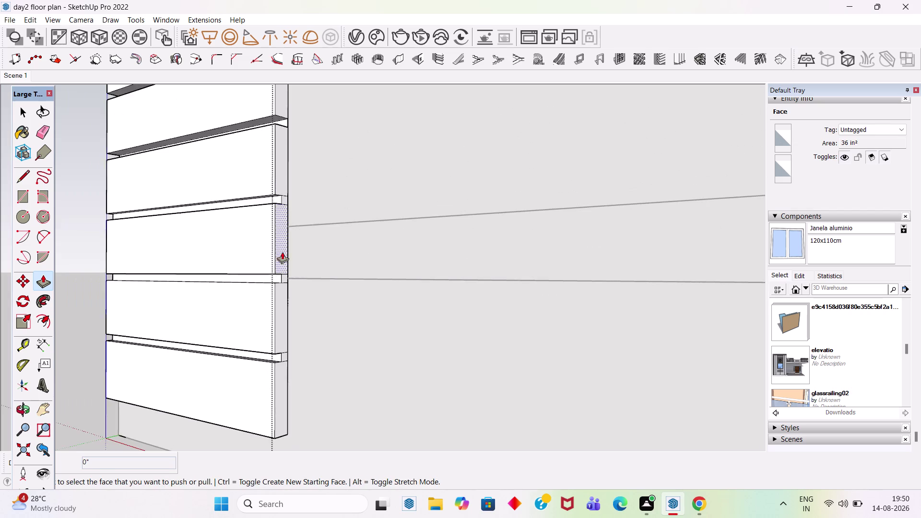
scroll(down, 3)
scroll(up, 3)
double_click(289, 155)
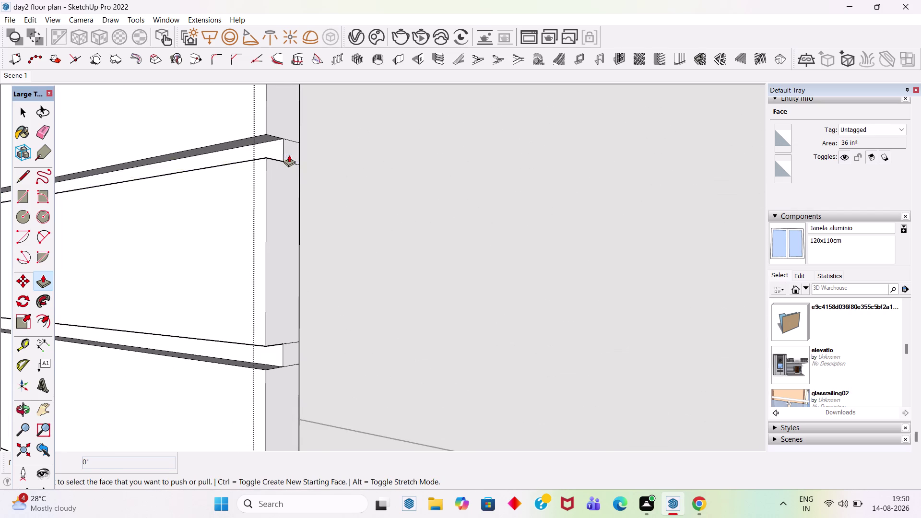
scroll(down, 3)
scroll(up, 3)
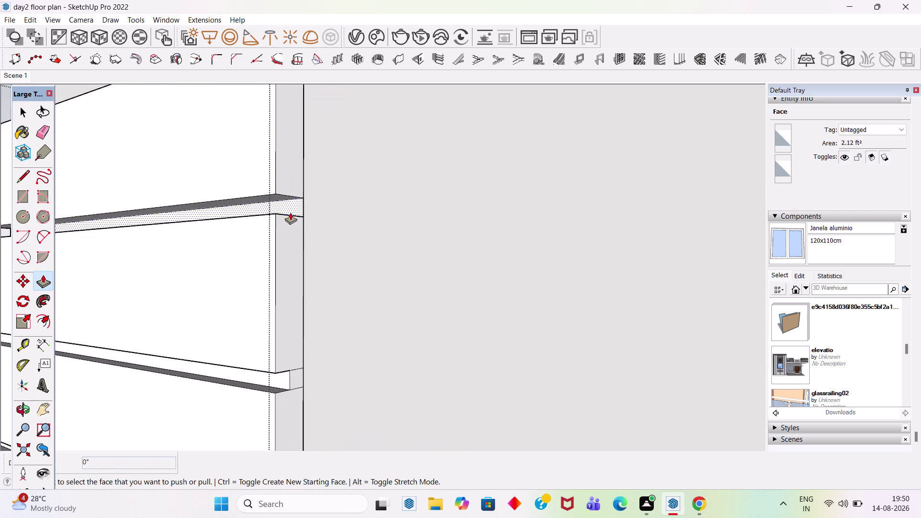
double_click(293, 208)
key(space)
scroll(down, 3)
click(175, 116)
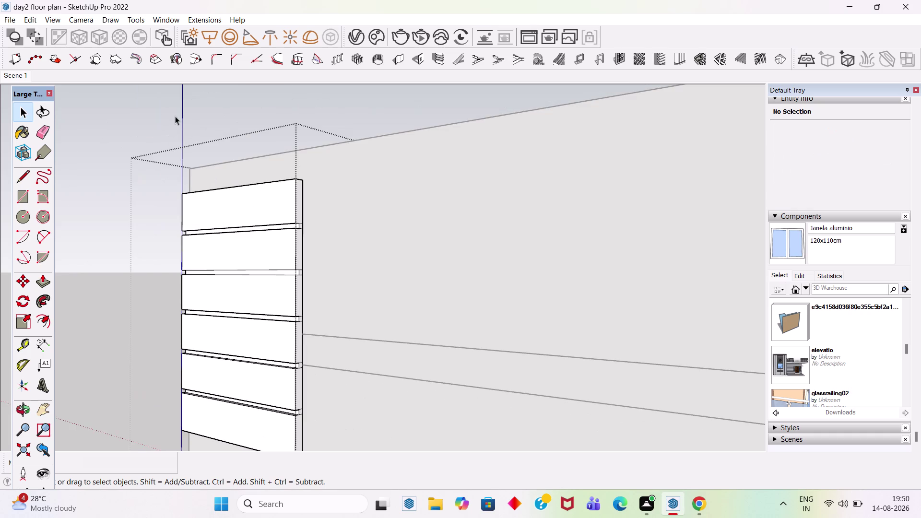
scroll(down, 3)
middle_drag(267, 197, 460, 198)
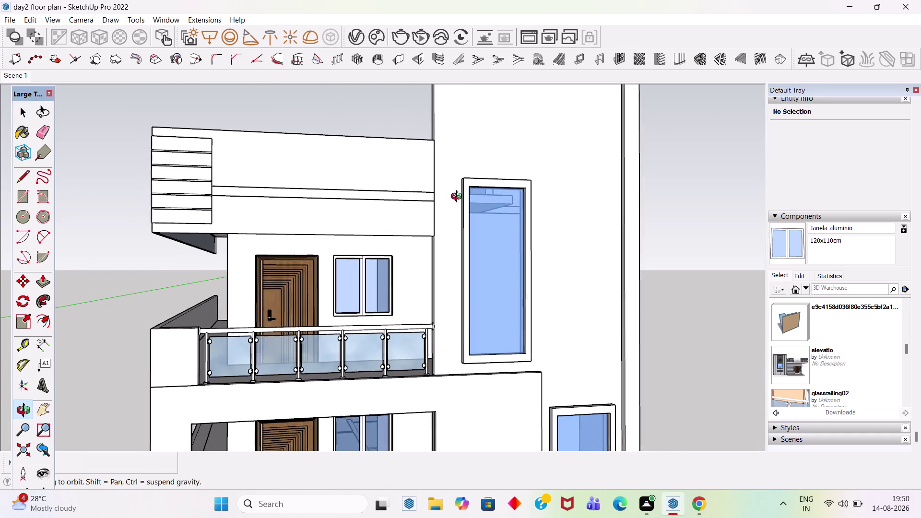
middle_drag(461, 198, 446, 197)
scroll(down, 3)
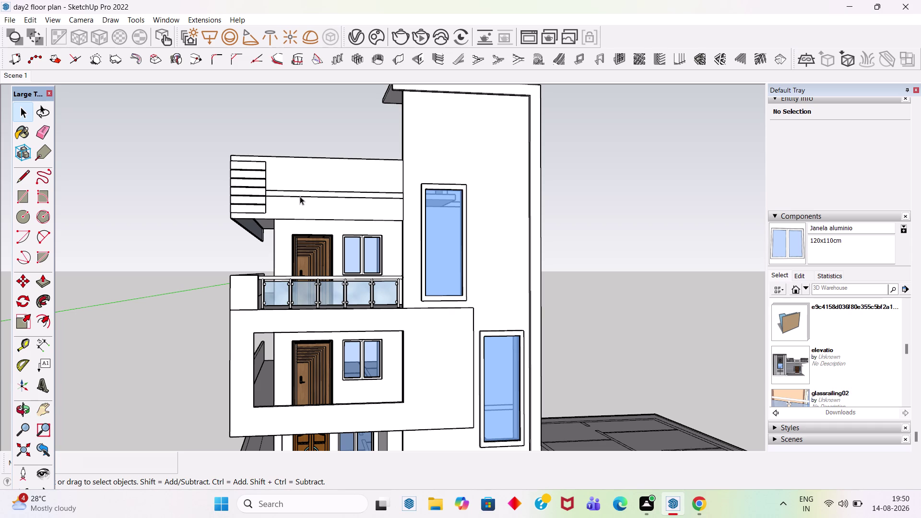
scroll(up, 3)
middle_drag(312, 158, 292, 161)
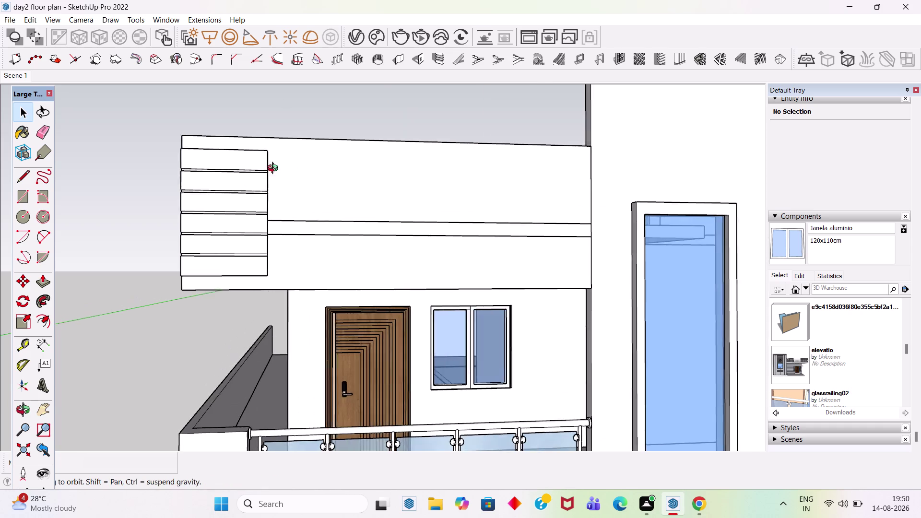
middle_drag(293, 161, 212, 265)
scroll(up, 3)
scroll(up, 3)
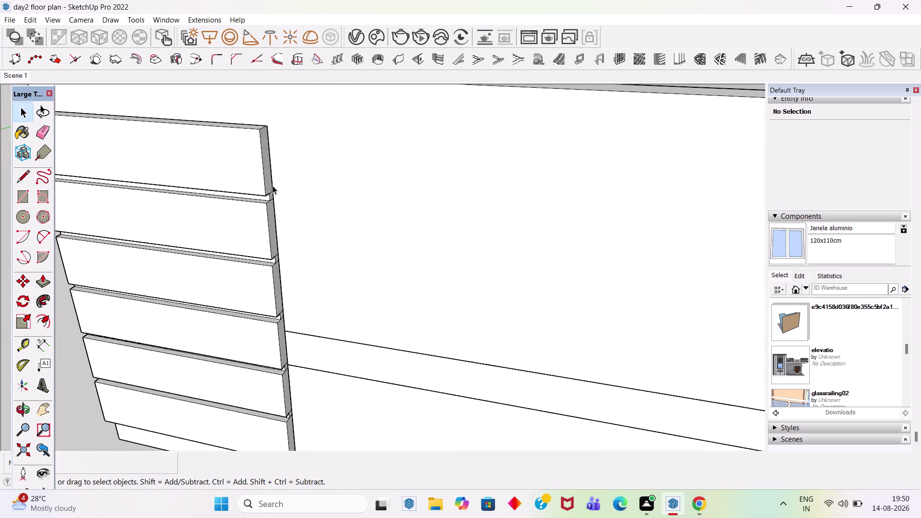
Open the slatted strip group and push/pull the top slat's end face outward.
click(267, 180)
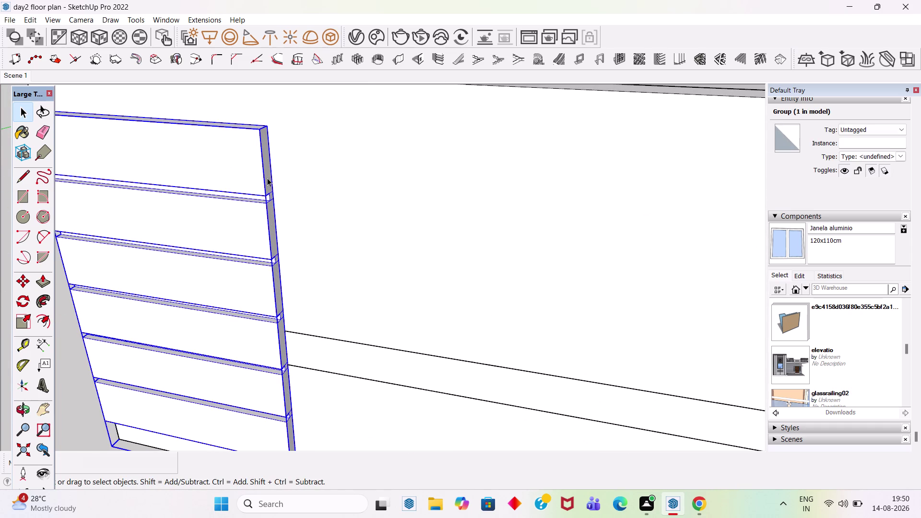
double_click(267, 178)
click(267, 176)
click(269, 176)
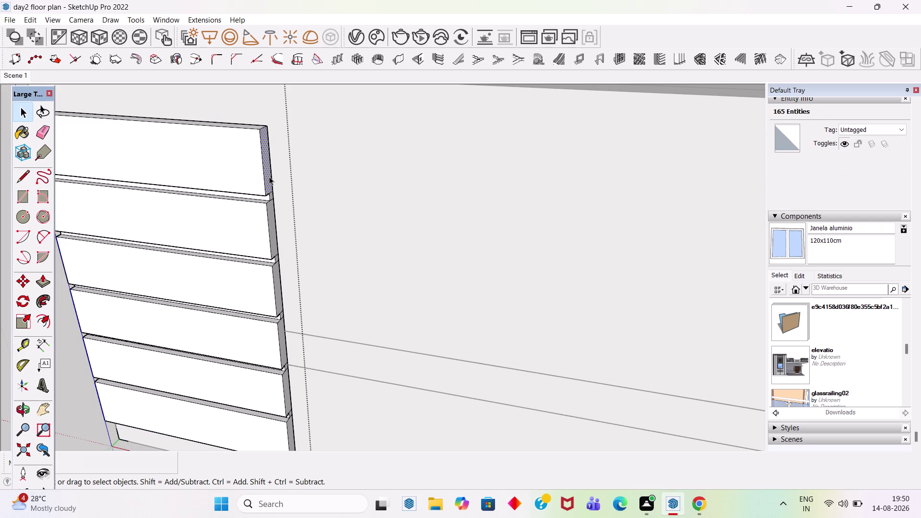
key(p)
click(269, 177)
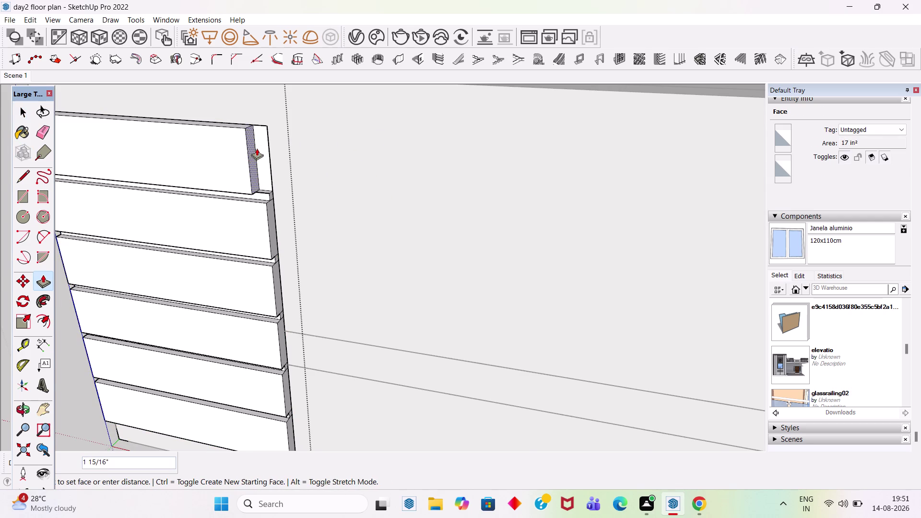
scroll(up, 3)
key(Escape)
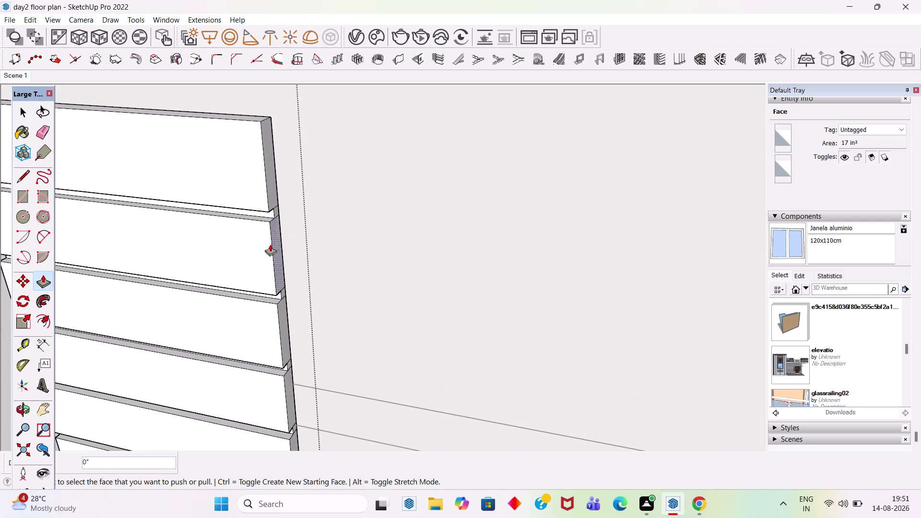
Extend the top slat's end past the others into a long band along the facade.
click(276, 243)
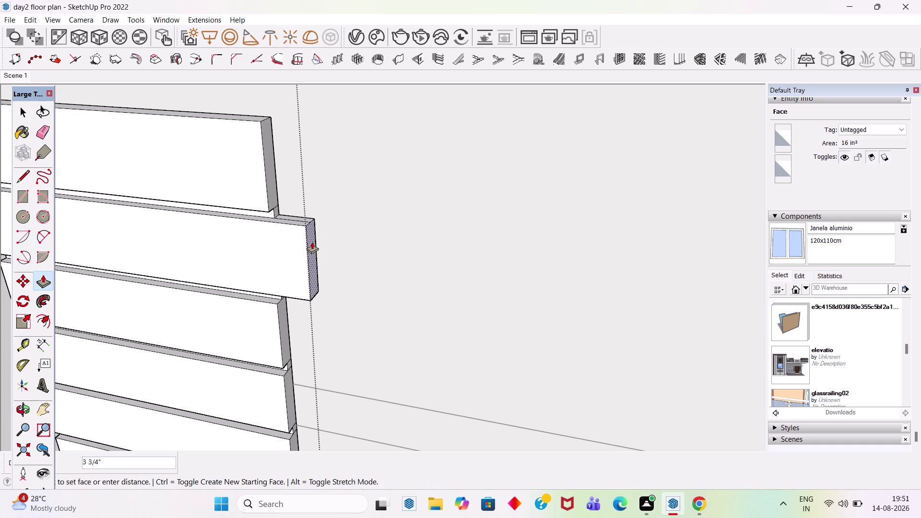
key(Escape)
click(274, 194)
scroll(down, 3)
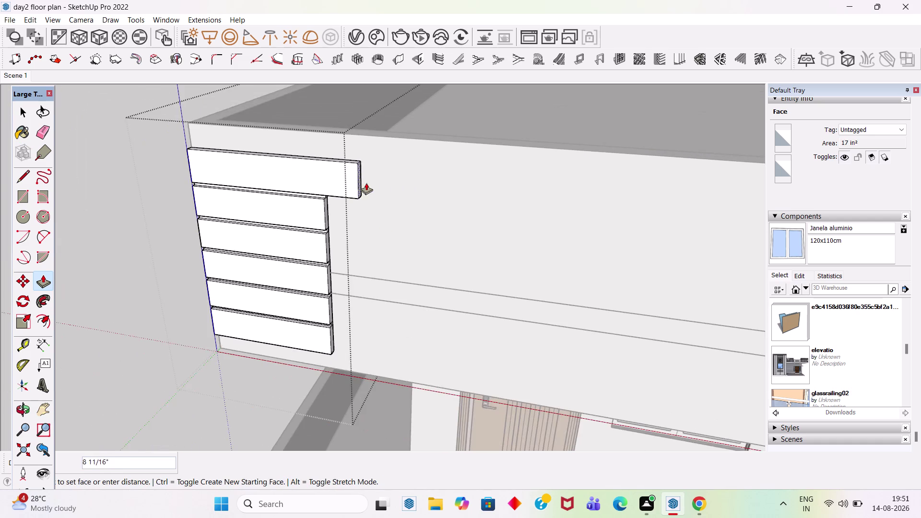
scroll(down, 3)
middle_drag(442, 187, 508, 105)
scroll(down, 3)
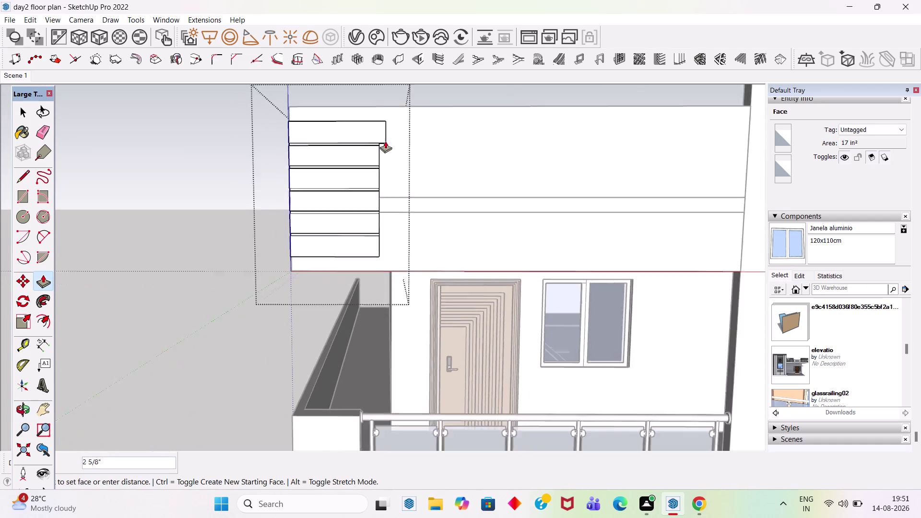
scroll(down, 3)
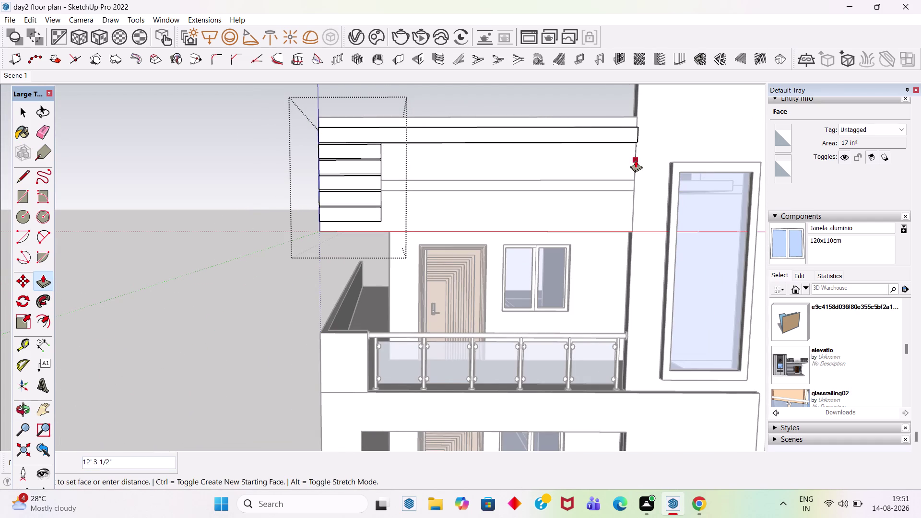
click(636, 161)
middle_drag(483, 118, 532, 255)
scroll(up, 3)
scroll(up, 3)
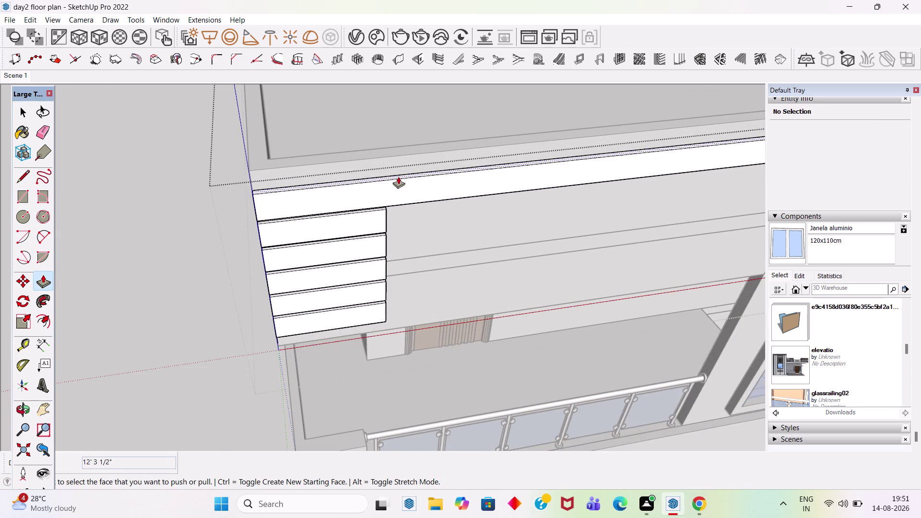
Push out the long top band's face to thicken it, then clear the selection.
click(397, 178)
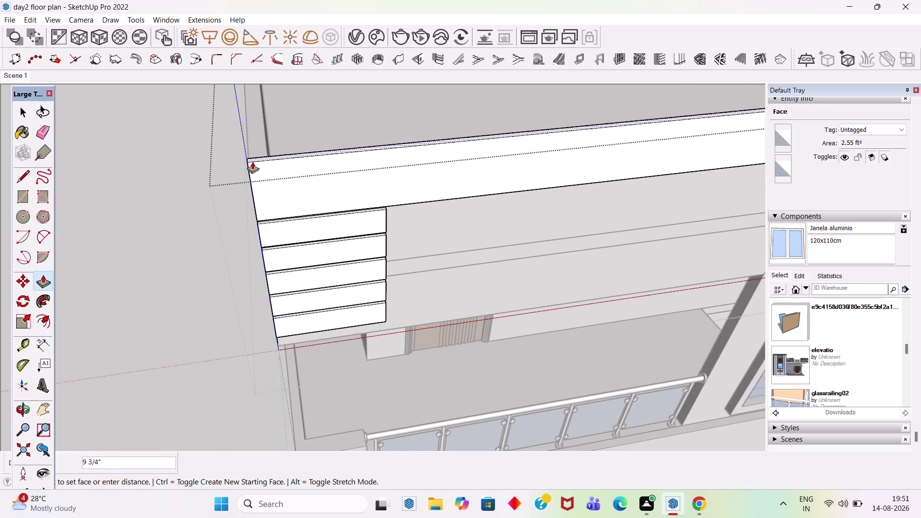
middle_drag(271, 187, 481, 189)
click(446, 183)
scroll(down, 3)
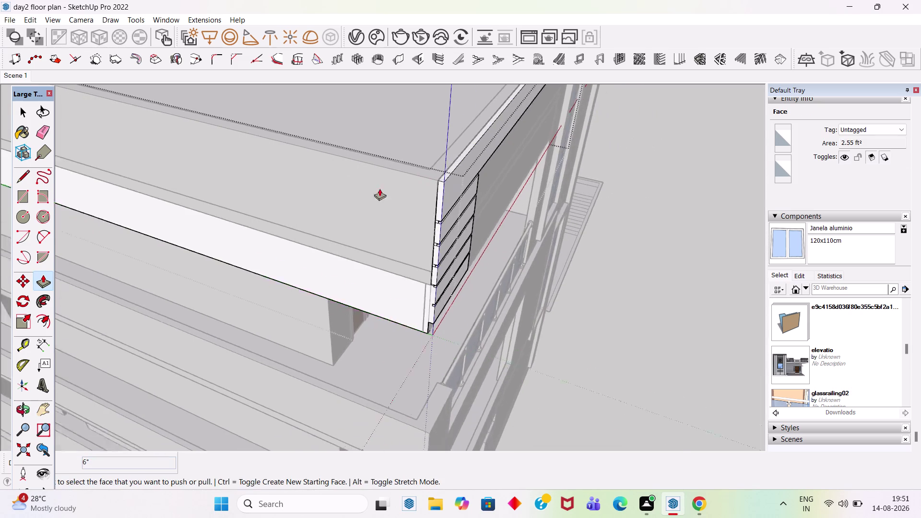
middle_drag(521, 194, 270, 124)
scroll(down, 3)
middle_drag(341, 232, 356, 181)
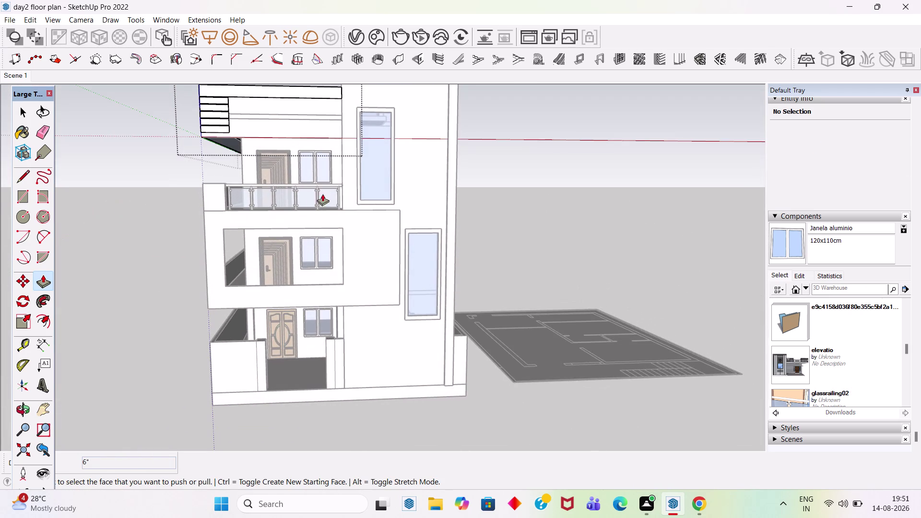
key(Escape)
key(space)
click(156, 175)
scroll(down, 3)
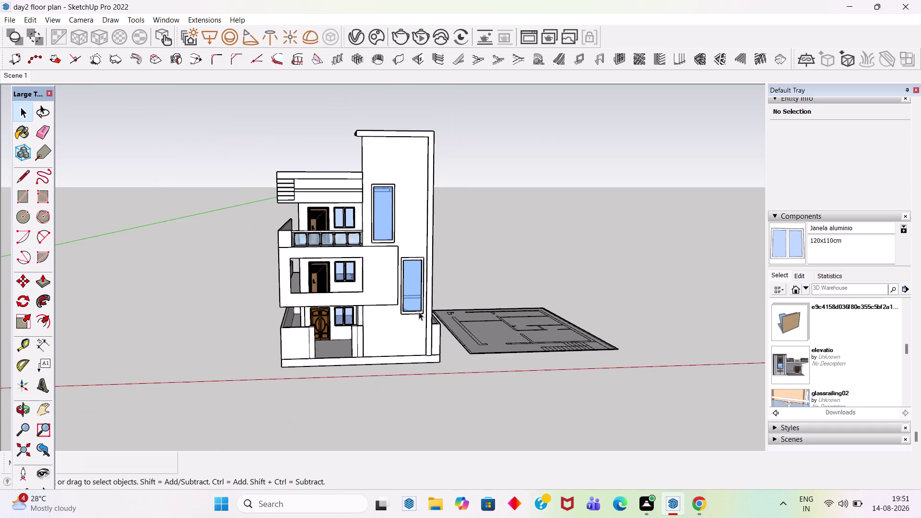
Undo the last five push/pull operations, removing the thick band above the slats.
scroll(up, 3)
middle_drag(364, 189, 360, 105)
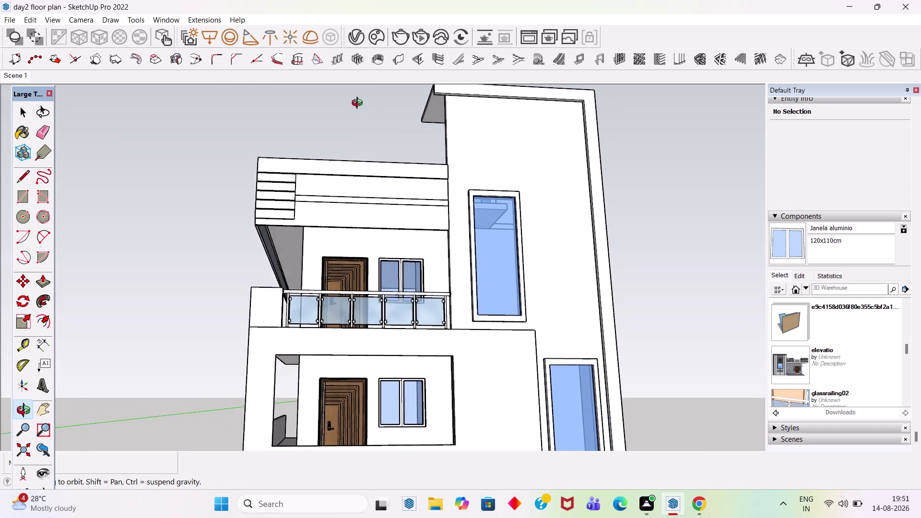
middle_drag(360, 104, 326, 150)
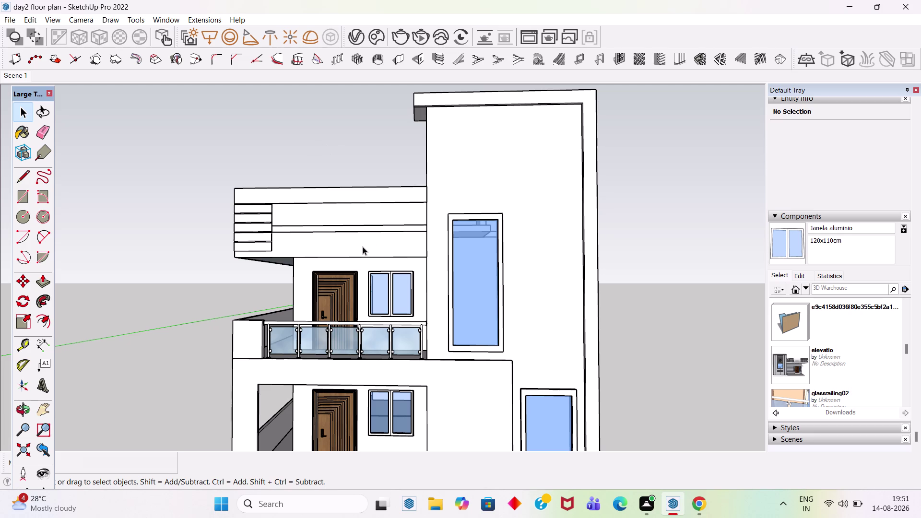
scroll(up, 3)
scroll(up, 3)
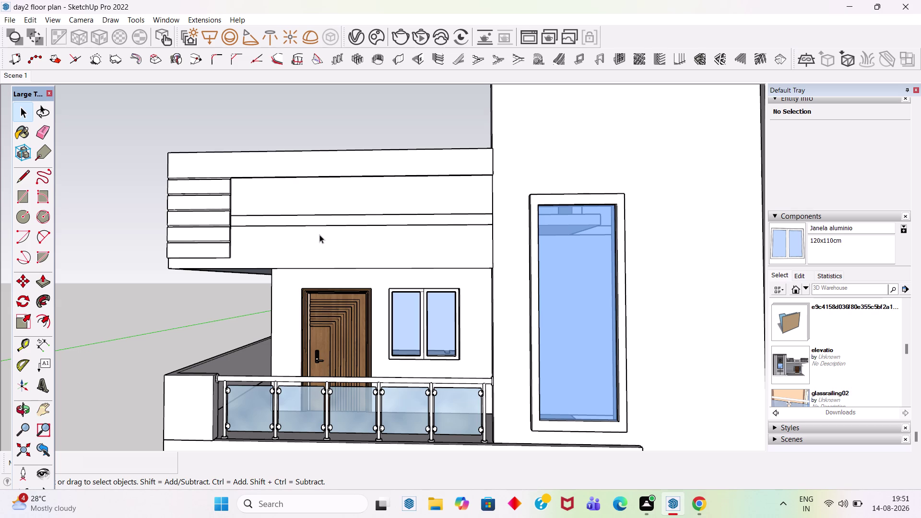
key(ctrl+z)
key(ctrl+z)
key(ctrl+z)
key(ctrl+z)
key(ctrl+z)
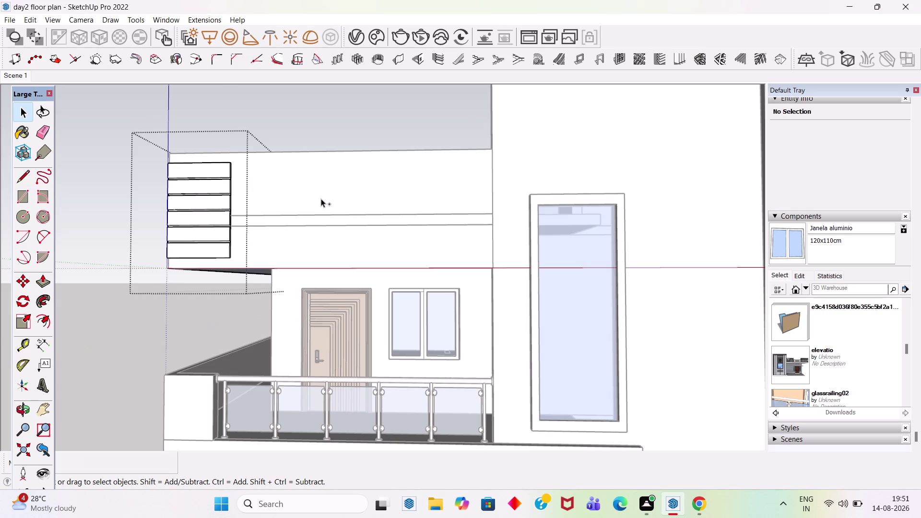
Select the grouped slat frame and start a move, cancelling the first attempt.
click(297, 142)
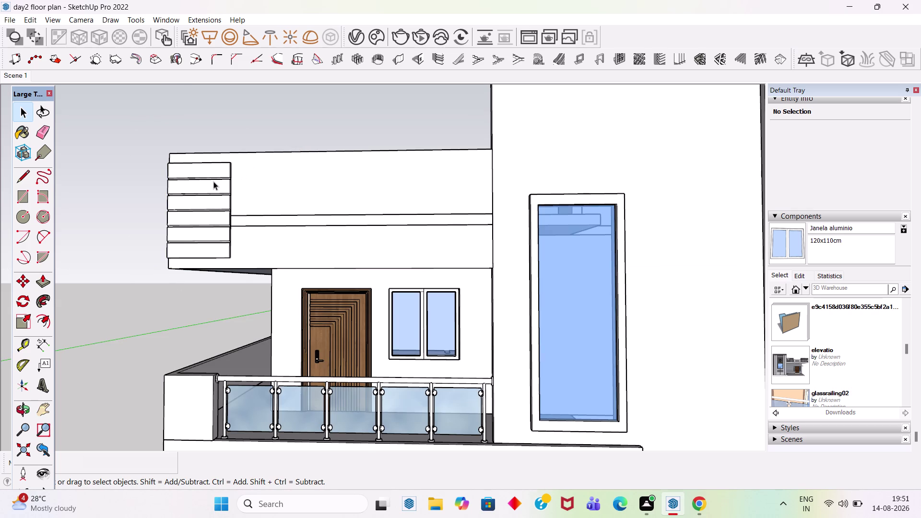
click(214, 181)
middle_drag(214, 179, 458, 289)
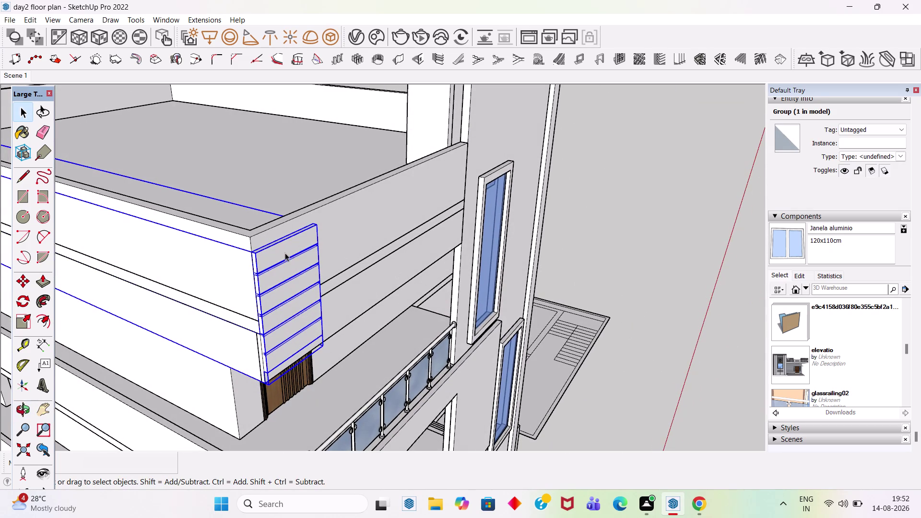
click(285, 252)
scroll(up, 3)
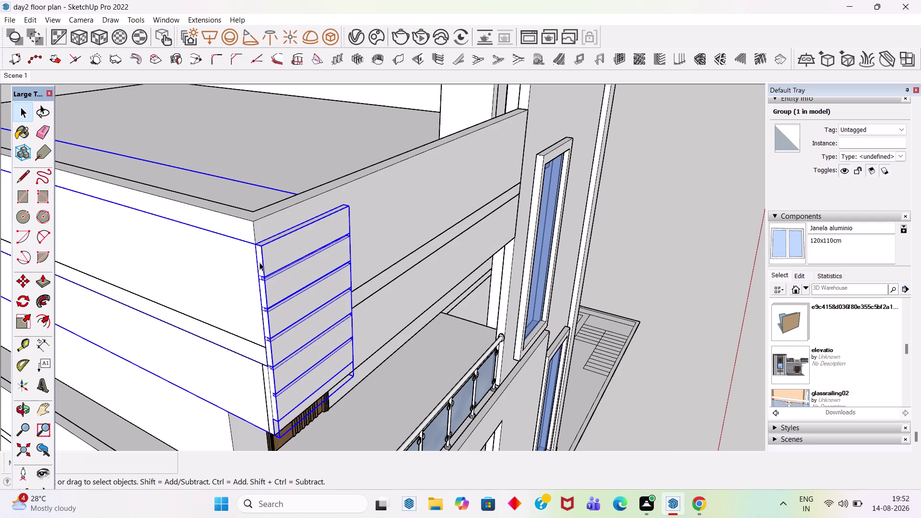
key(m)
click(256, 244)
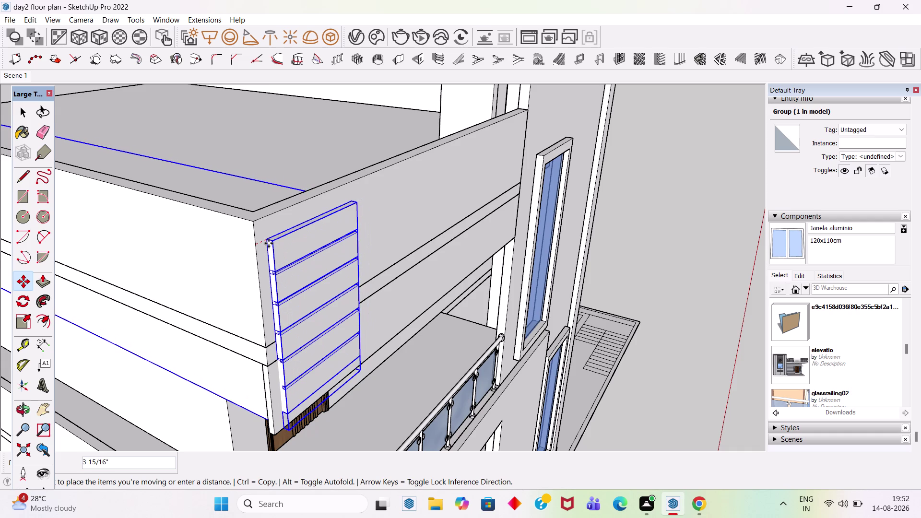
key(Escape)
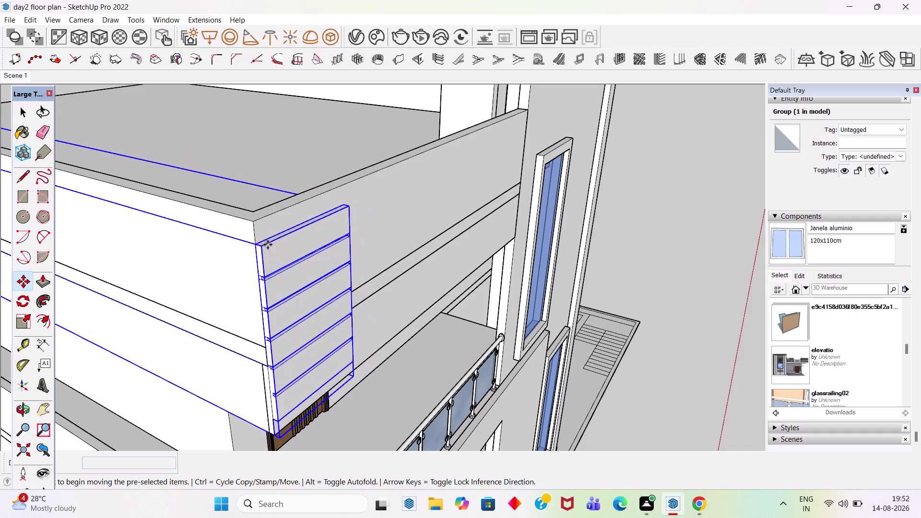
Move the slat group from its corner outward beyond the side-wall corner.
scroll(down, 3)
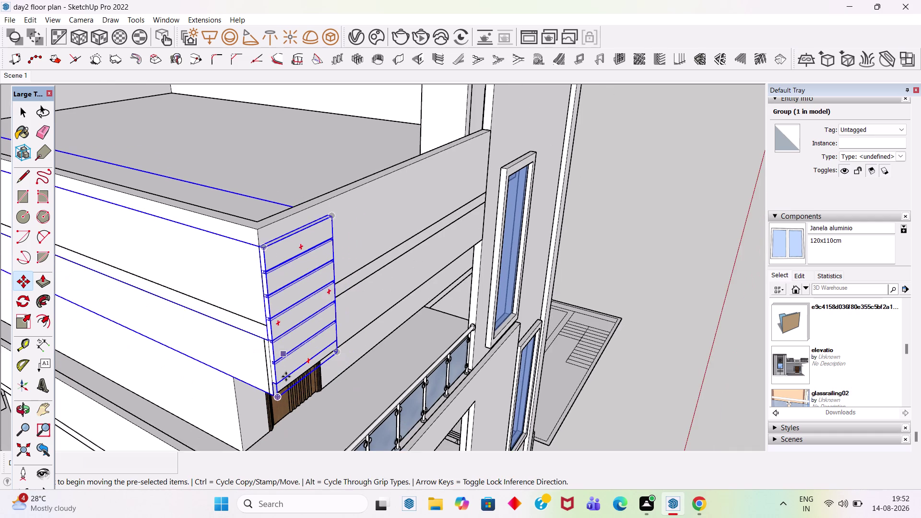
scroll(up, 3)
middle_drag(267, 387, 346, 372)
scroll(down, 3)
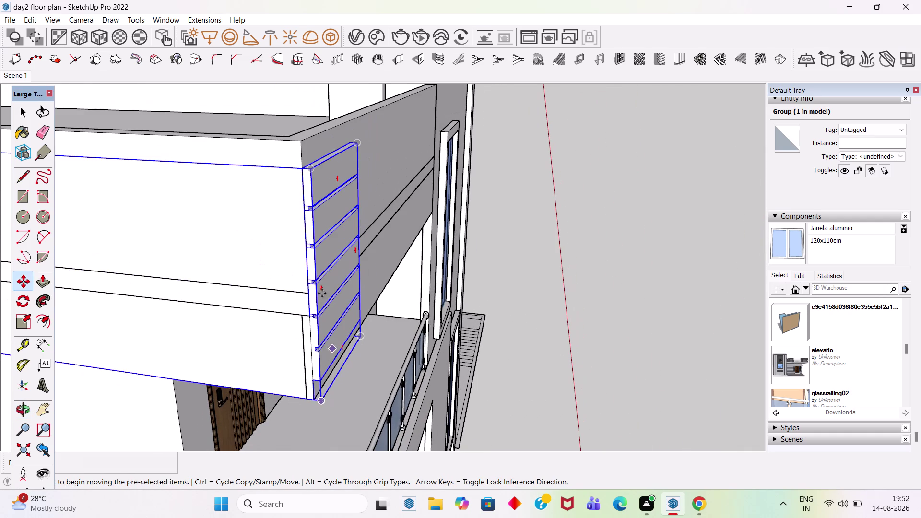
click(302, 167)
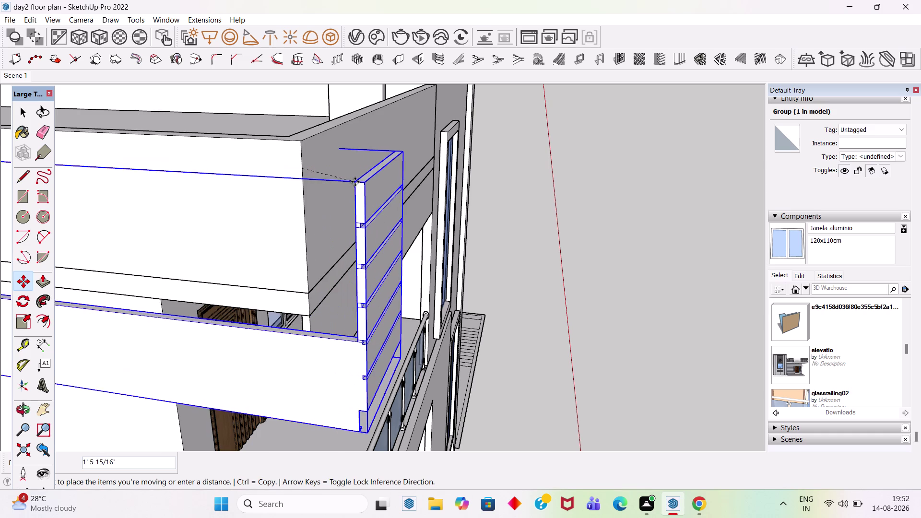
click(382, 178)
key(space)
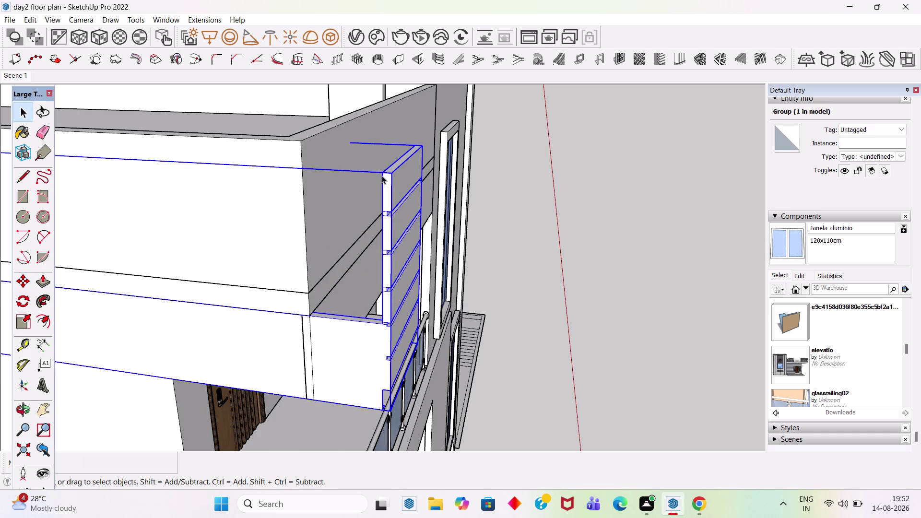
Inside the slat group, push/pull the face beside the slats.
double_click(373, 341)
scroll(up, 3)
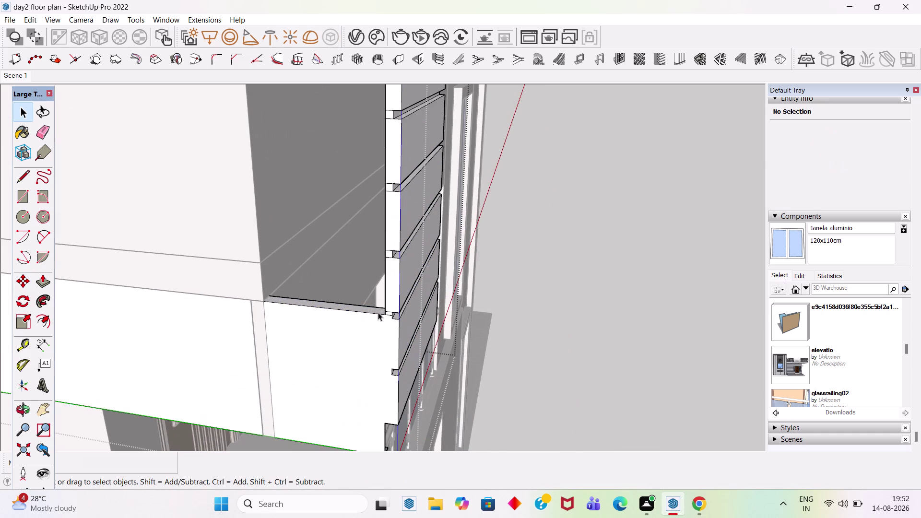
click(378, 312)
key(p)
click(377, 312)
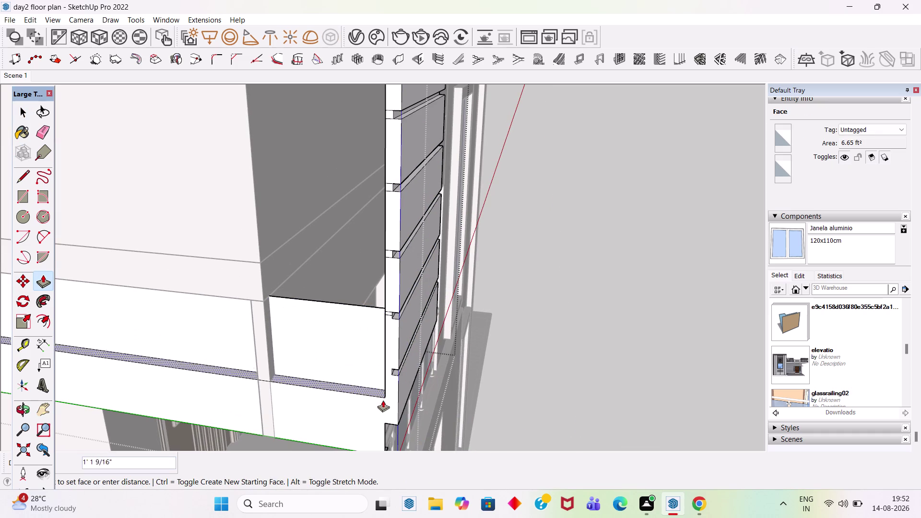
scroll(down, 3)
click(360, 403)
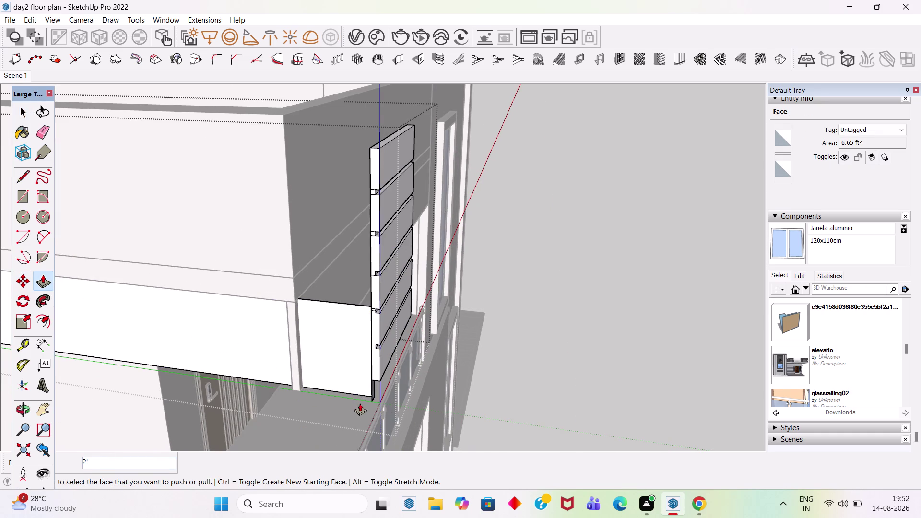
Erase the extra block and stray edges at the slat frame's base.
key(e)
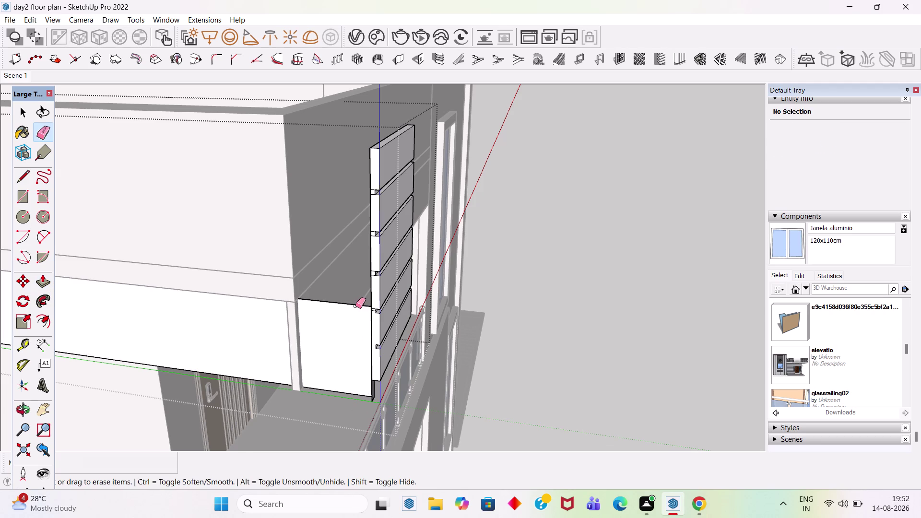
click(355, 305)
click(366, 395)
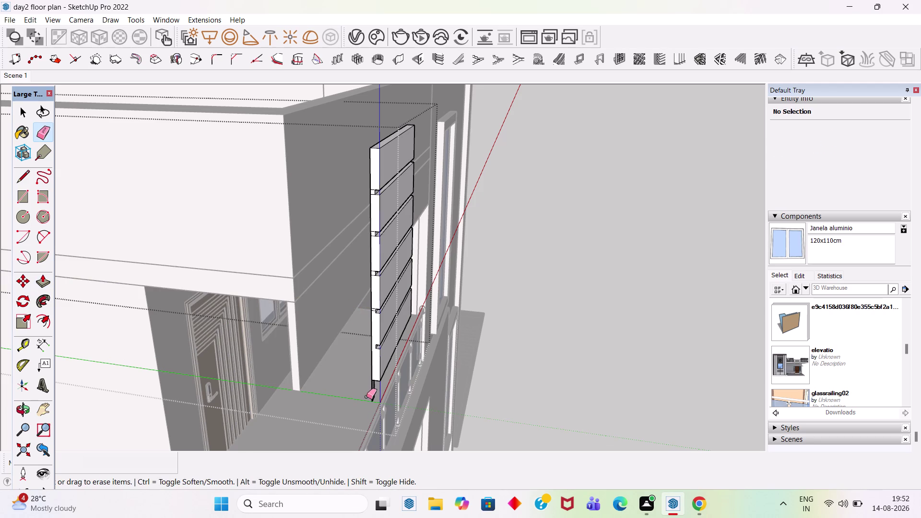
click(373, 397)
click(376, 394)
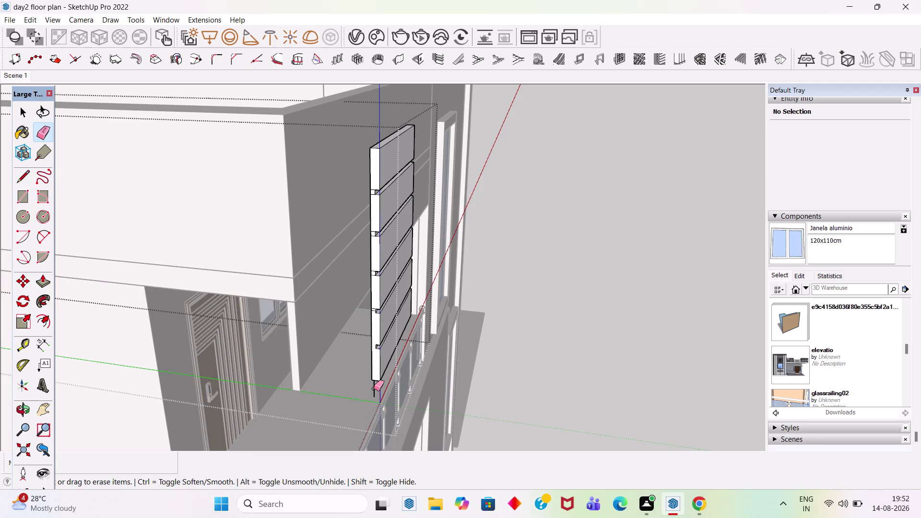
click(374, 389)
middle_drag(389, 398, 365, 365)
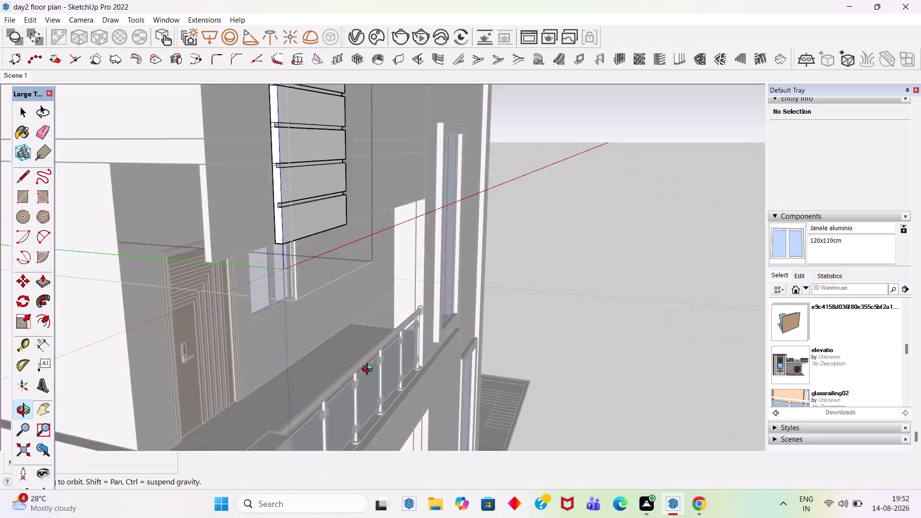
middle_drag(365, 366, 385, 388)
key(space)
Select the slat frame group and start moving it from its top corner.
click(526, 288)
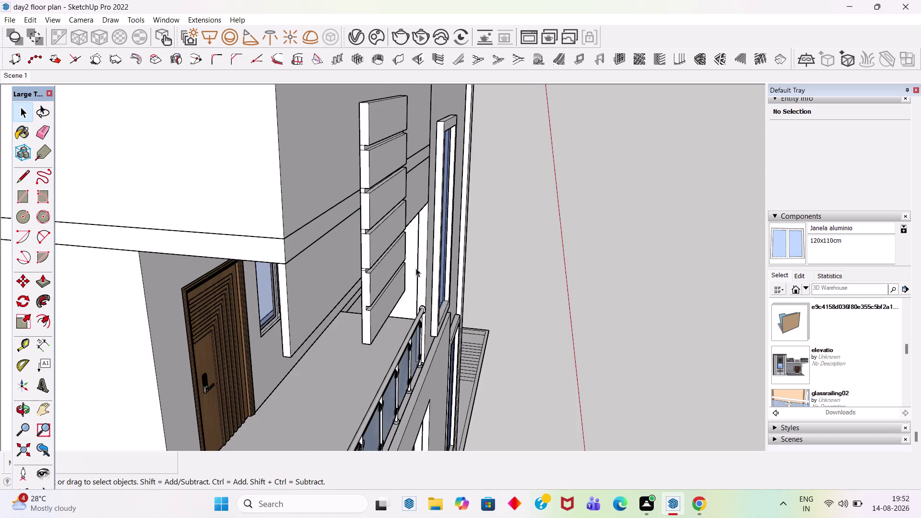
scroll(down, 3)
scroll(down, 3)
middle_drag(421, 264, 360, 280)
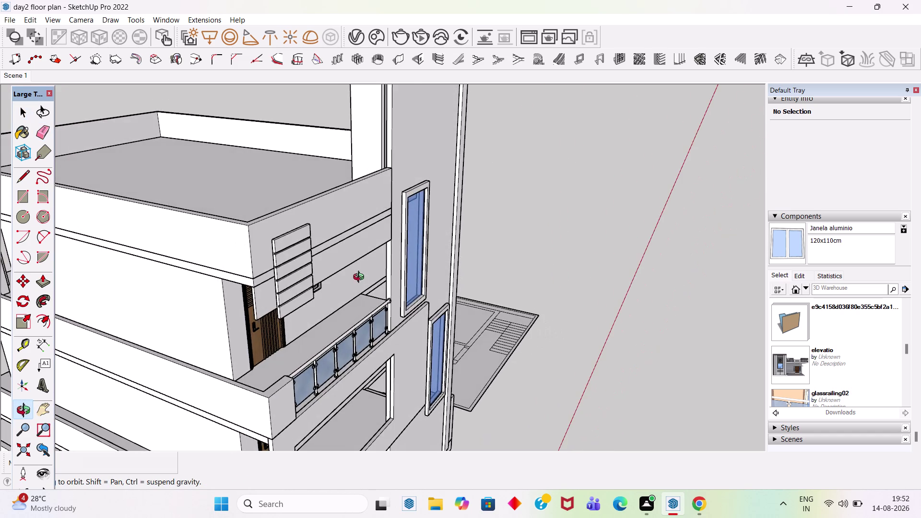
middle_drag(361, 279, 361, 277)
scroll(up, 3)
click(273, 242)
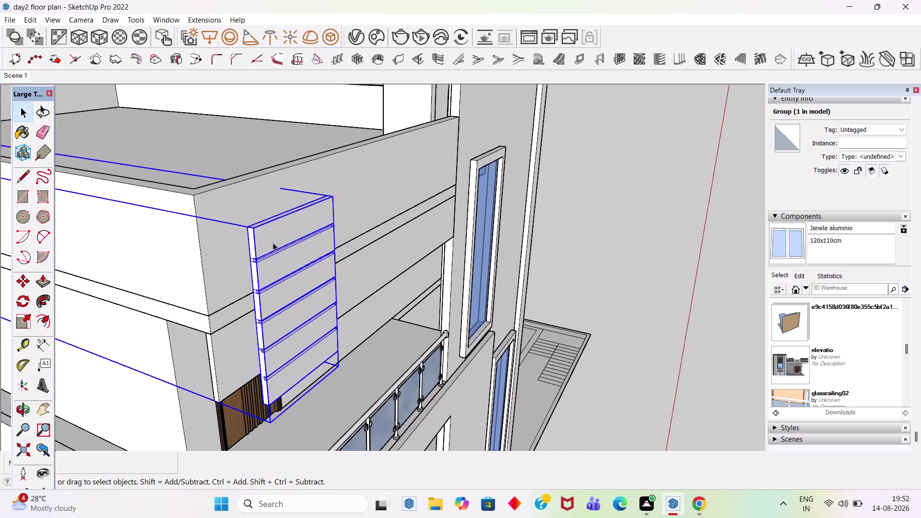
scroll(down, 3)
key(m)
scroll(up, 3)
scroll(up, 3)
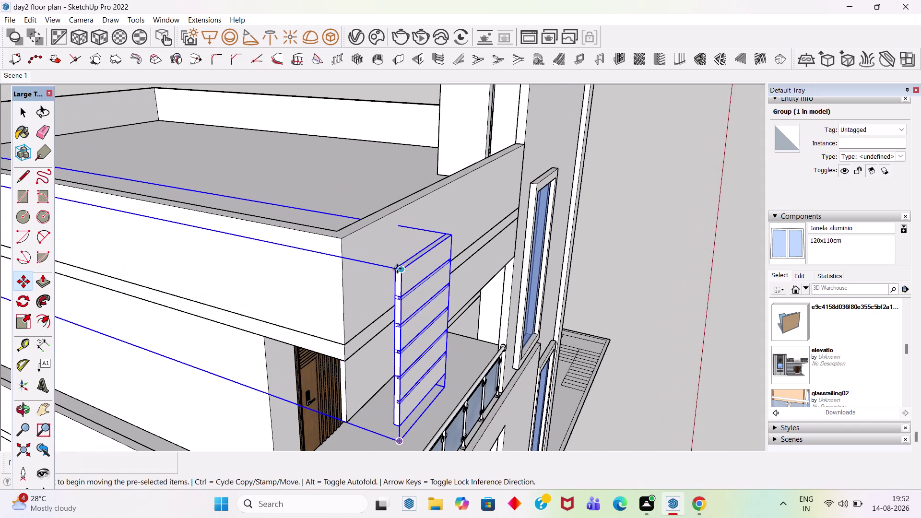
scroll(up, 3)
click(400, 269)
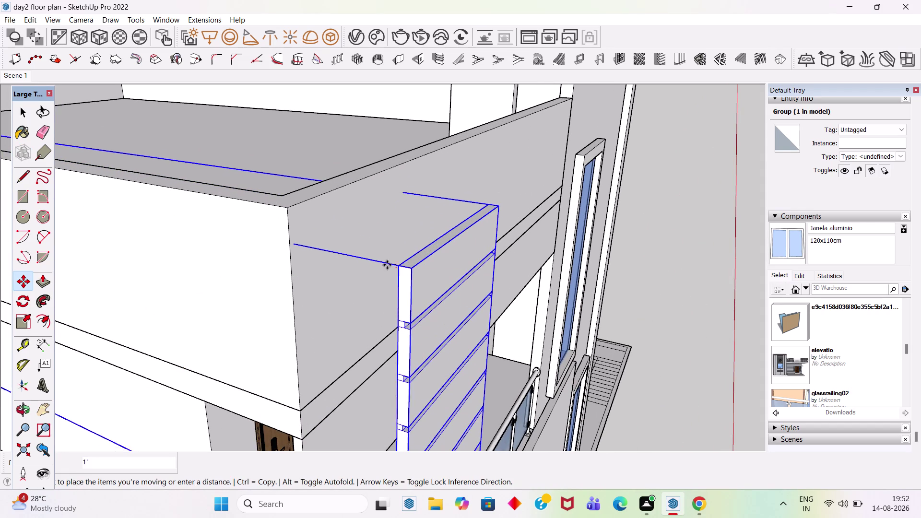
Drop the group, review it from the front, and undo that placement.
click(286, 210)
scroll(down, 3)
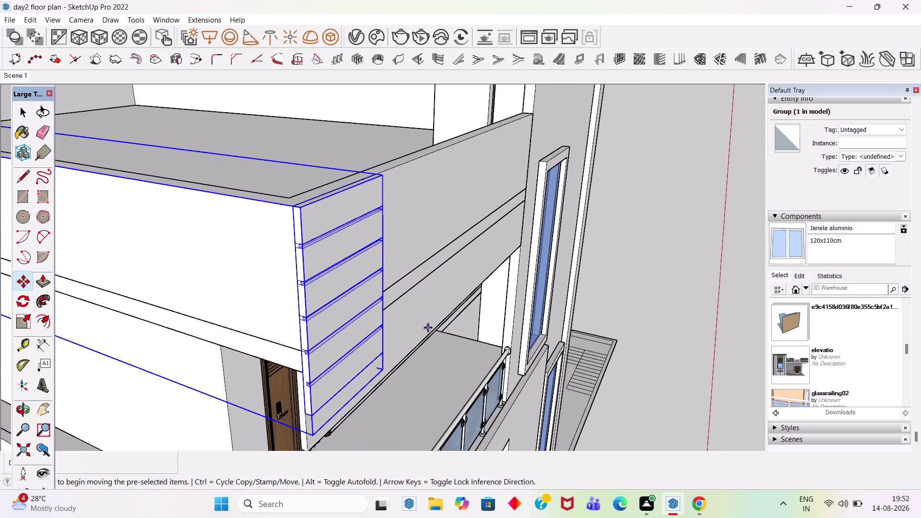
middle_drag(406, 313, 411, 237)
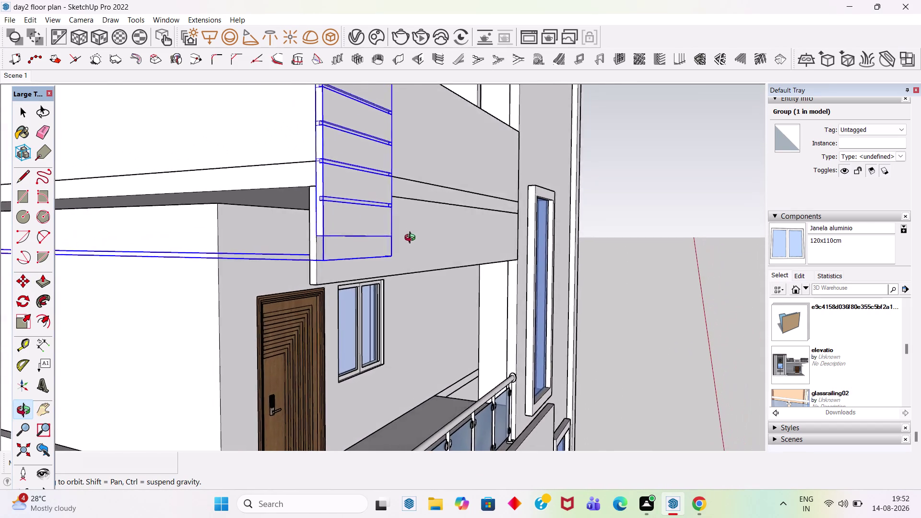
middle_drag(411, 236, 269, 290)
scroll(down, 3)
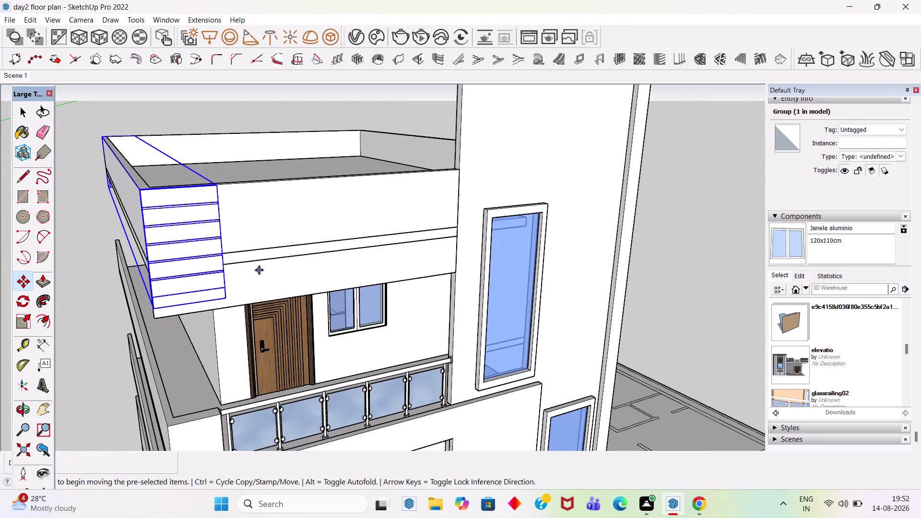
scroll(up, 3)
scroll(up, 3)
key(ctrl+z)
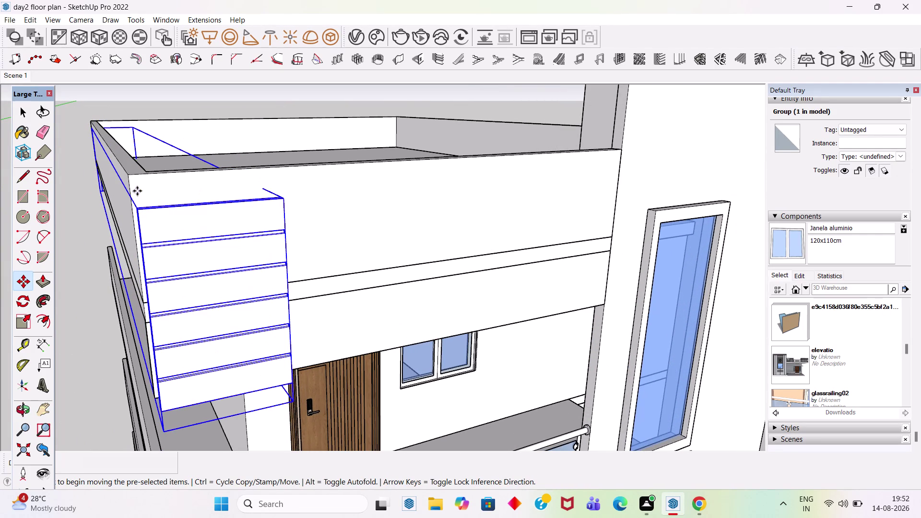
Snap the strip group's corner onto the parapet edge and clear the selection.
scroll(up, 3)
scroll(down, 3)
middle_drag(242, 237, 449, 243)
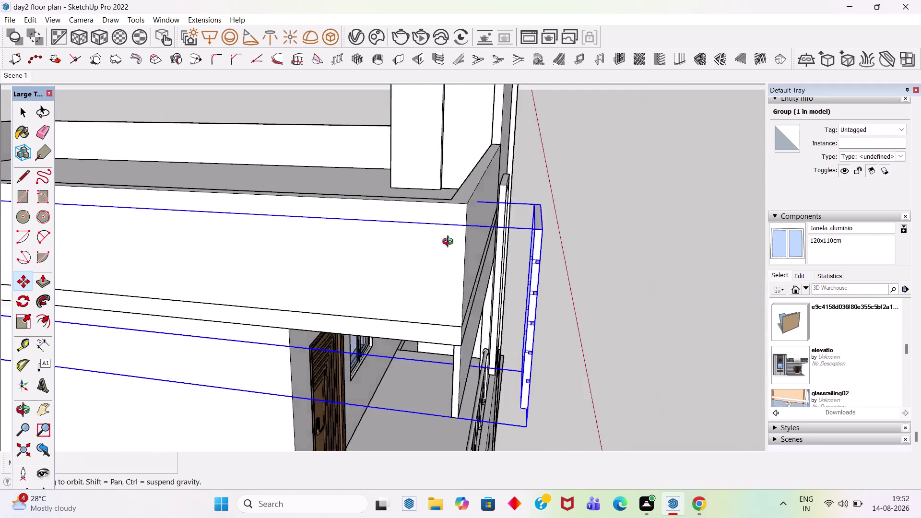
middle_drag(449, 243, 450, 243)
scroll(up, 3)
scroll(down, 3)
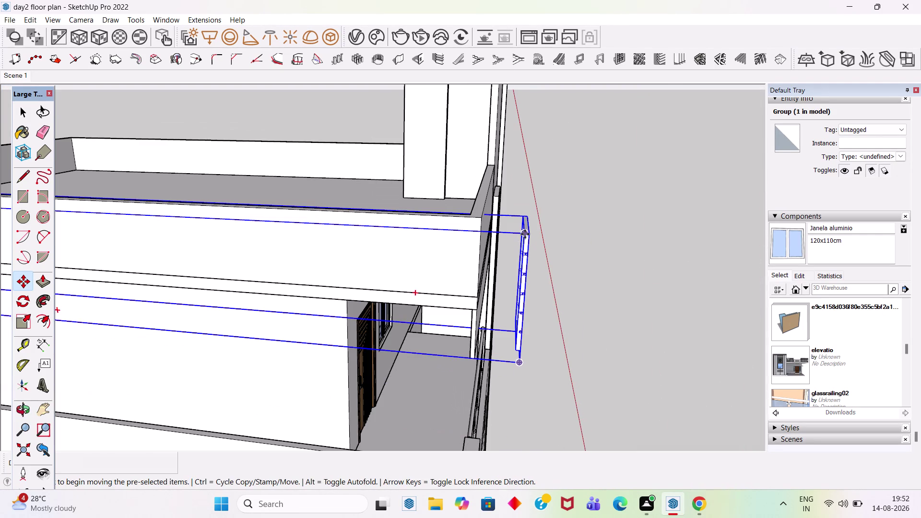
scroll(up, 3)
click(525, 235)
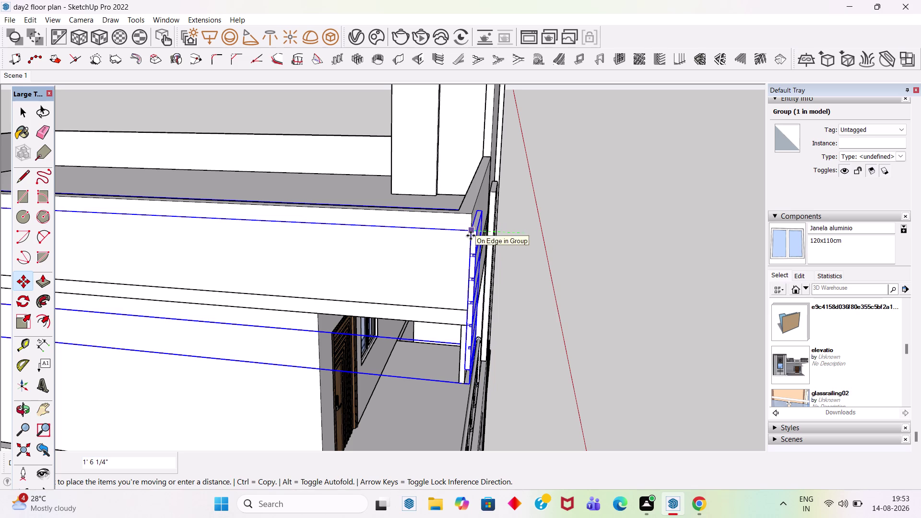
click(471, 236)
middle_drag(558, 253, 318, 223)
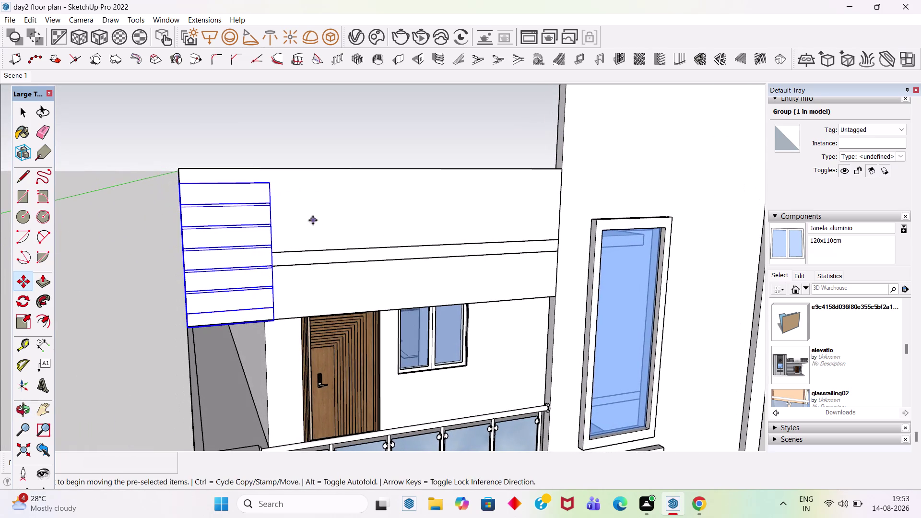
key(space)
click(268, 118)
scroll(down, 3)
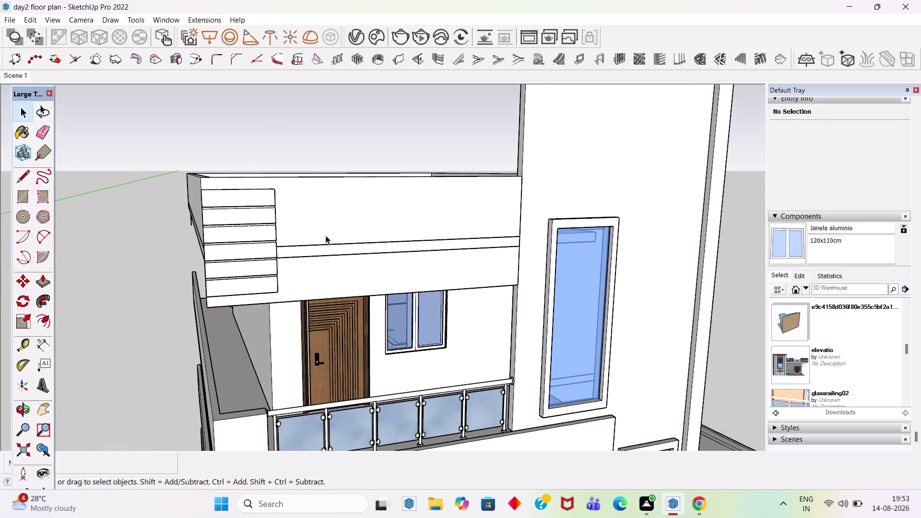
Move the slatted strip group 1 inch from its top corner.
middle_drag(321, 233, 200, 264)
scroll(up, 3)
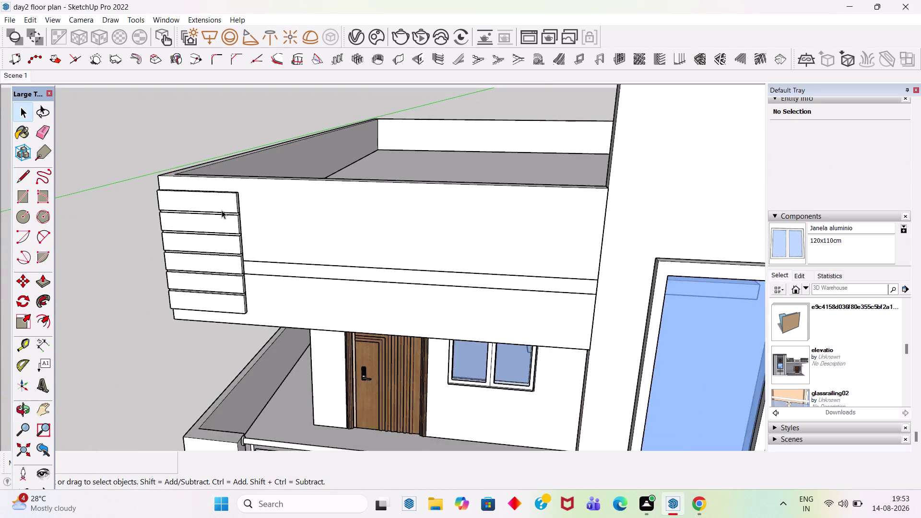
scroll(up, 3)
scroll(up, 3)
middle_drag(268, 188, 155, 229)
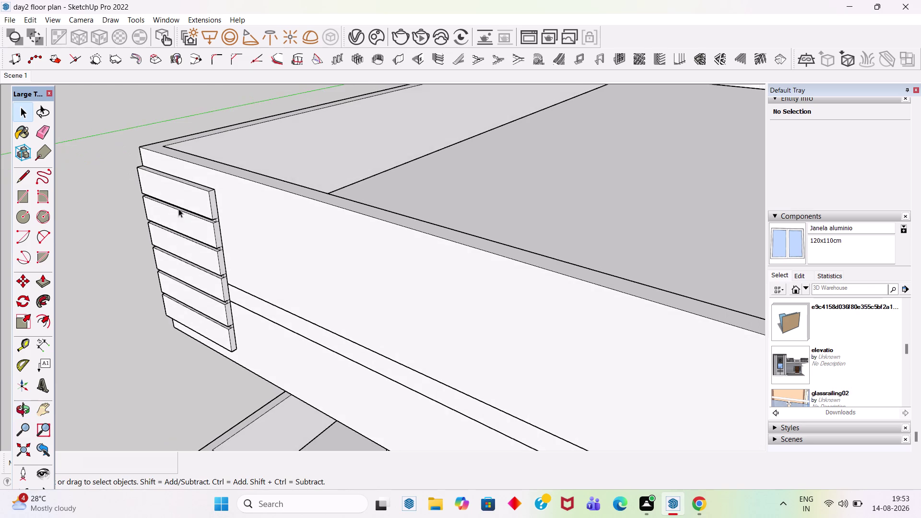
scroll(up, 3)
scroll(up, 3)
scroll(up, 3)
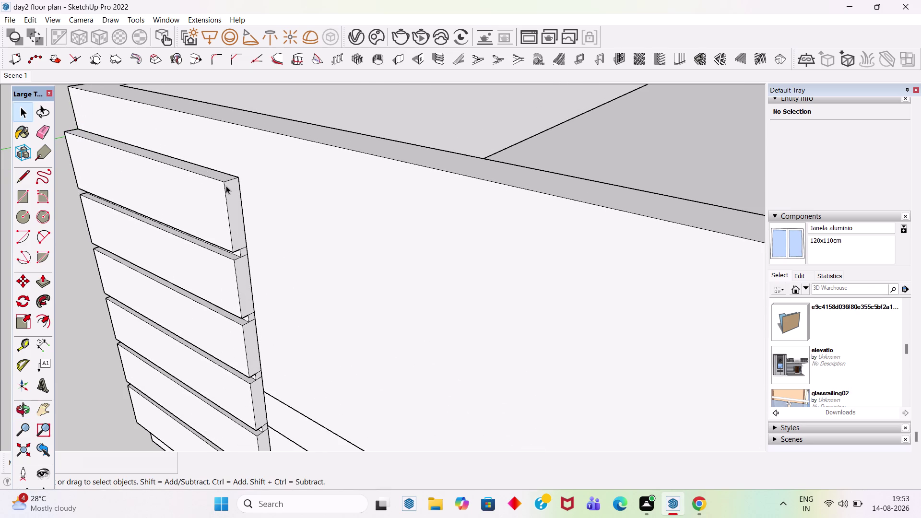
key(m)
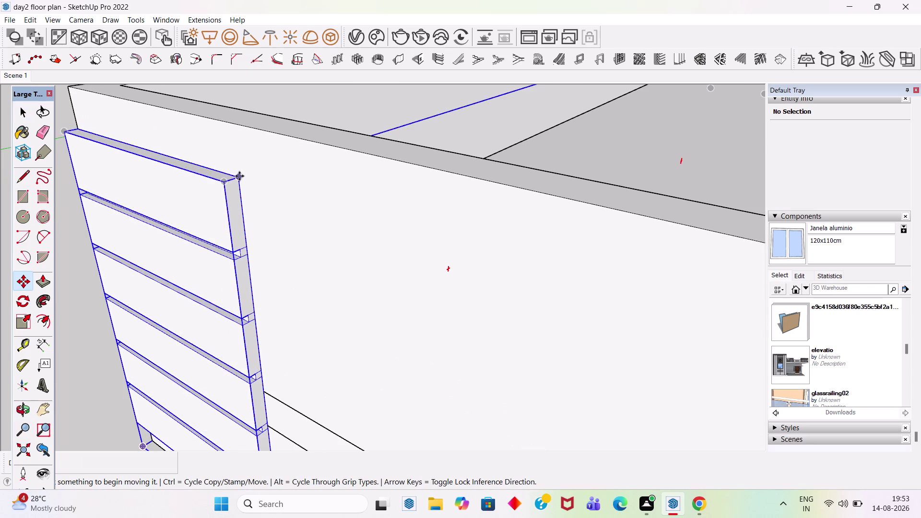
click(239, 177)
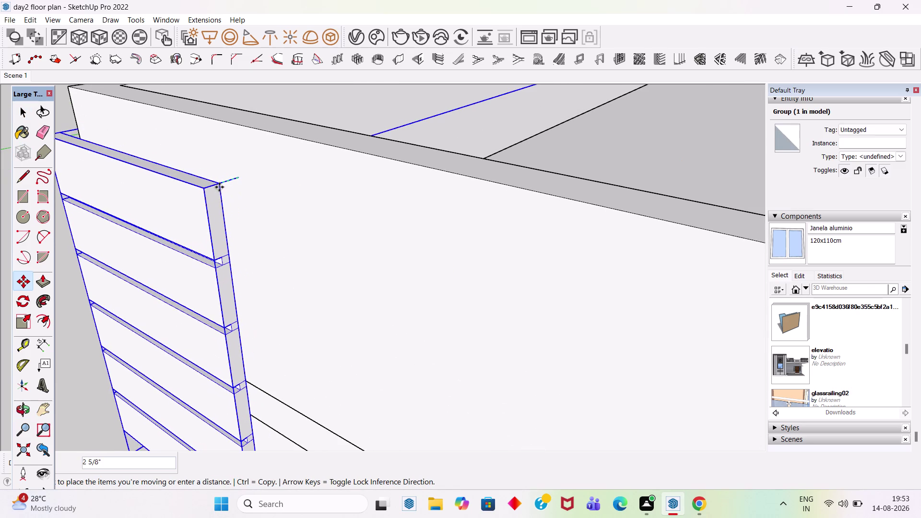
key(1)
key(Return)
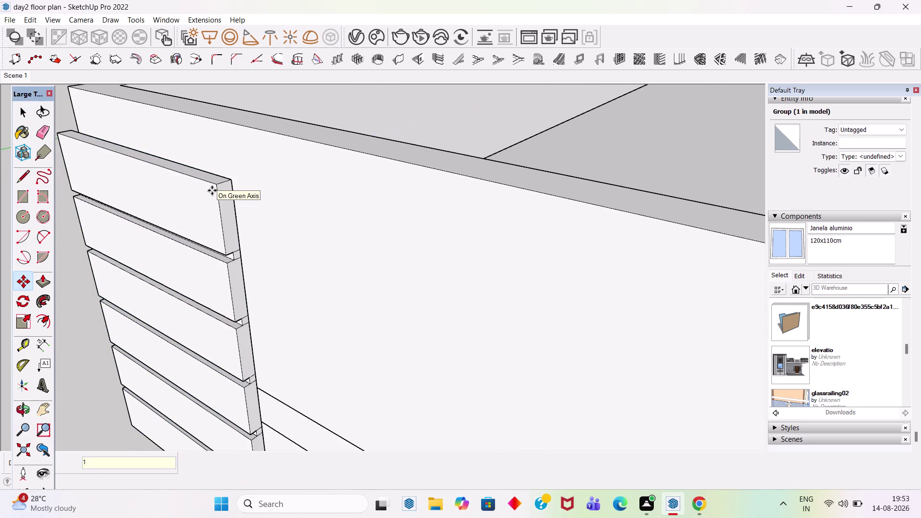
key(space)
Draw a rectangle spanning the strip's front face from top to bottom corner.
scroll(down, 3)
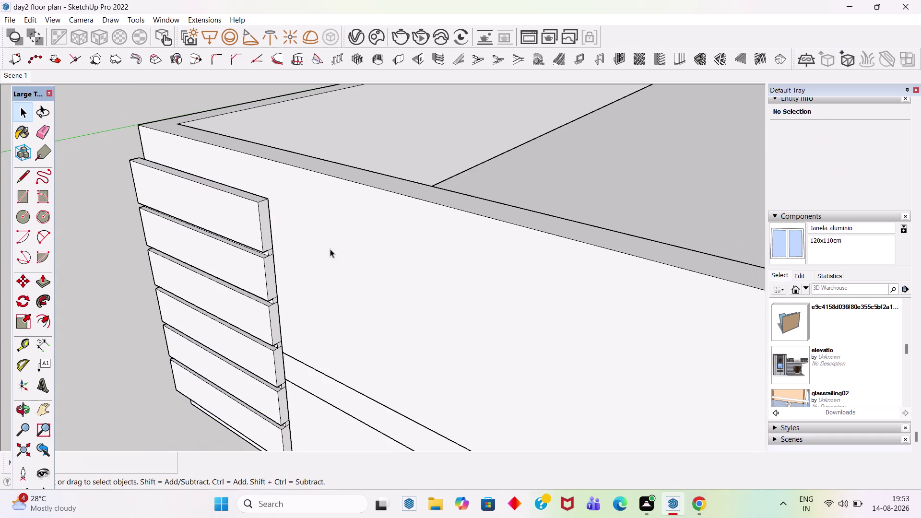
middle_drag(313, 242, 363, 228)
key(r)
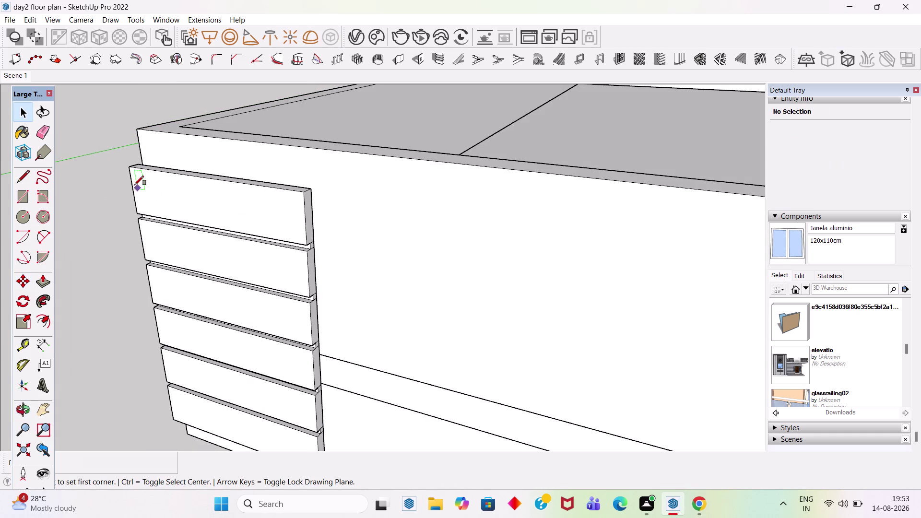
click(128, 168)
scroll(down, 3)
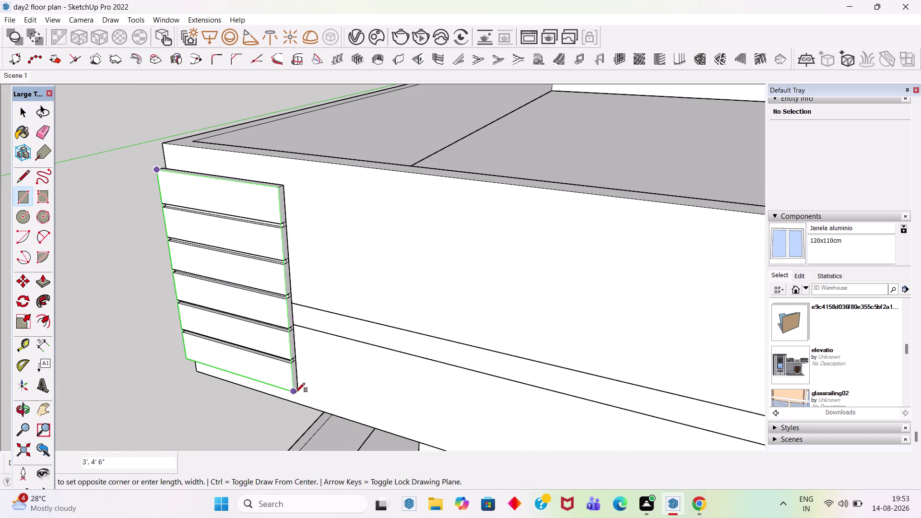
click(293, 392)
key(space)
Extrude the rectangle into a board of thickness 2 and make it a group.
key(p)
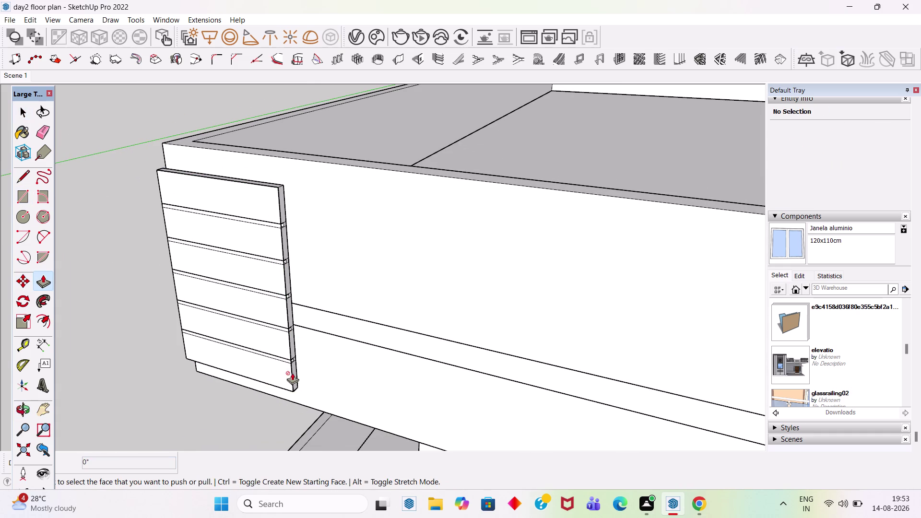
click(281, 322)
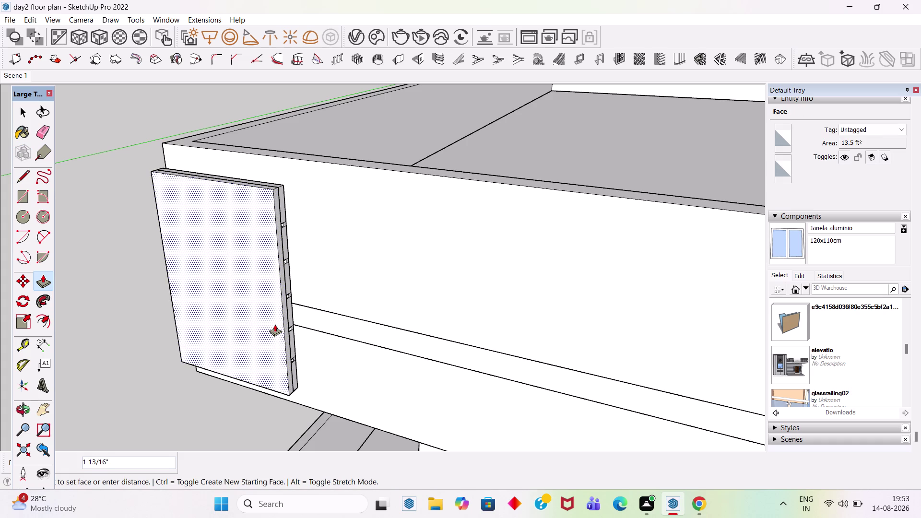
key(2)
key(Return)
key(space)
triple_click(271, 316)
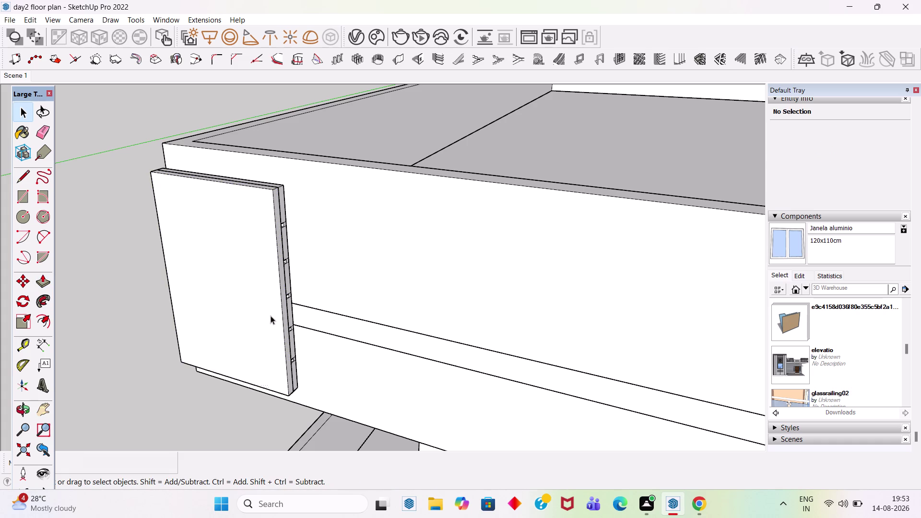
right_click(270, 316)
click(315, 187)
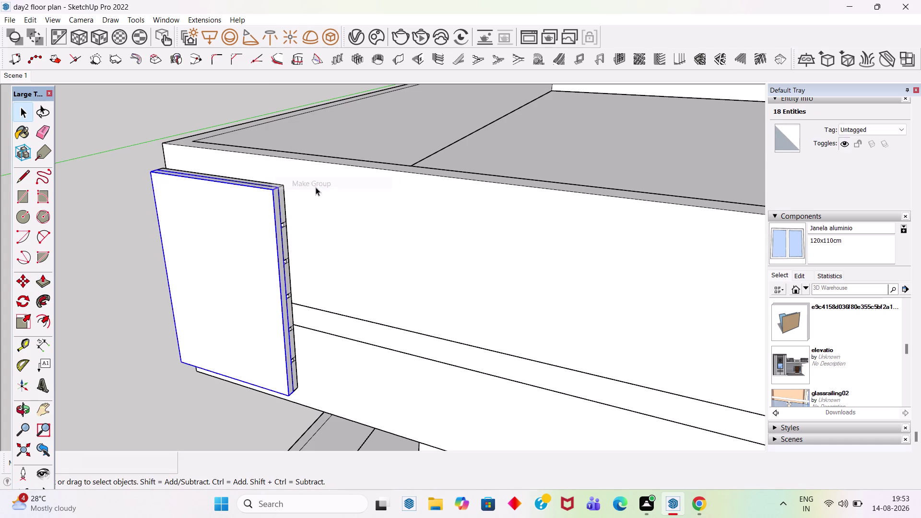
Move the board group 4 inches back so it sits behind the slats.
key(m)
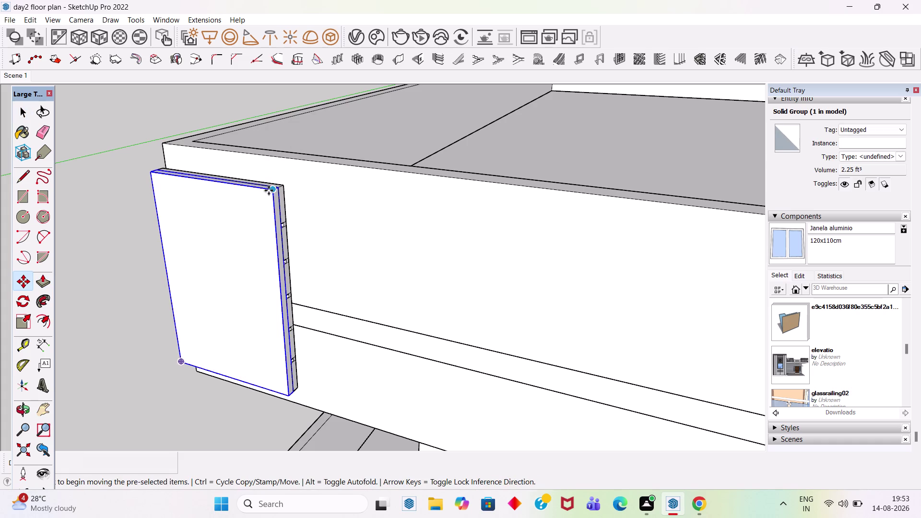
click(269, 190)
scroll(up, 3)
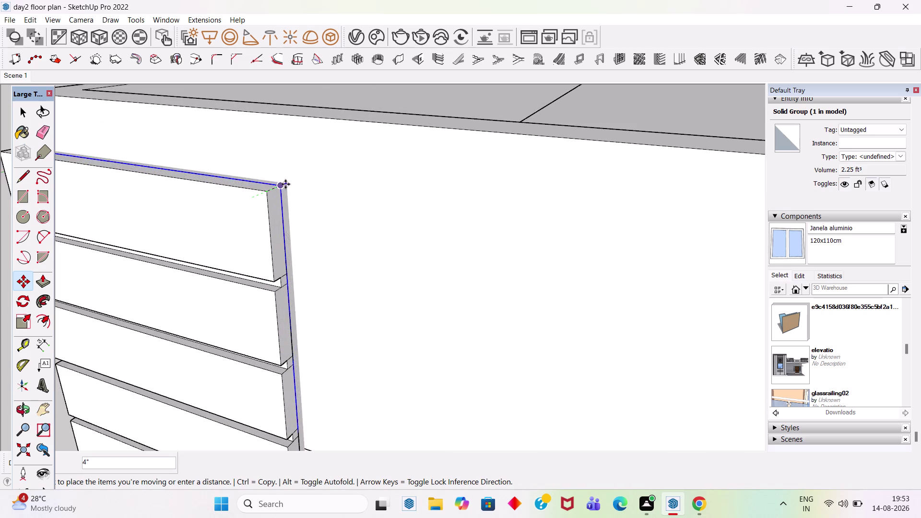
scroll(up, 3)
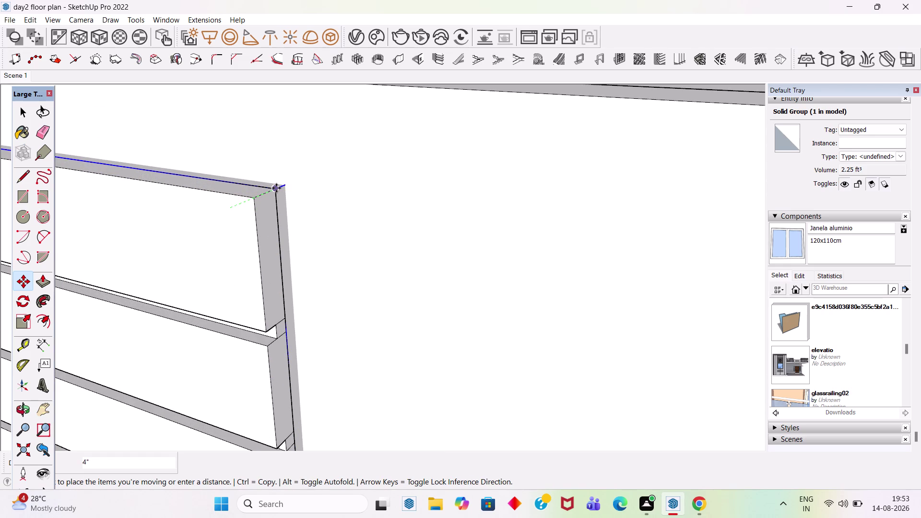
click(276, 188)
scroll(down, 3)
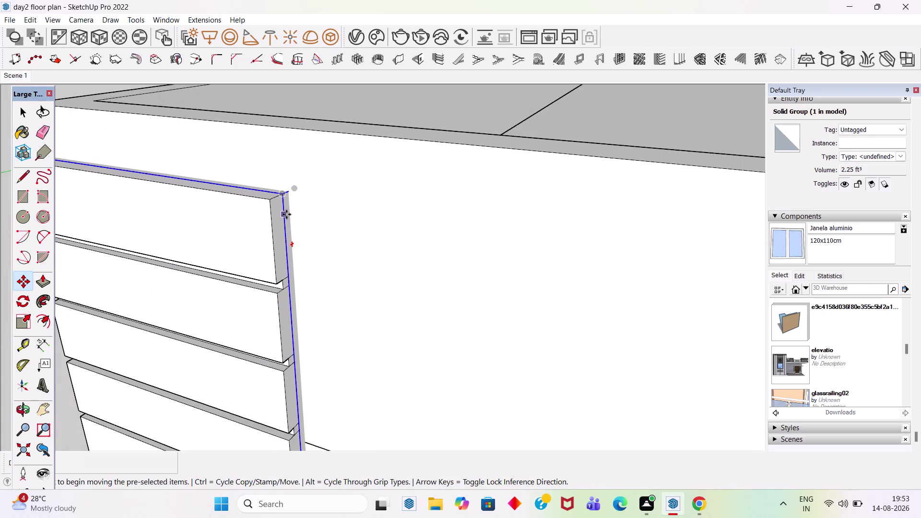
Select both the board and the slatted strip, shift them 1 inch together, then deselect.
key(space)
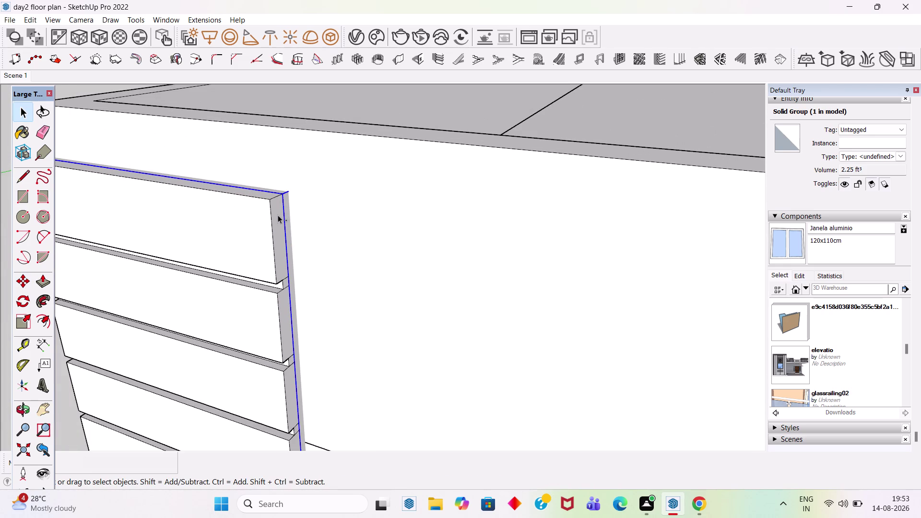
click(278, 215)
key(m)
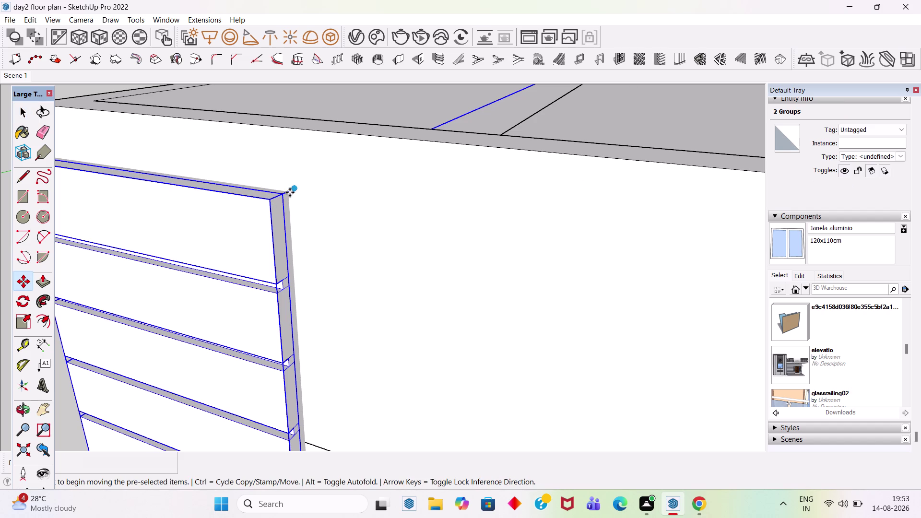
click(294, 188)
click(288, 191)
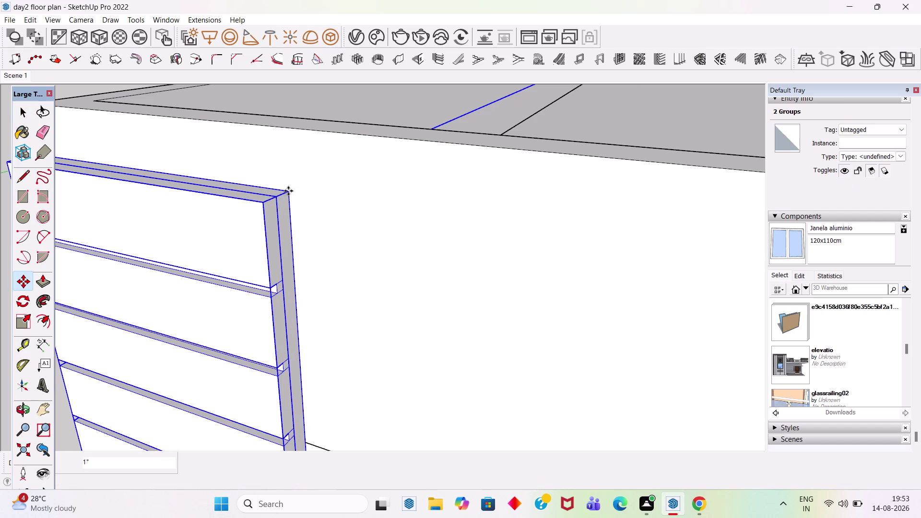
key(space)
scroll(down, 3)
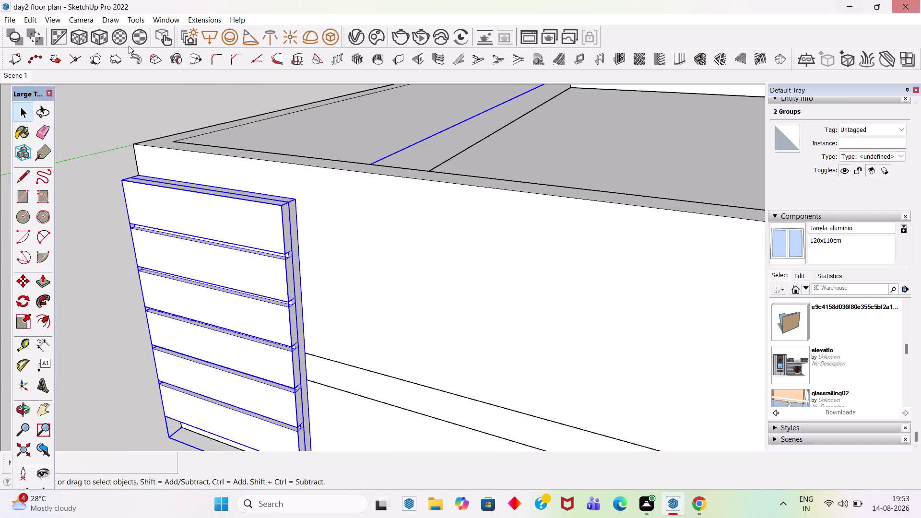
click(138, 110)
scroll(down, 3)
scroll(up, 3)
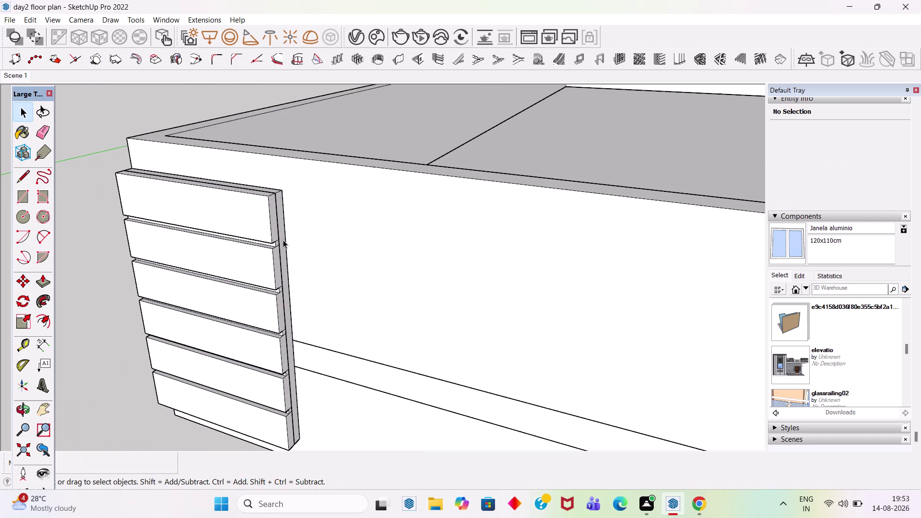
Pull the panel's side face out 3 feet with Push/Pull.
key(p)
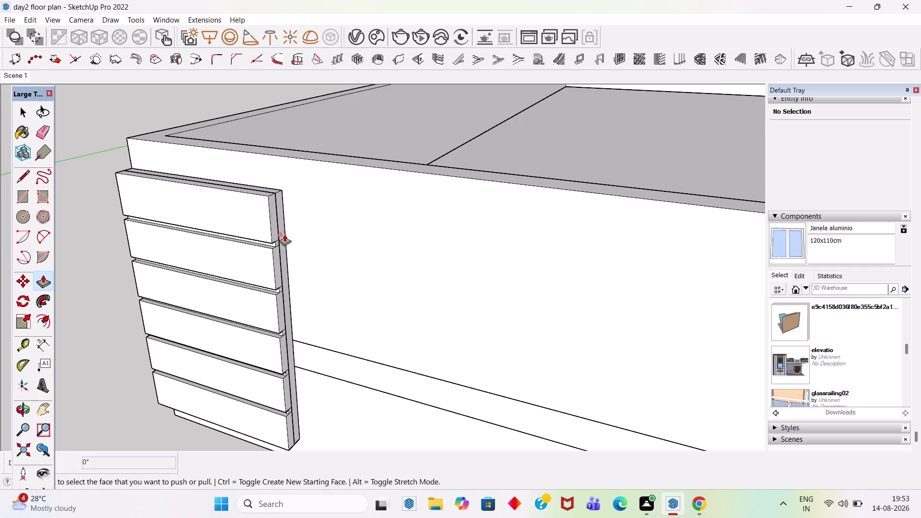
key(space)
double_click(284, 233)
key(p)
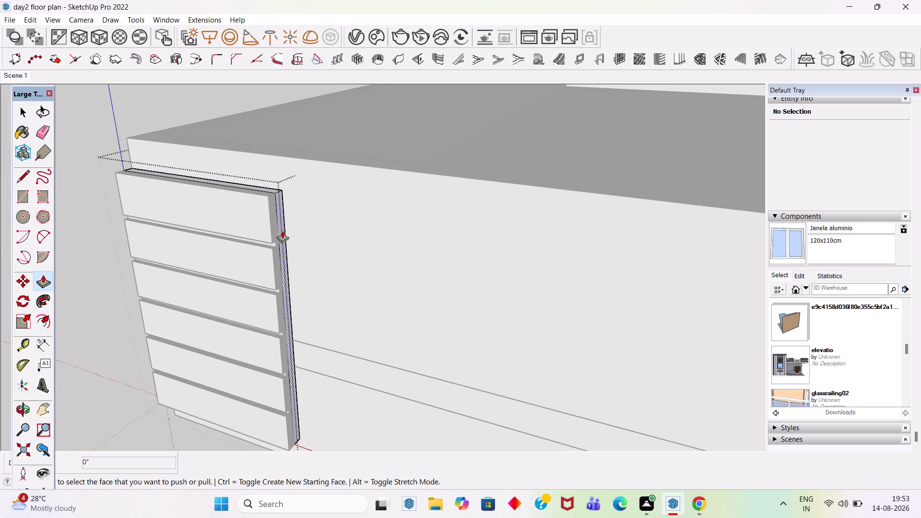
click(282, 230)
scroll(down, 3)
middle_drag(414, 221, 474, 190)
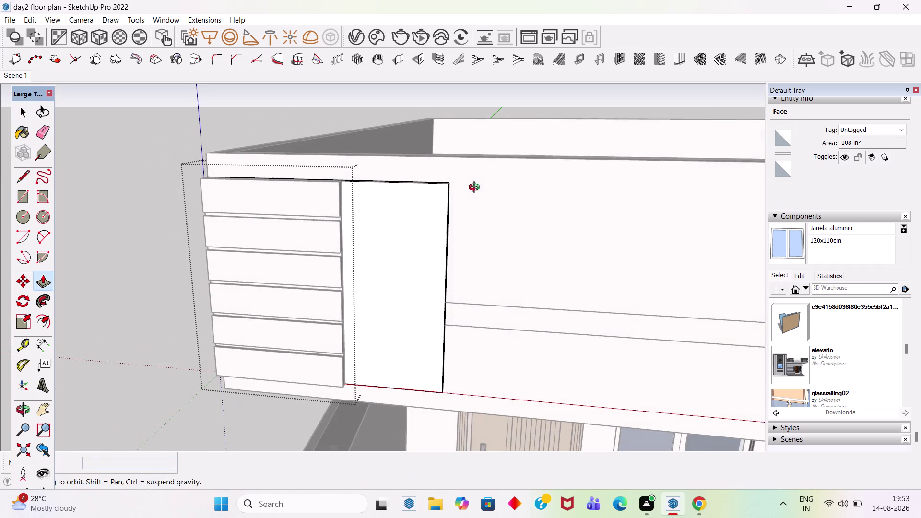
middle_drag(474, 190, 476, 188)
text(3)
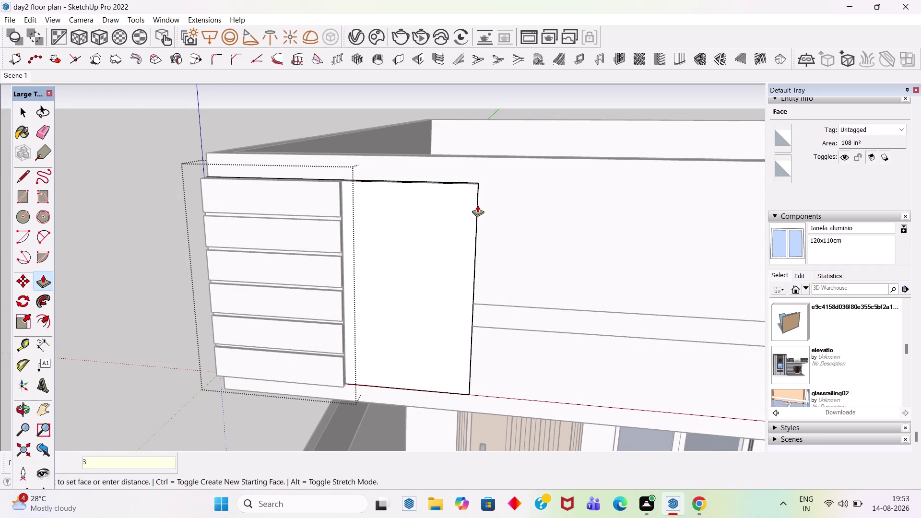
text(')
key(Return)
Raise the panel's top face 6 inches.
middle_drag(365, 180, 441, 338)
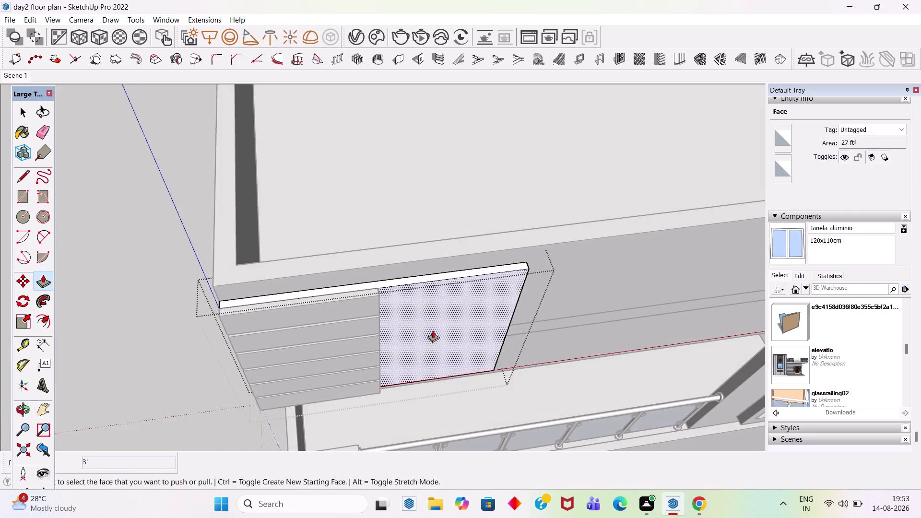
scroll(up, 3)
click(400, 279)
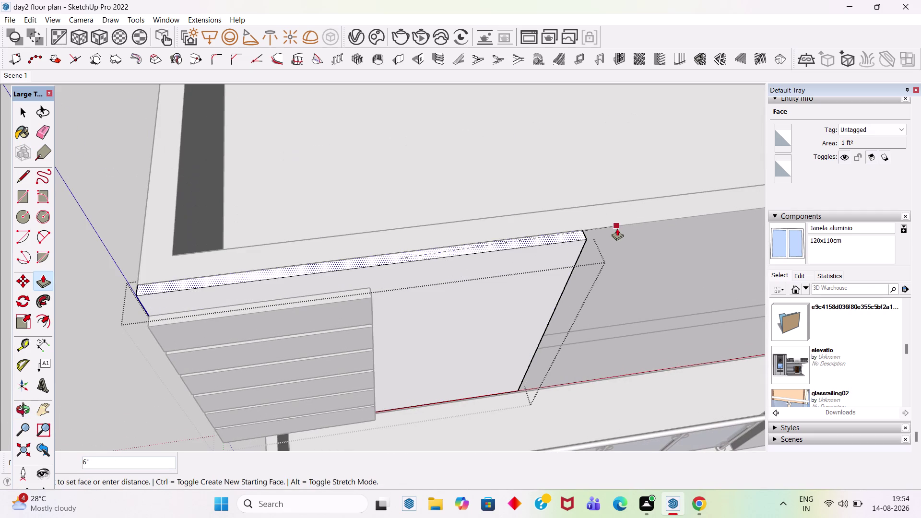
click(617, 228)
scroll(down, 3)
key(space)
Lower the panel's bottom face 6 inches and return to a front view.
middle_drag(468, 284, 416, 94)
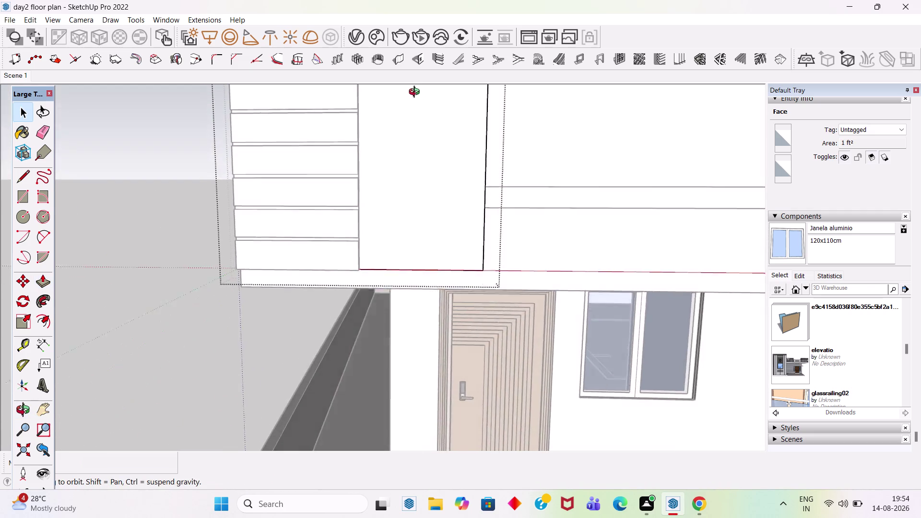
middle_drag(417, 94, 414, 88)
scroll(down, 3)
middle_drag(405, 309, 399, 169)
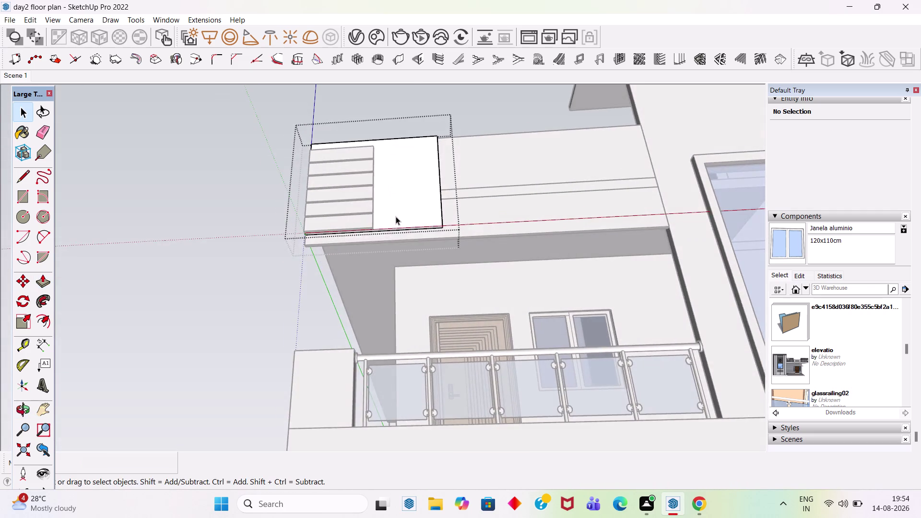
scroll(up, 3)
scroll(up, 3)
scroll(up, 3)
click(410, 230)
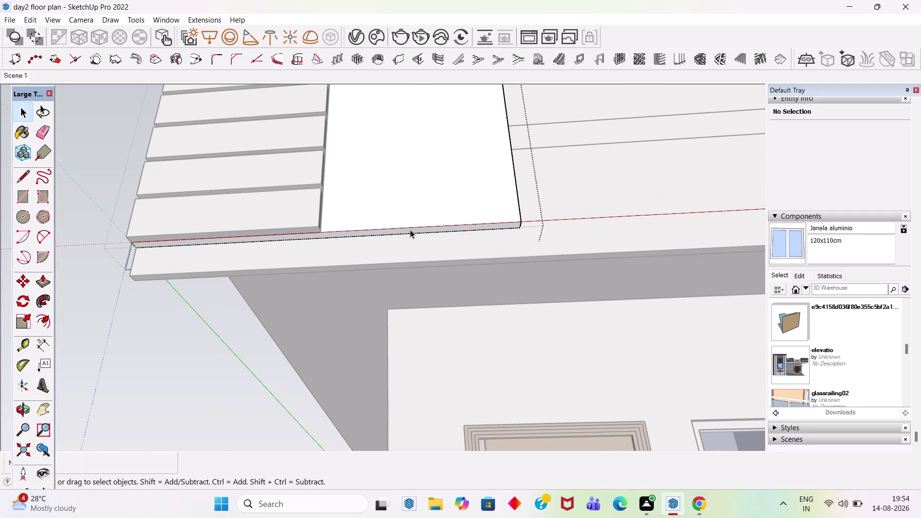
key(p)
click(411, 230)
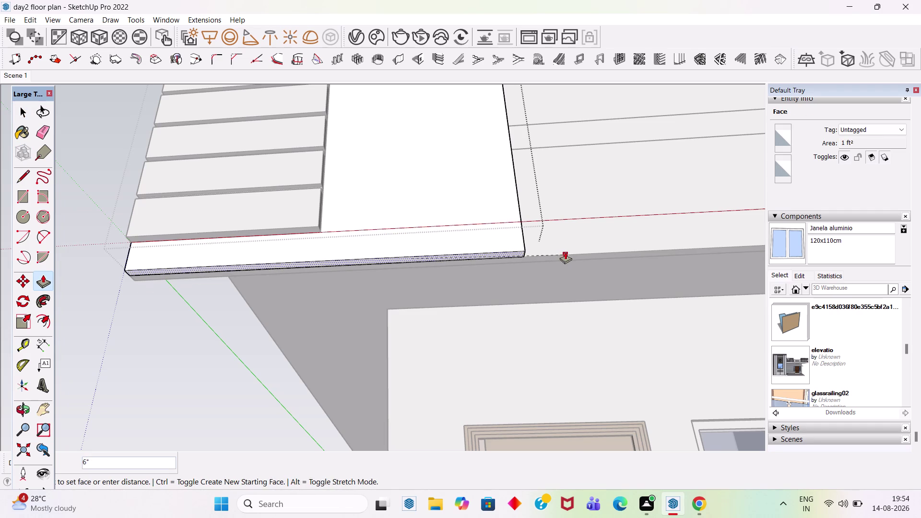
click(565, 252)
key(space)
scroll(down, 3)
middle_drag(289, 267, 343, 331)
click(308, 127)
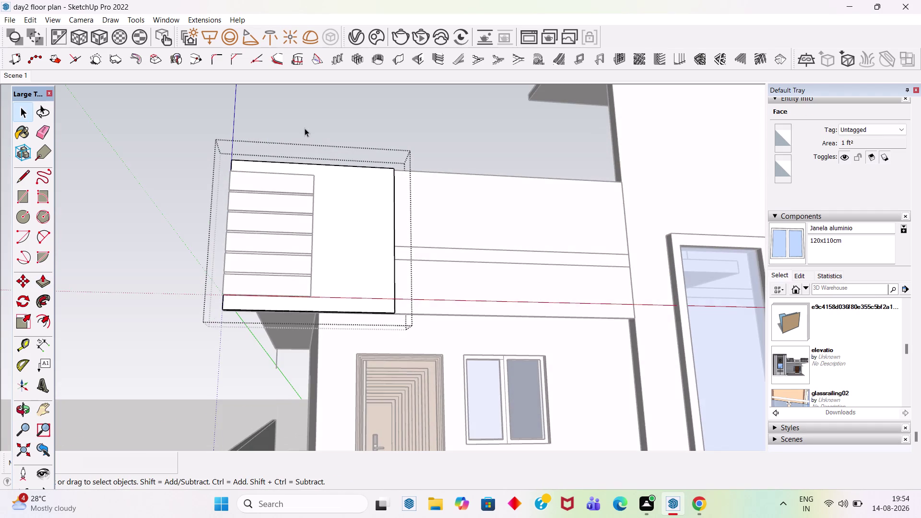
scroll(down, 3)
middle_drag(377, 216, 358, 291)
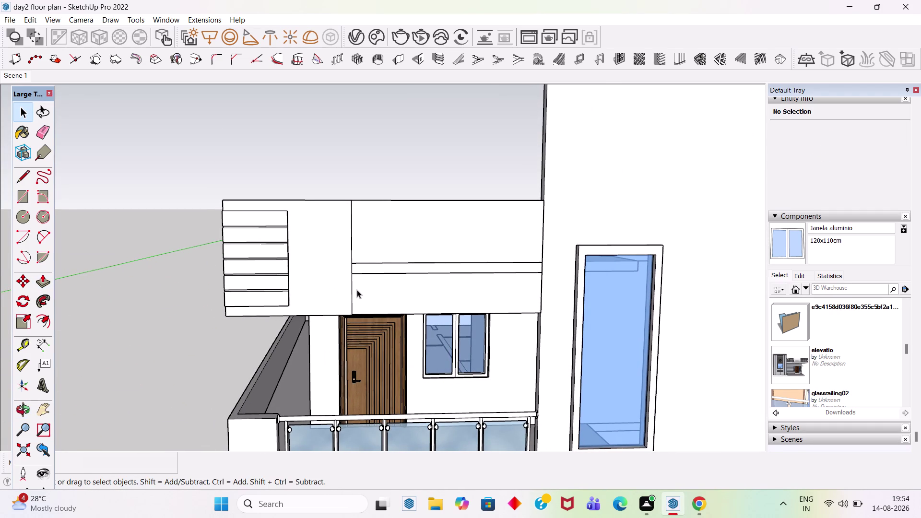
Select the widened panel and place two vertical guides offset 6 inches from its right edge.
scroll(up, 3)
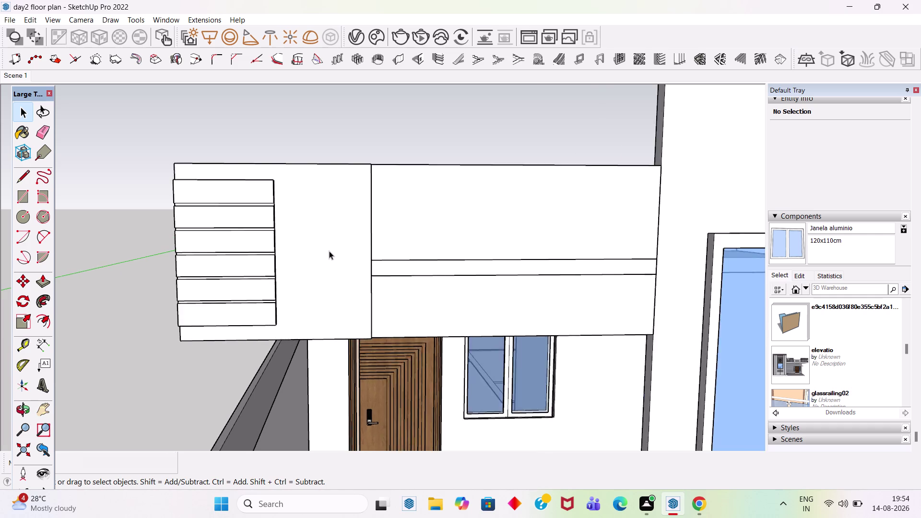
scroll(up, 3)
click(332, 255)
key(t)
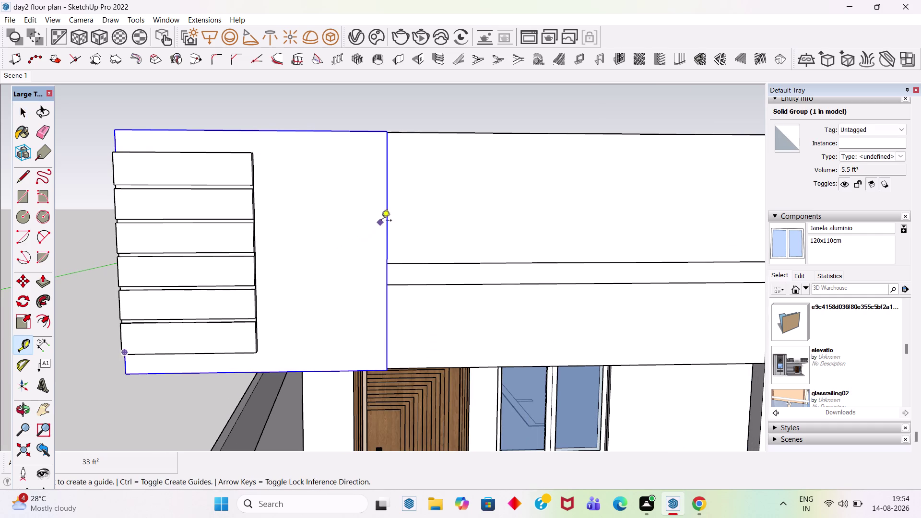
click(386, 214)
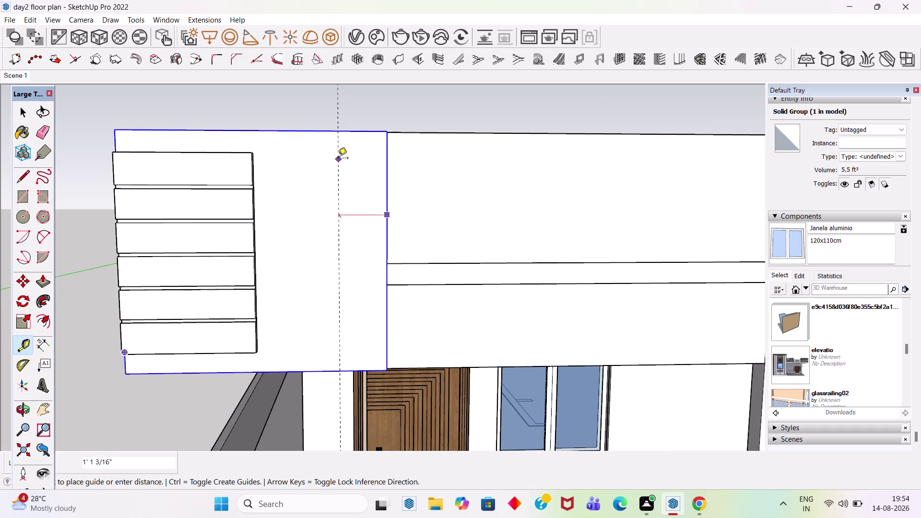
key(6)
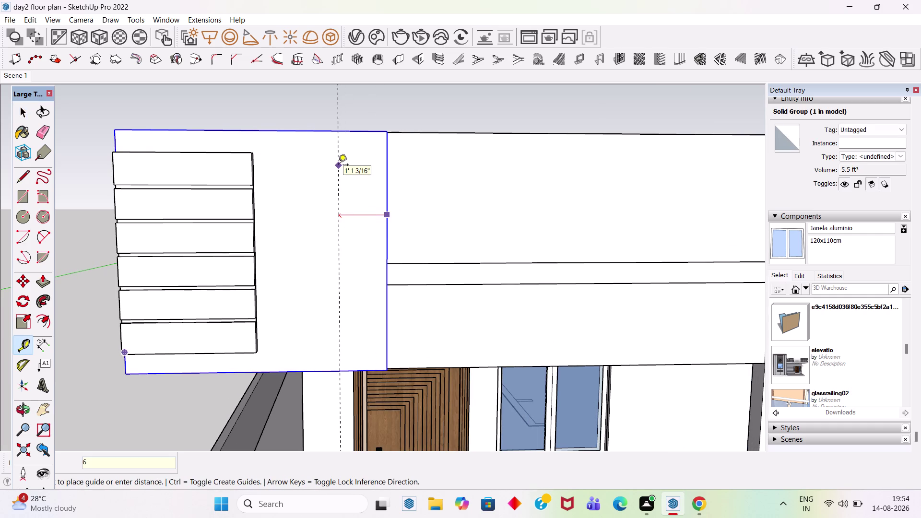
key(Return)
click(364, 196)
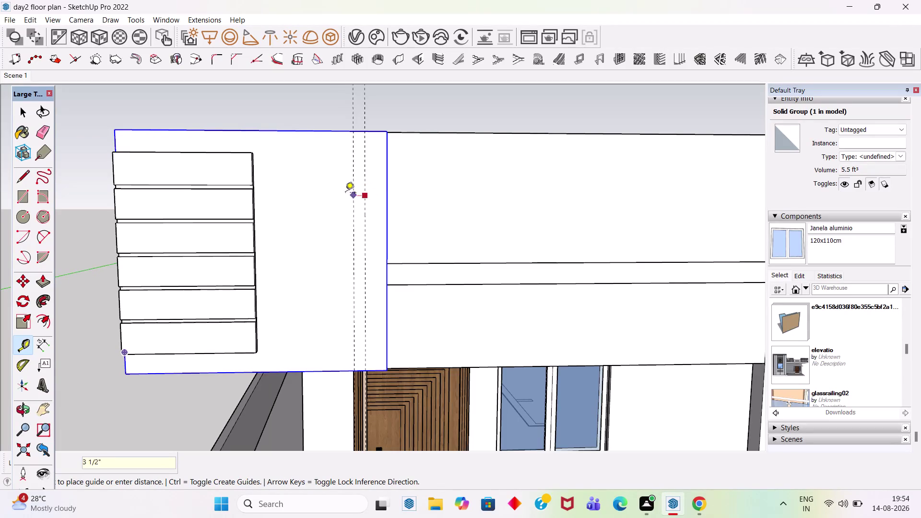
key(6)
key(Return)
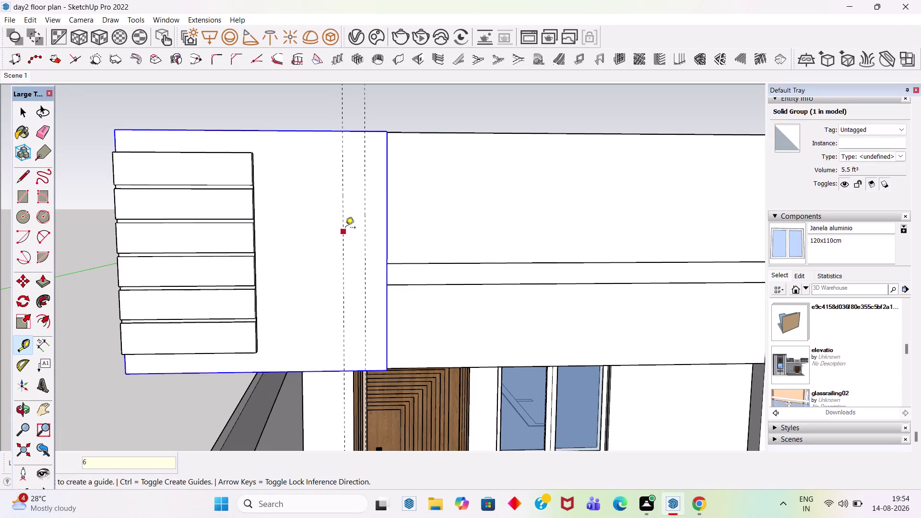
Drag a horizontal guide from the panel's top edge to the slats' top corner.
click(320, 133)
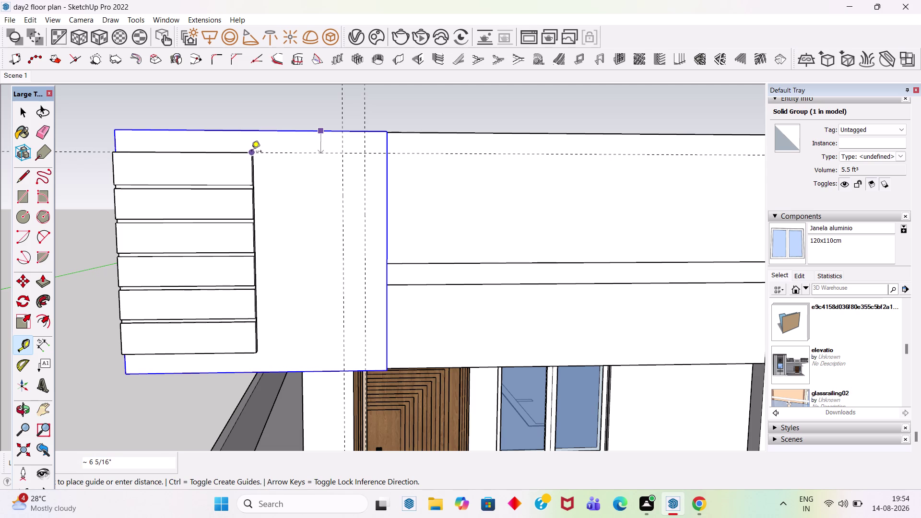
scroll(up, 3)
middle_drag(250, 152, 256, 190)
scroll(up, 3)
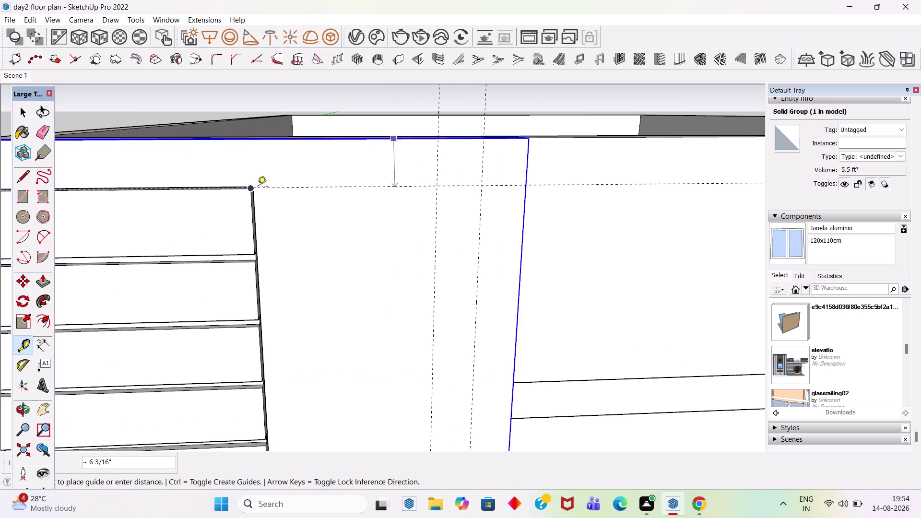
scroll(up, 3)
middle_drag(260, 183, 259, 196)
scroll(up, 3)
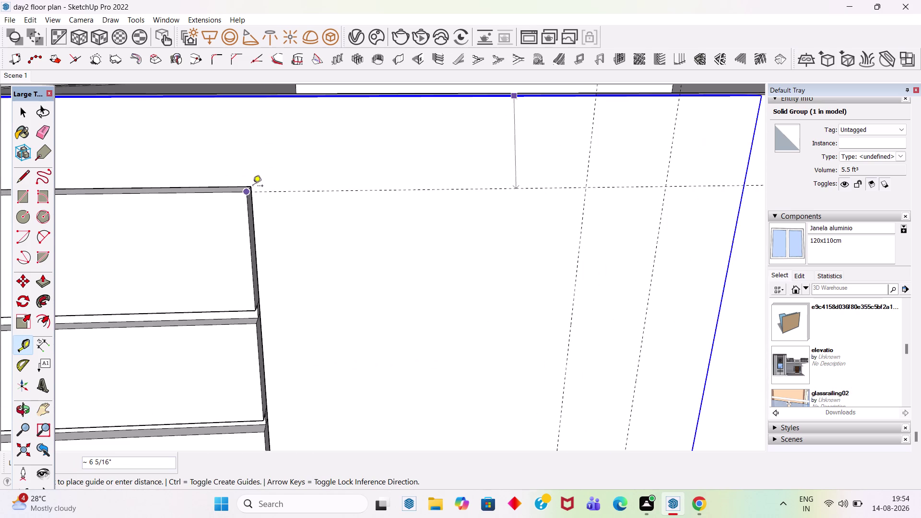
scroll(up, 3)
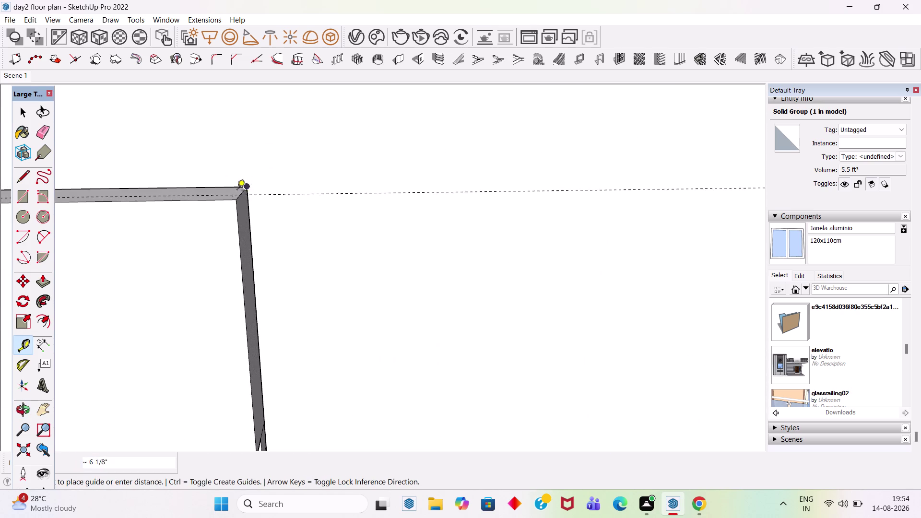
scroll(up, 3)
click(247, 185)
Drag a horizontal guide from the panel's bottom edge to the slats' bottom.
scroll(down, 3)
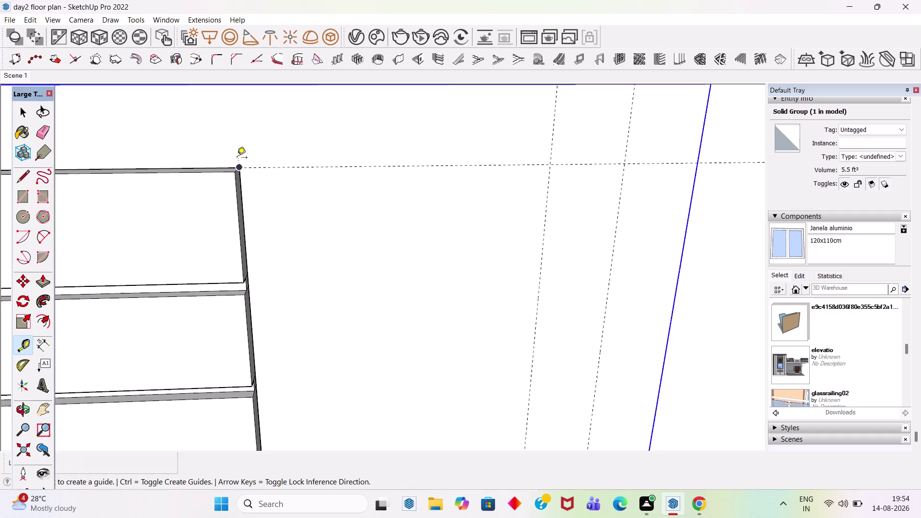
scroll(down, 3)
scroll(up, 3)
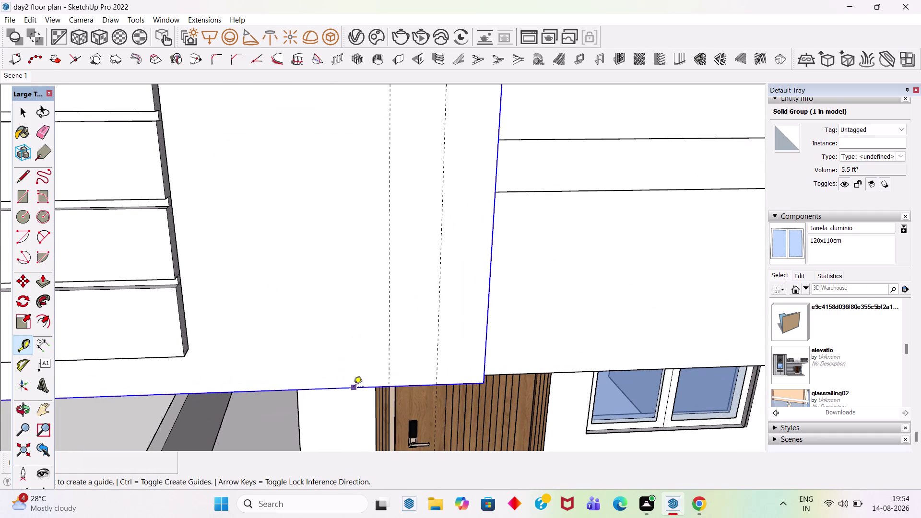
click(354, 388)
click(188, 350)
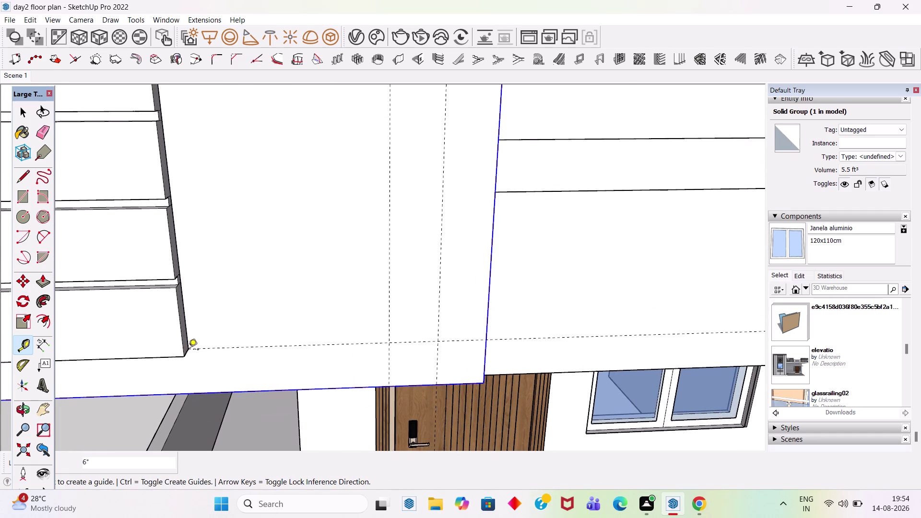
key(space)
Draw a tall narrow rectangle between the guides and recess it into the panel.
text(r)
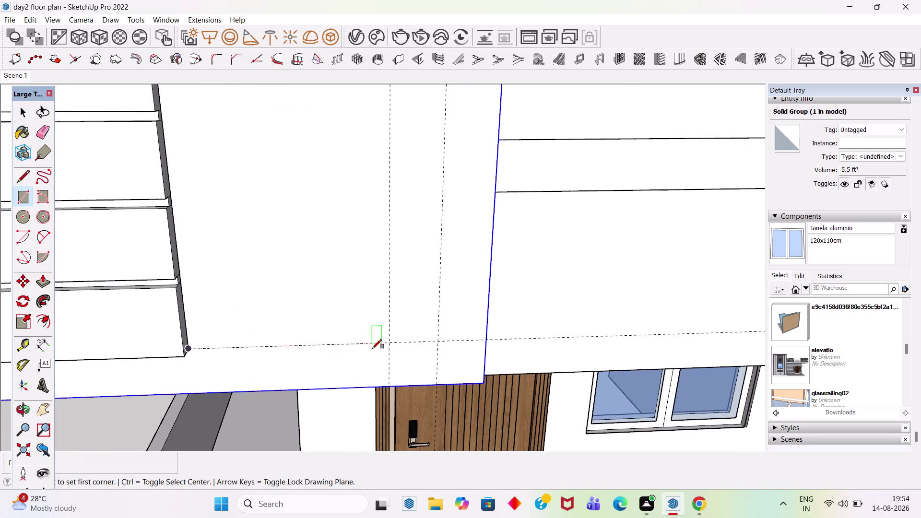
key(space)
double_click(363, 295)
key(r)
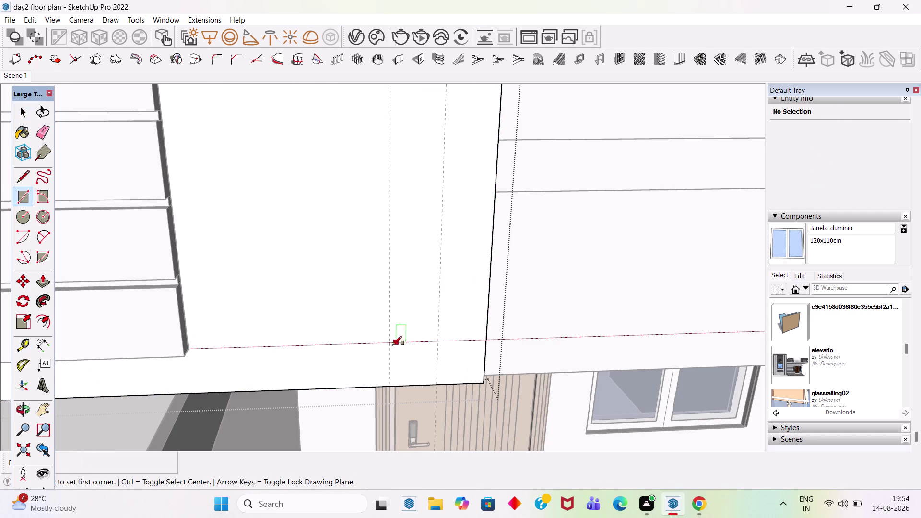
click(390, 344)
scroll(down, 3)
scroll(up, 3)
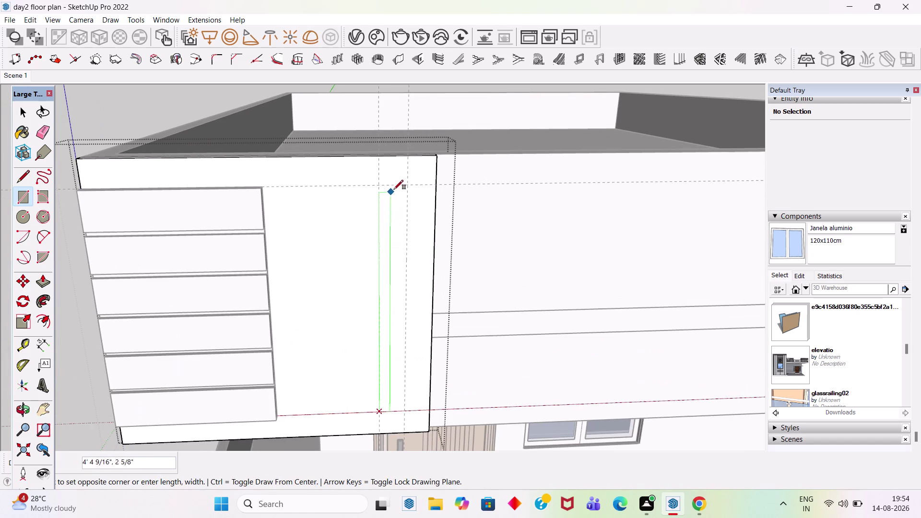
click(409, 187)
key(space)
key(p)
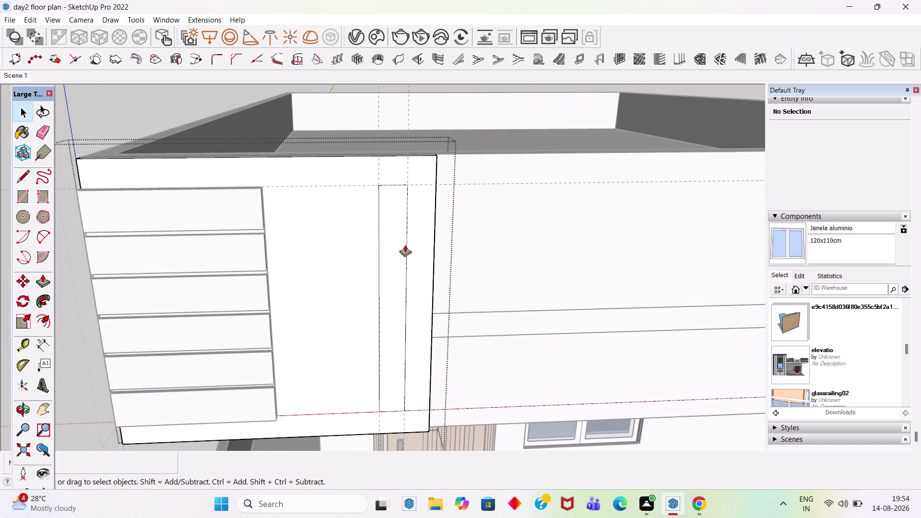
click(398, 310)
click(396, 277)
key(space)
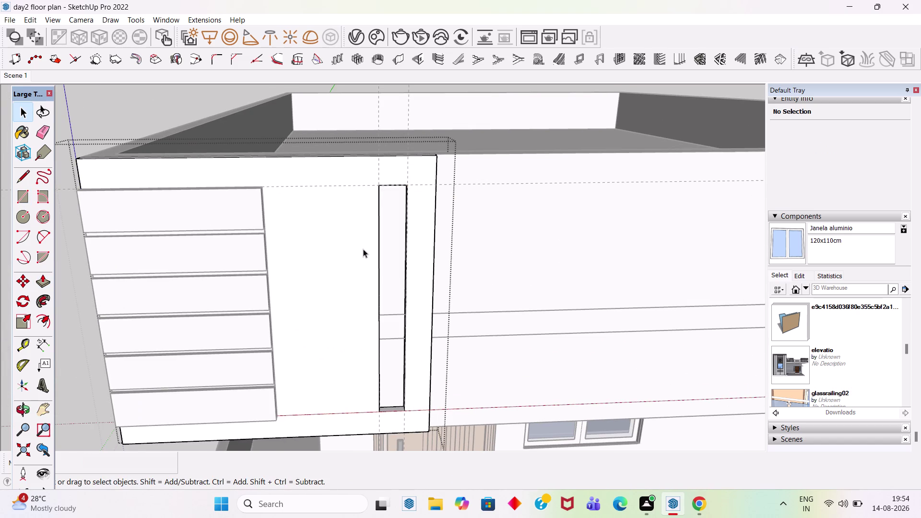
Look over the upper facade, then undo six times to remove the recessed narrow rectangle.
scroll(down, 3)
middle_drag(388, 273, 376, 173)
click(172, 149)
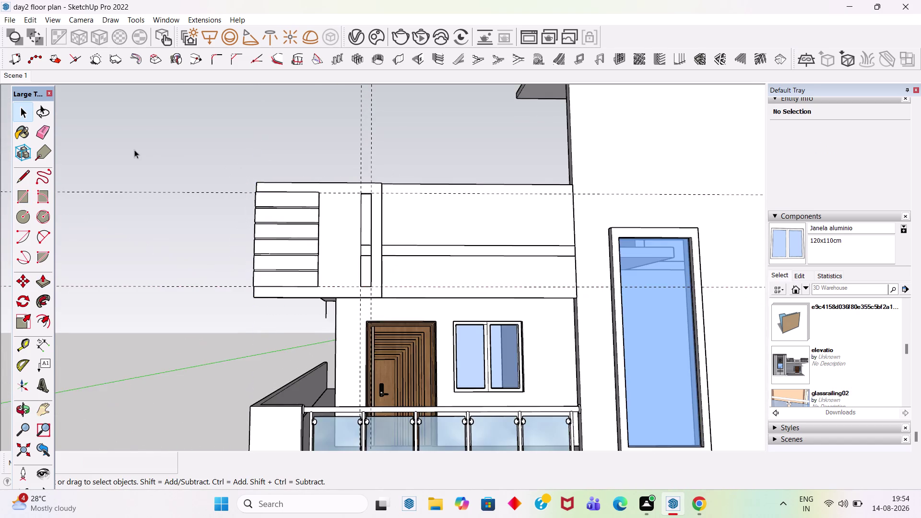
scroll(down, 3)
middle_drag(152, 166, 175, 155)
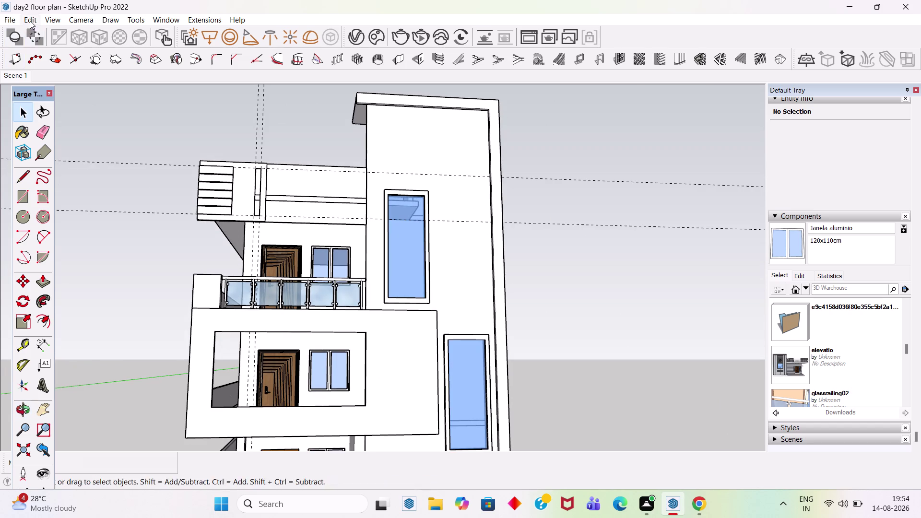
click(30, 19)
click(70, 128)
middle_drag(345, 204, 271, 226)
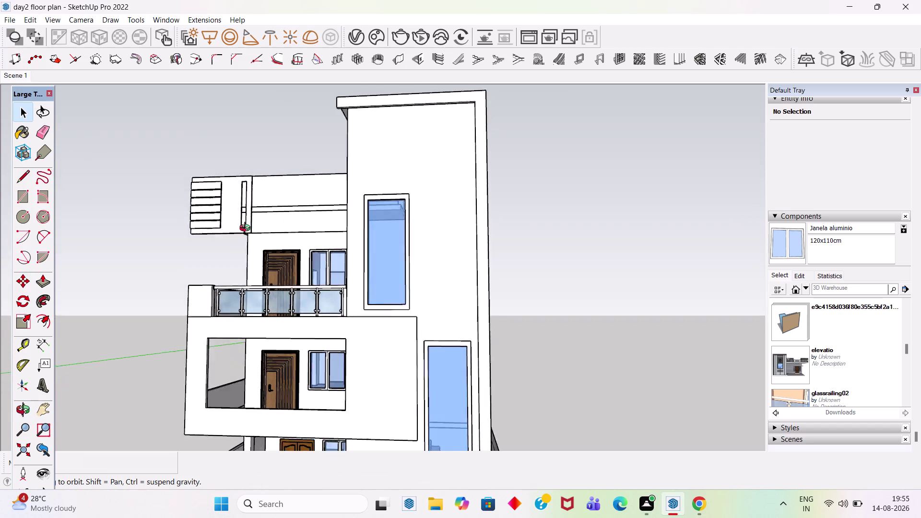
middle_drag(271, 226, 334, 213)
scroll(up, 3)
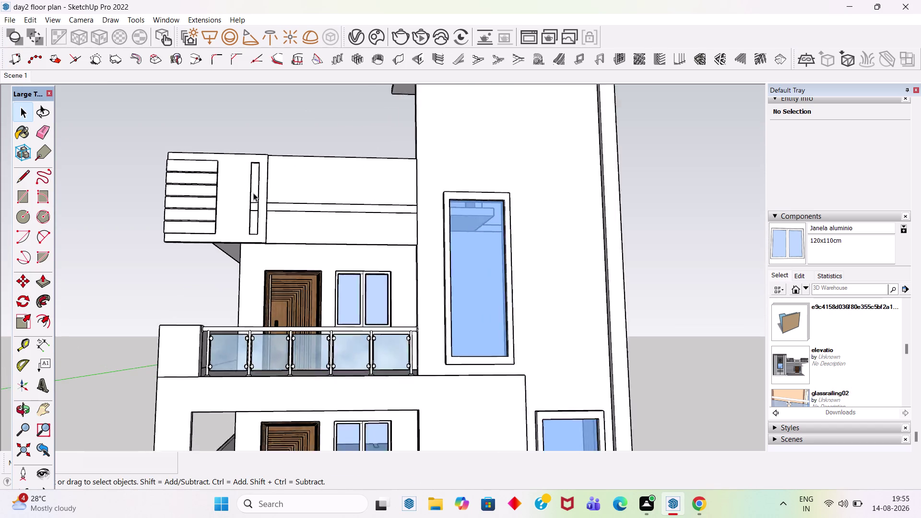
scroll(up, 3)
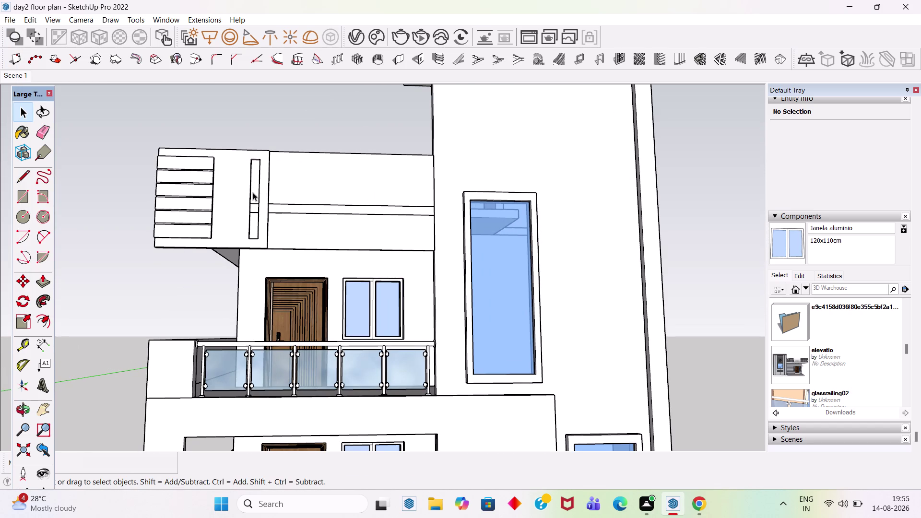
key(ctrl+z)
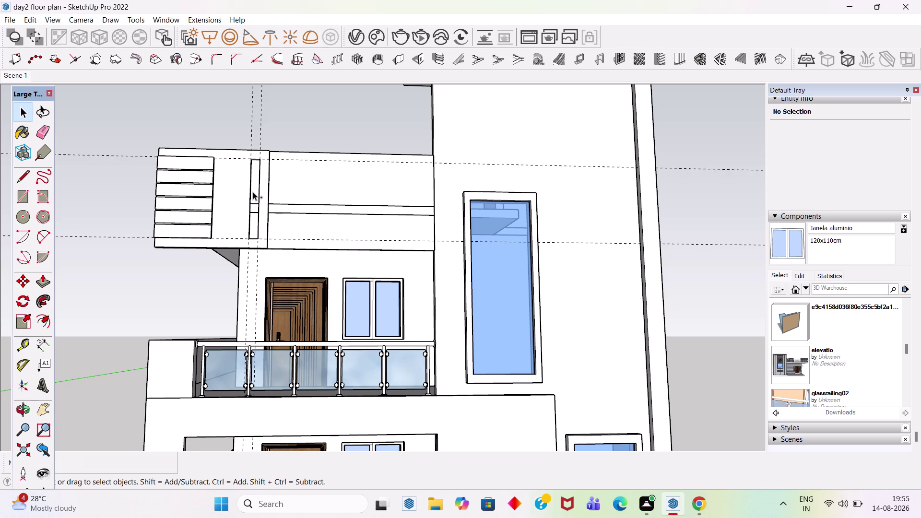
key(ctrl+z)
key(ctrl+z)
key(ctrl+z)
key(ctrl+z)
key(ctrl+z)
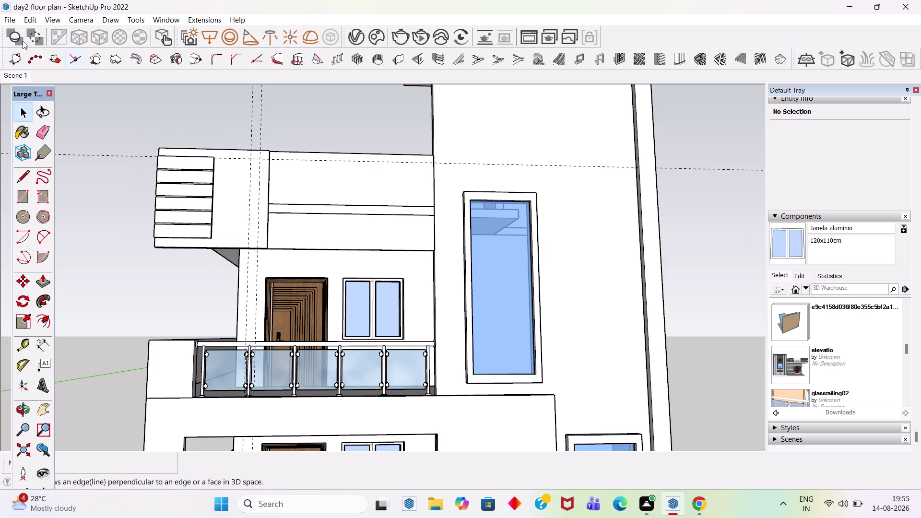
Run Edit > Delete Guides, then orbit back to a front view of the upper wall.
click(35, 23)
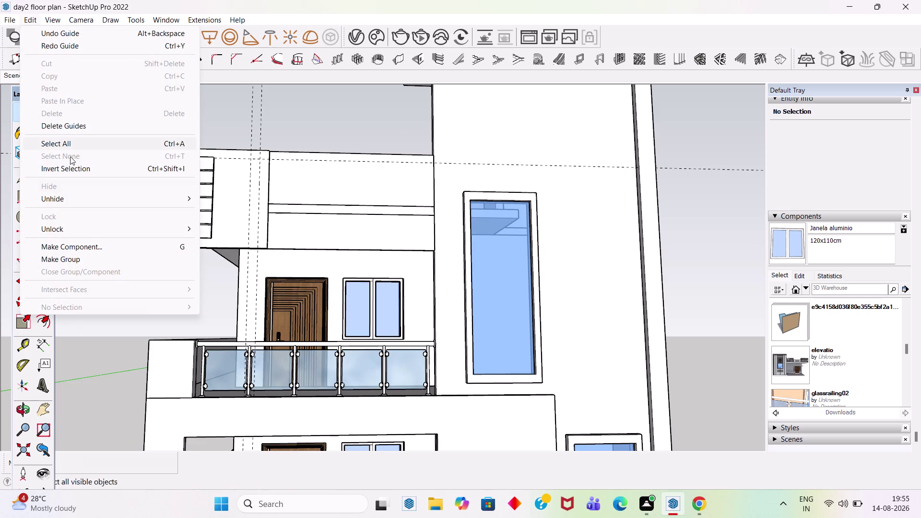
click(26, 19)
click(26, 20)
click(92, 129)
middle_drag(288, 163, 262, 236)
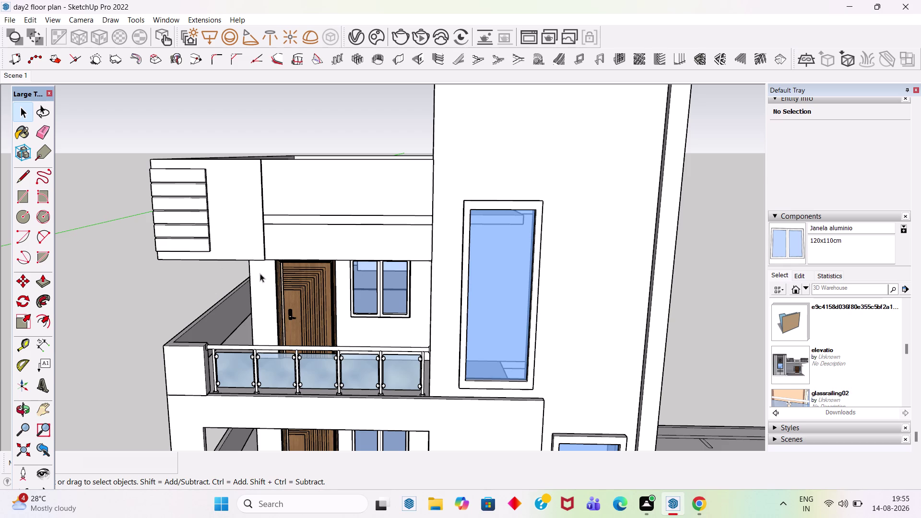
scroll(up, 3)
scroll(up, 3)
scroll(up, 3)
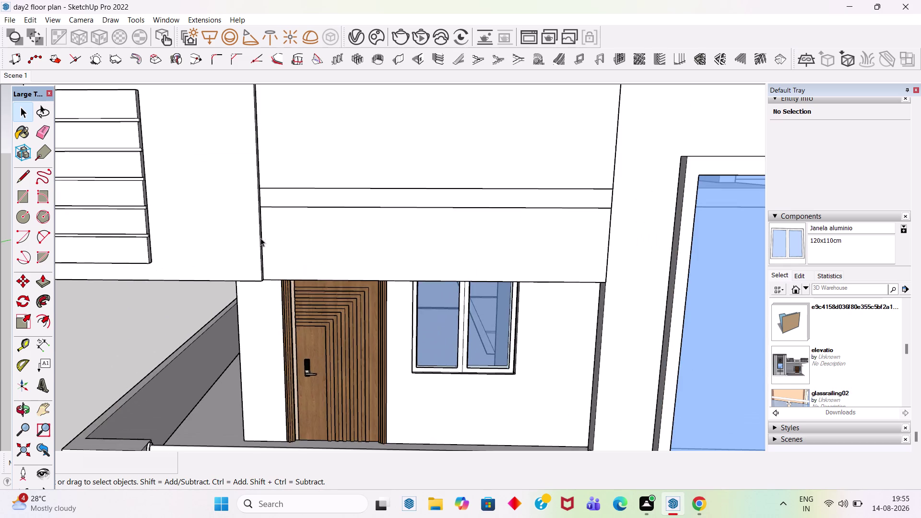
scroll(down, 3)
middle_drag(300, 278, 345, 128)
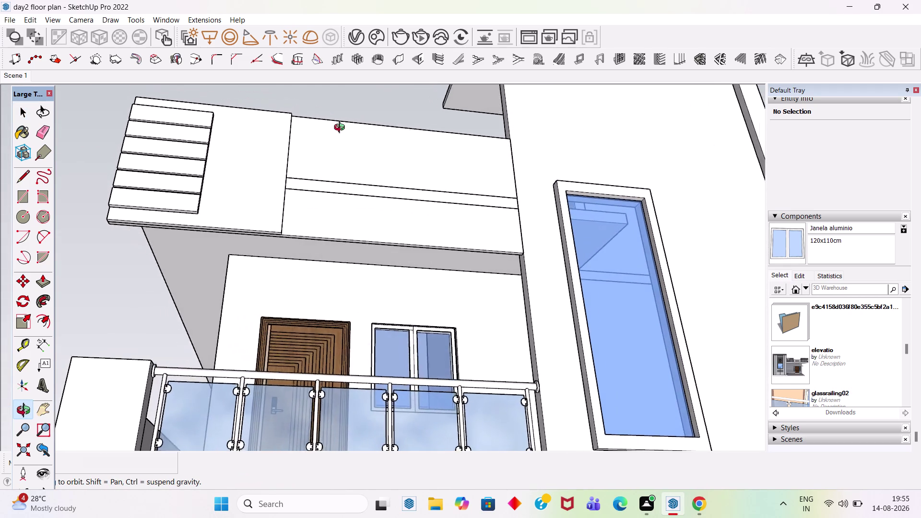
middle_drag(346, 128, 276, 229)
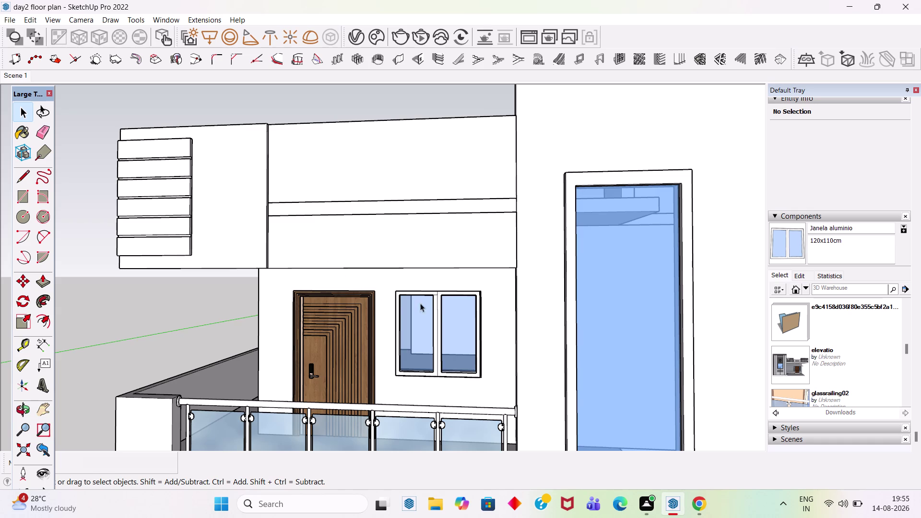
Draw a rectangle across the lower band of the upper wall.
key(r)
click(517, 267)
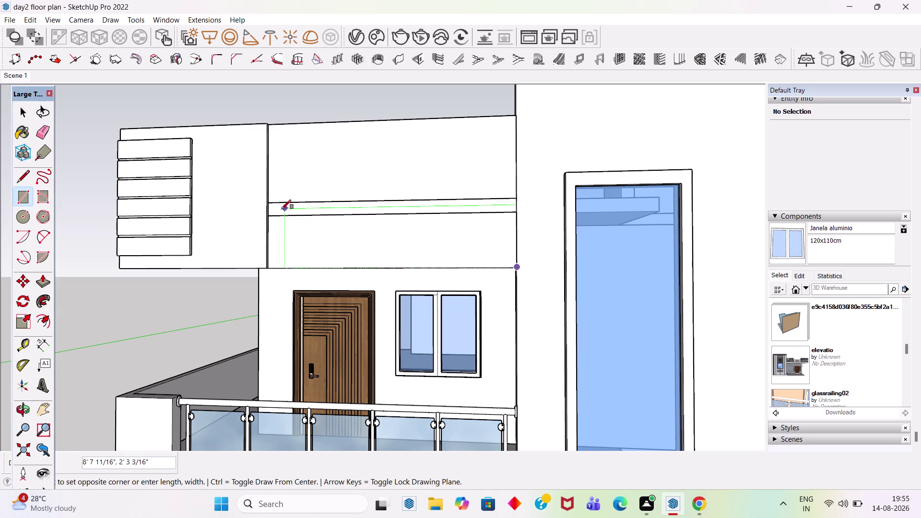
click(309, 216)
key(space)
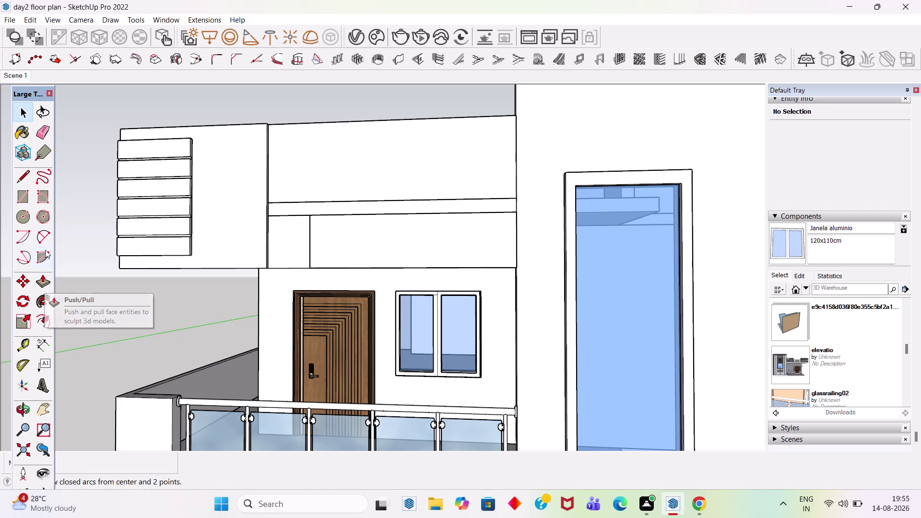
Draw a semicircular 2-point arc from the band's bottom to top edge at its left end.
click(47, 242)
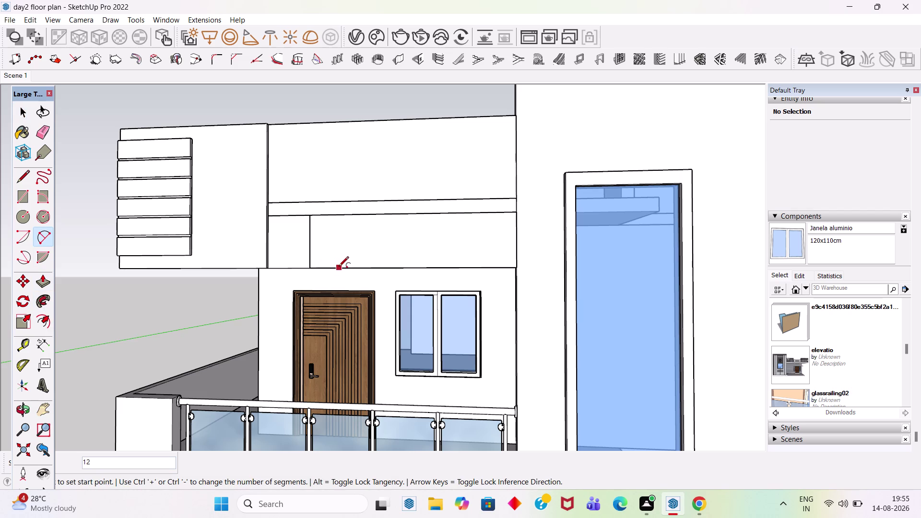
drag(339, 267, 340, 261)
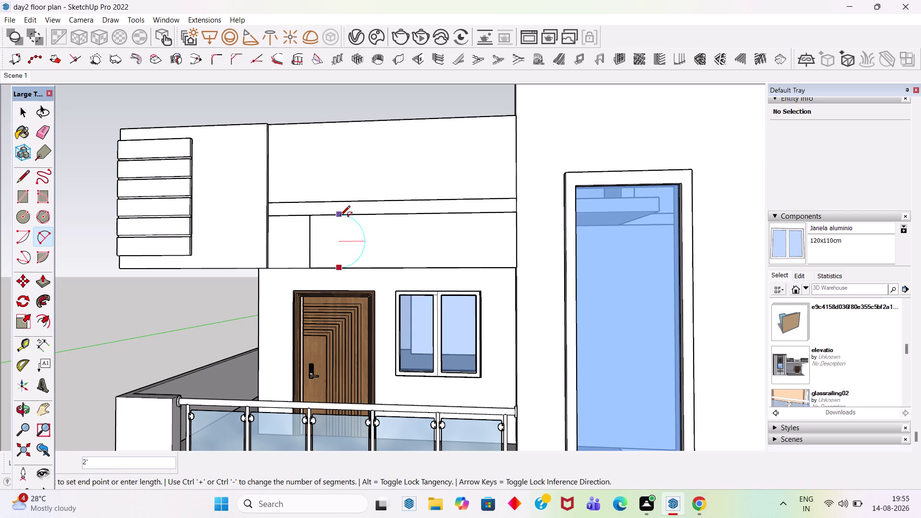
click(340, 216)
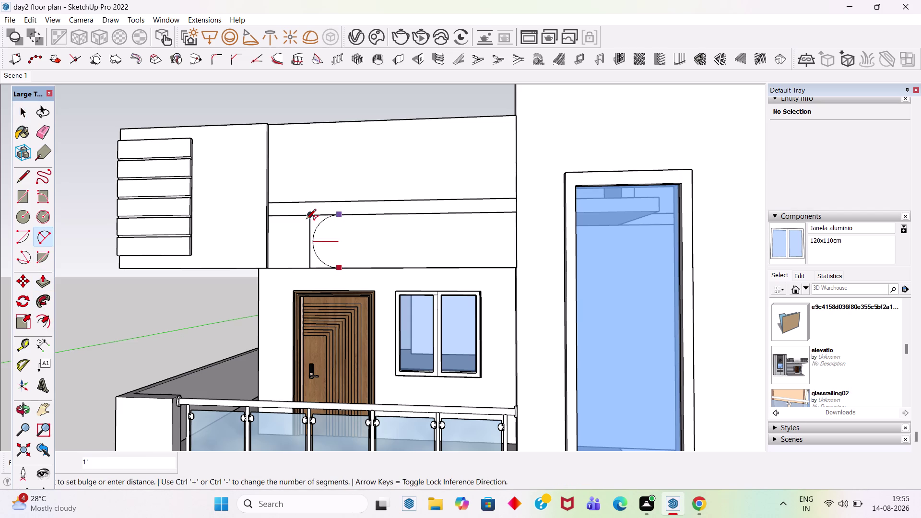
click(306, 220)
key(space)
scroll(up, 3)
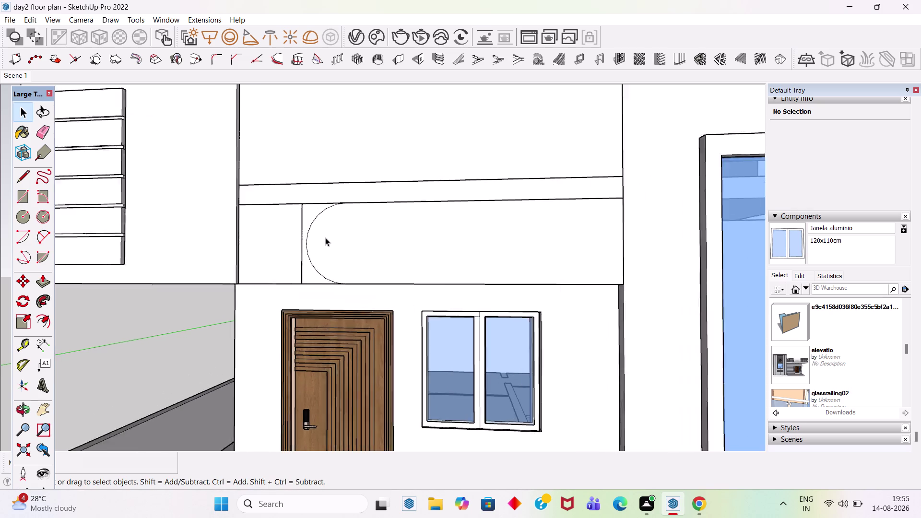
scroll(up, 3)
Erase the leftover straight end edges, then select the rounded band face and arc.
key(e)
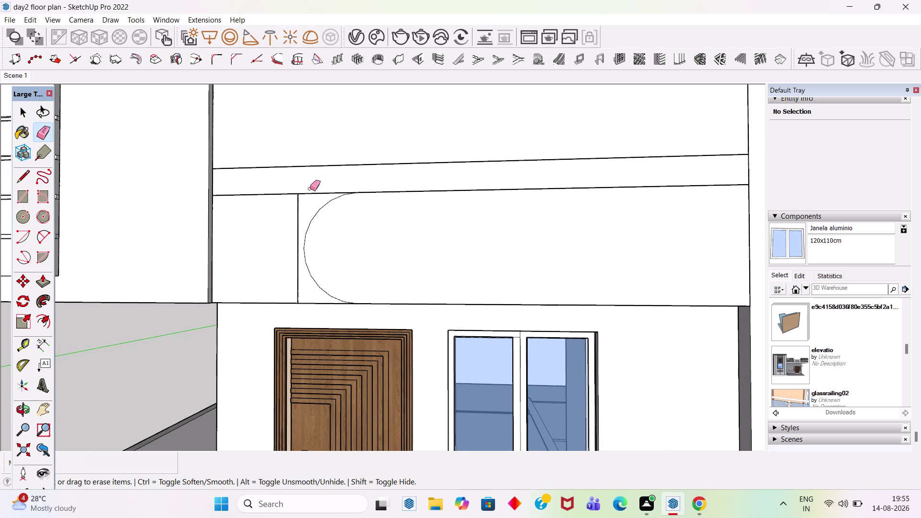
click(311, 192)
key(ctrl+z)
click(297, 209)
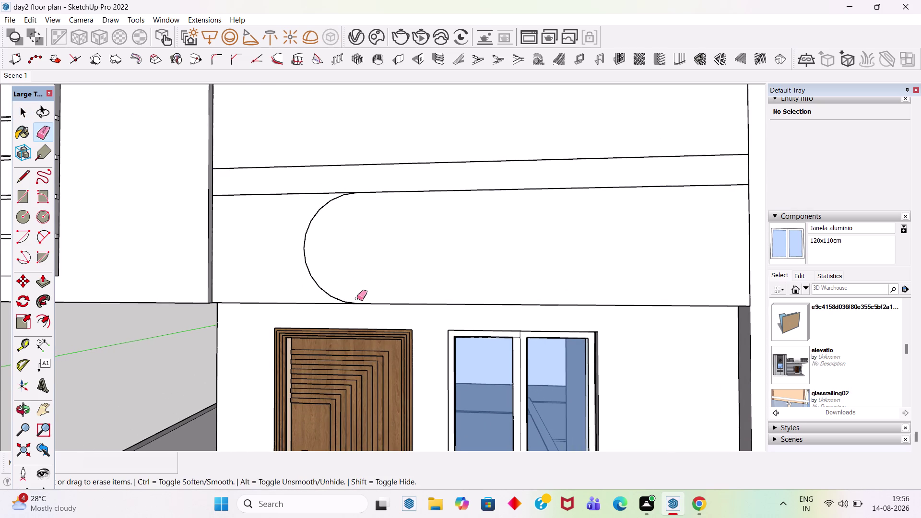
key(space)
click(377, 279)
scroll(down, 3)
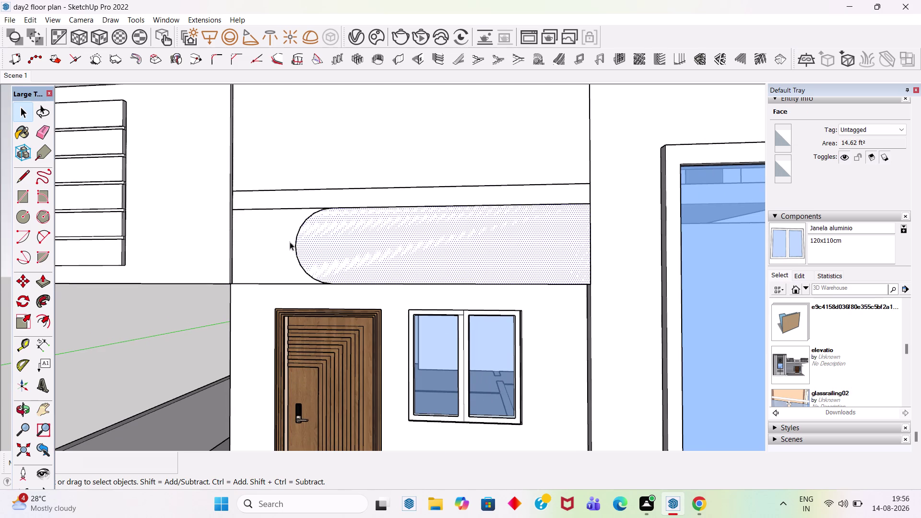
click(296, 245)
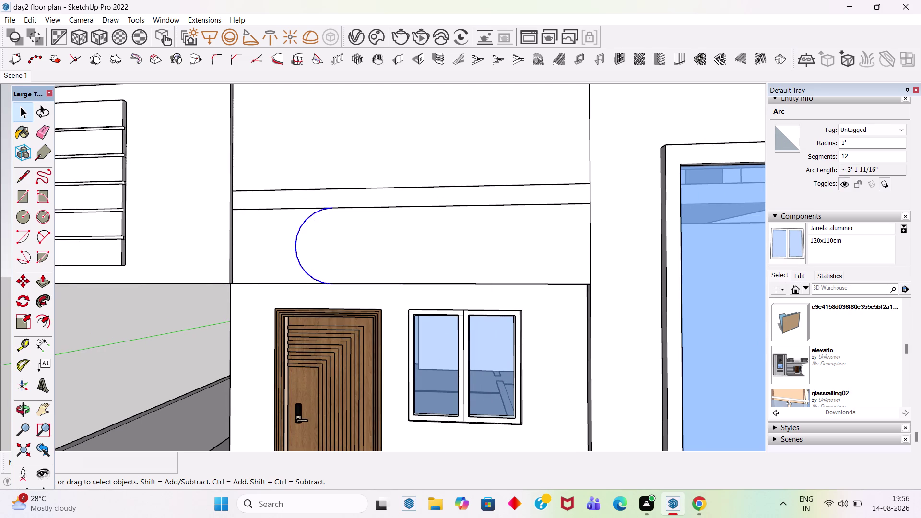
Set the band's rounded arc to 40 segments and dismiss the range warning.
drag(852, 157, 817, 161)
text(40)
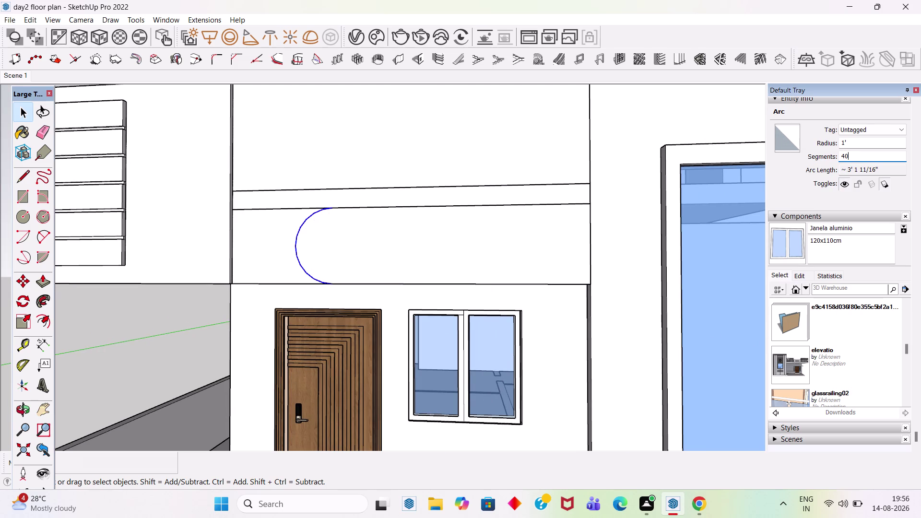
key(Return)
key(space)
key(p)
key(p)
click(394, 249)
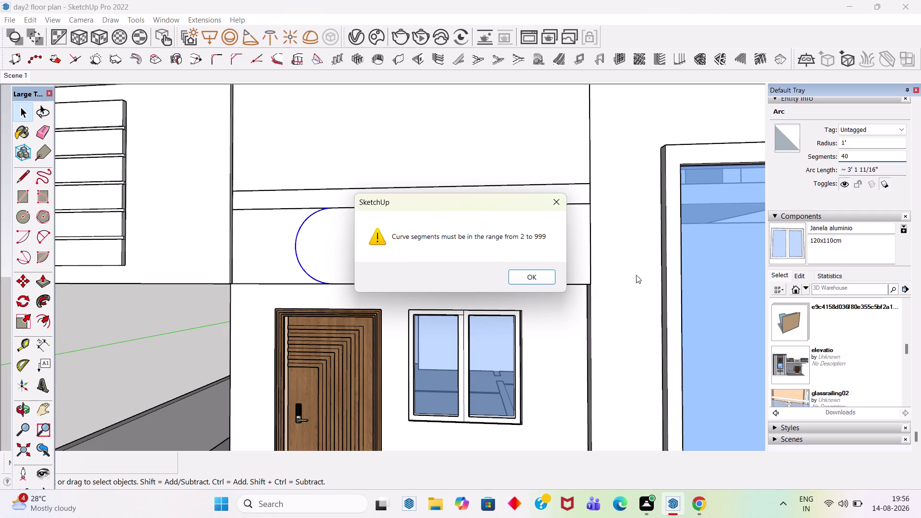
click(556, 209)
Select the rounded band face and begin push/pulling it outward.
click(424, 257)
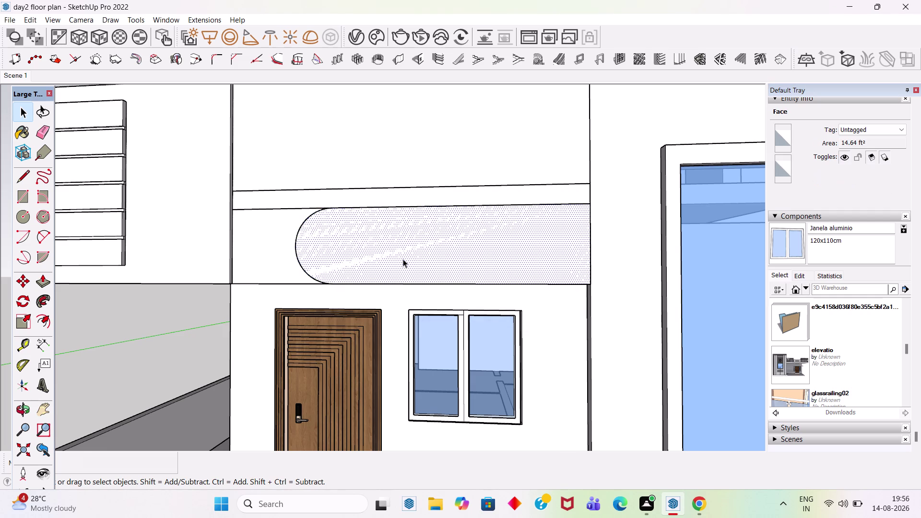
key(p)
click(400, 259)
Push the round-ended band out 2" and orbit to view it from above.
scroll(down, 3)
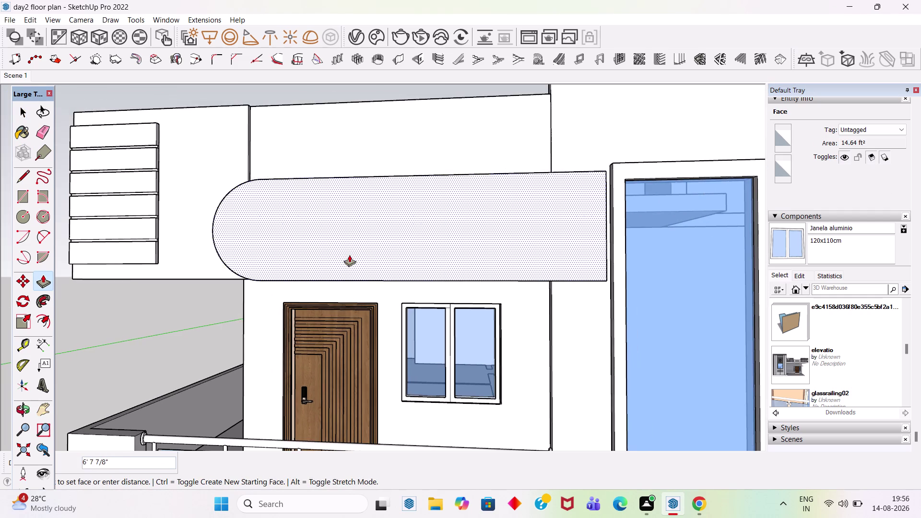
scroll(down, 3)
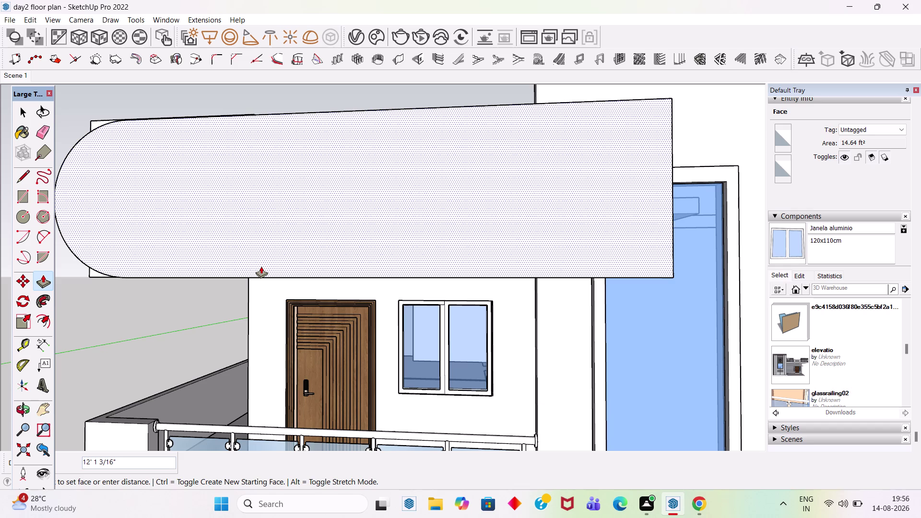
key(2)
key(Return)
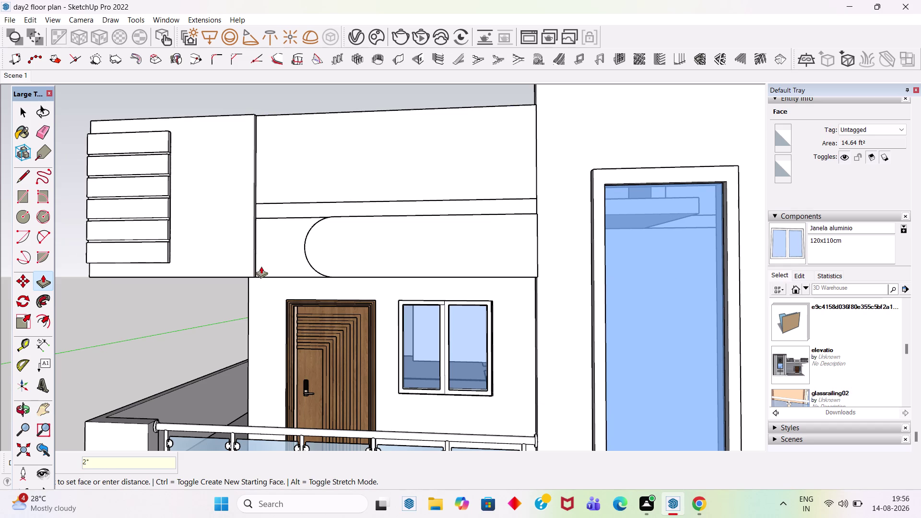
key(space)
middle_drag(286, 232, 506, 247)
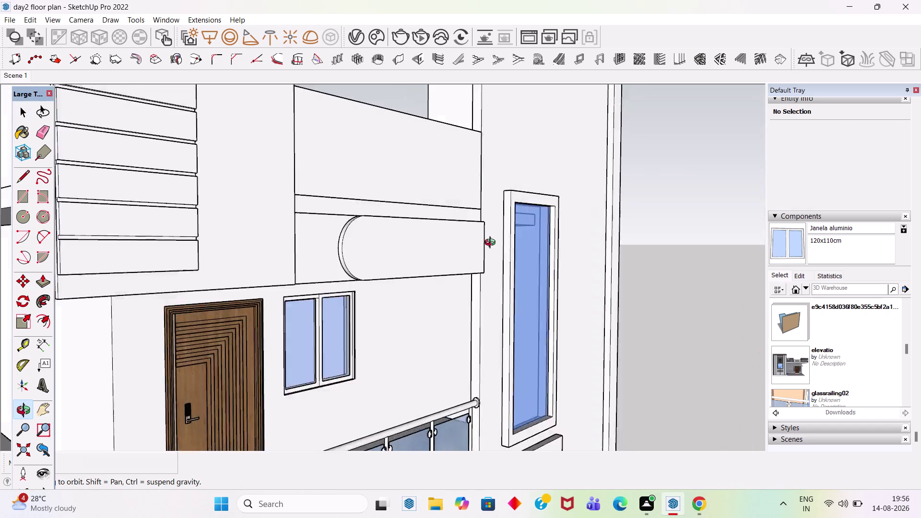
middle_drag(506, 246, 311, 238)
scroll(down, 3)
middle_drag(319, 238, 303, 397)
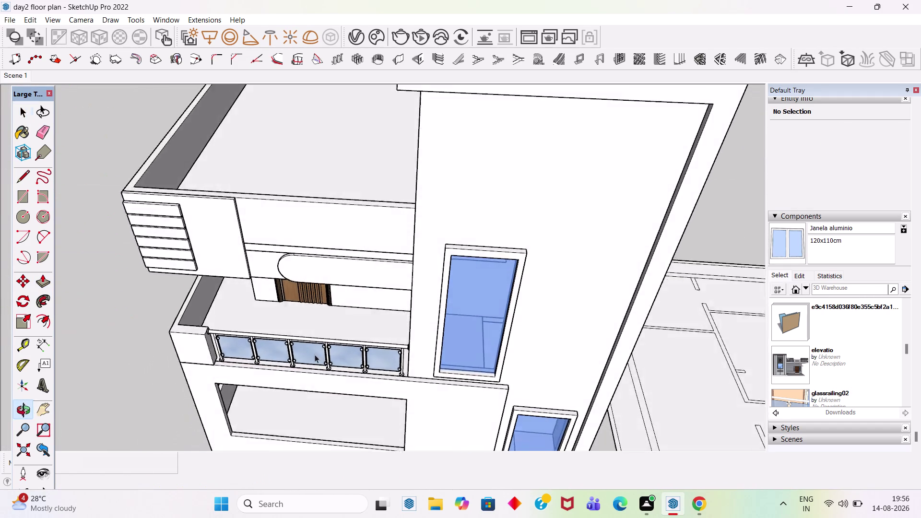
middle_drag(303, 396, 306, 383)
scroll(up, 3)
scroll(down, 3)
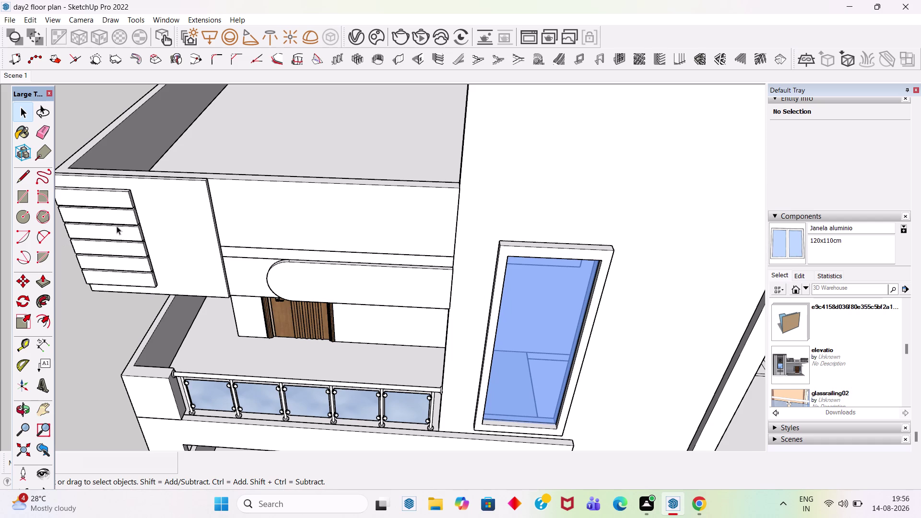
Copy the slatted louvre group from its corner to above the rounded band.
click(119, 236)
key(m)
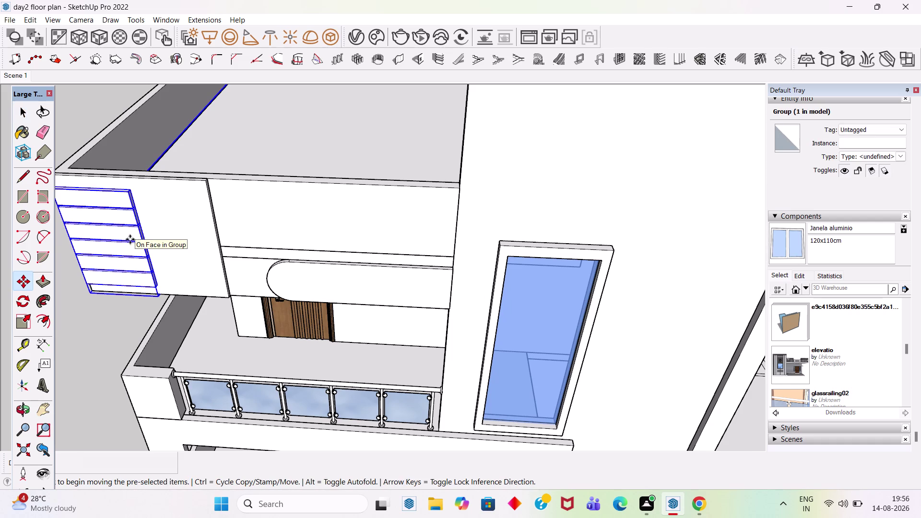
scroll(up, 3)
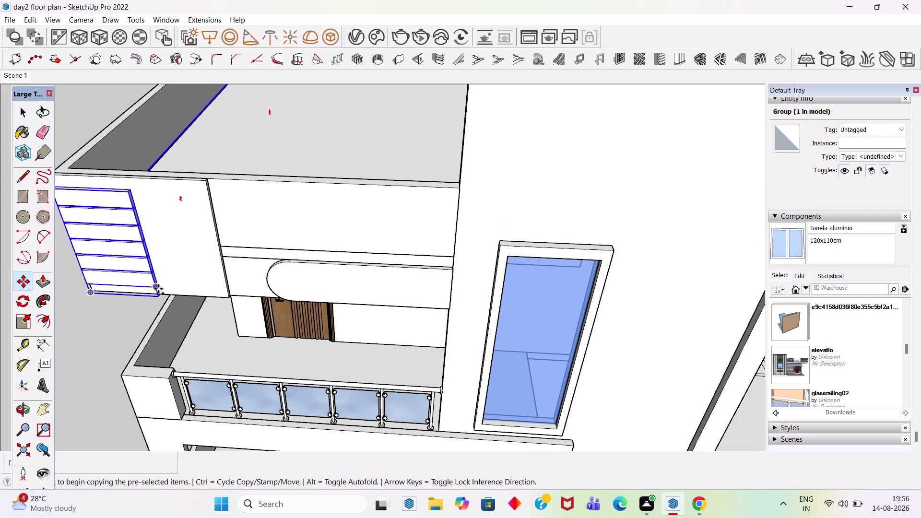
scroll(up, 3)
scroll(up, 3)
scroll(up, 3)
click(154, 280)
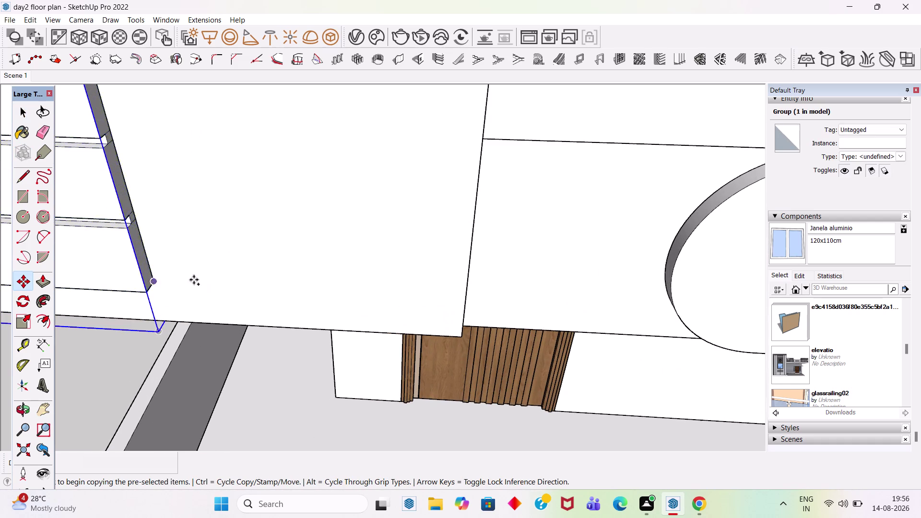
scroll(down, 3)
scroll(down, 3)
scroll(up, 3)
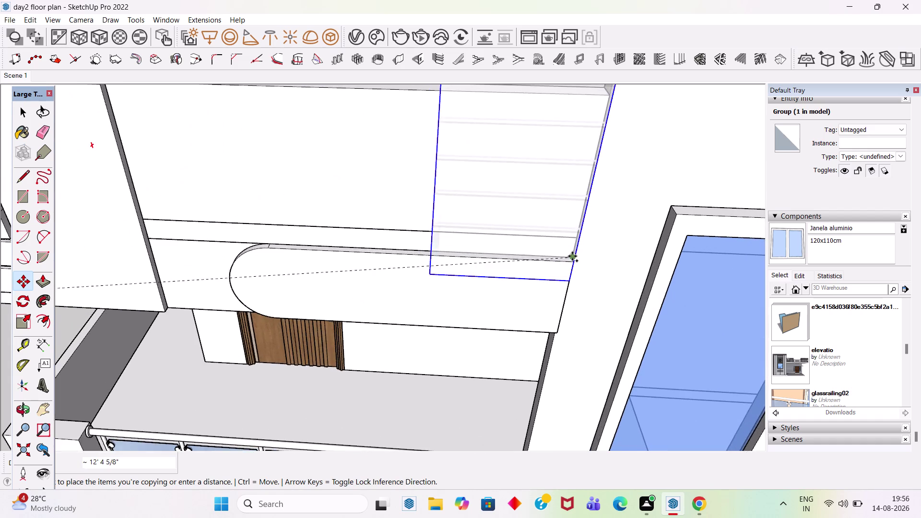
scroll(up, 3)
click(572, 256)
scroll(down, 3)
scroll(down, 3)
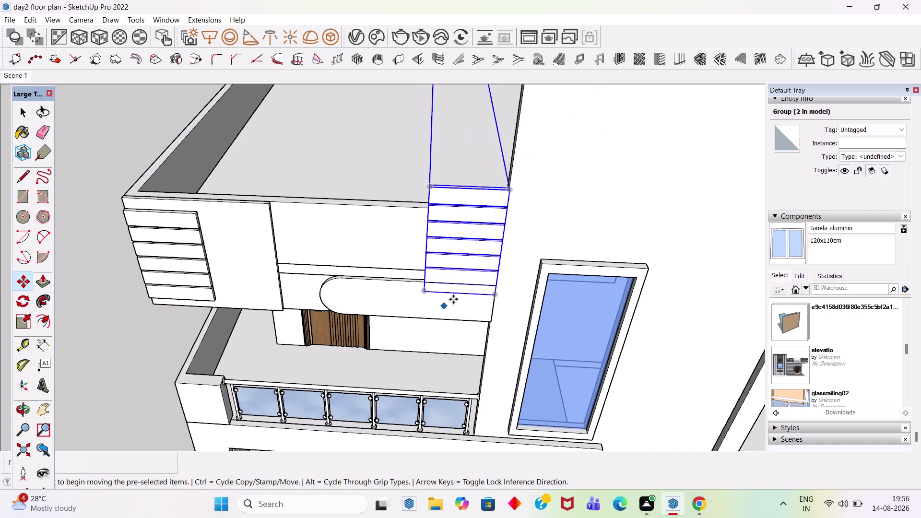
middle_drag(456, 298, 492, 149)
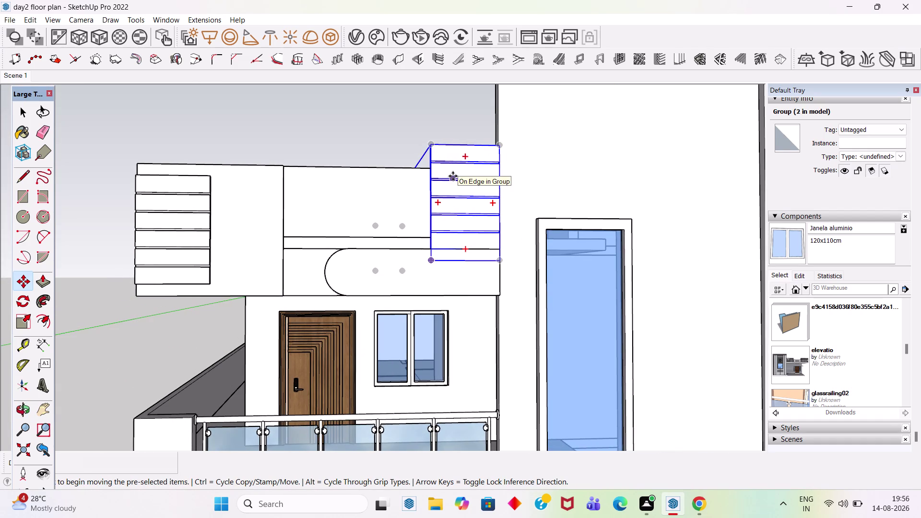
Rotate the copied slatted frame 90° about its corner so the slats stand vertical.
key(q)
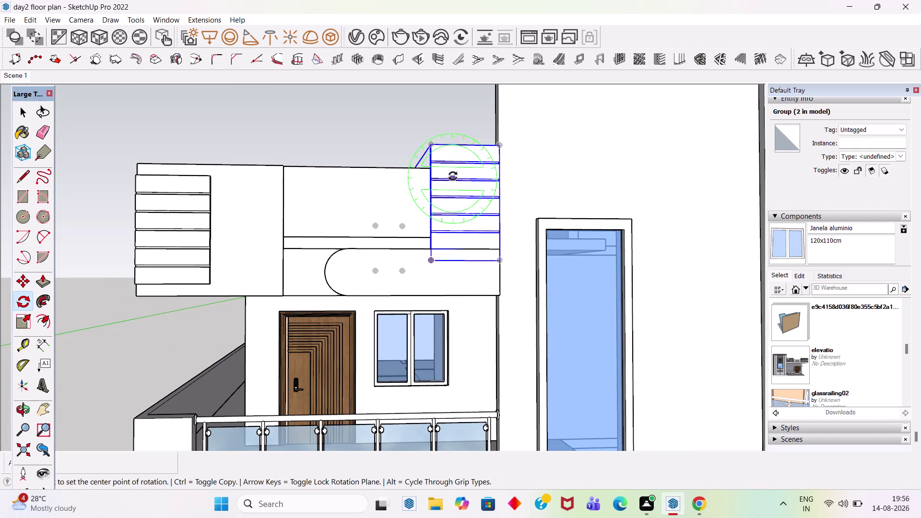
click(432, 261)
click(500, 262)
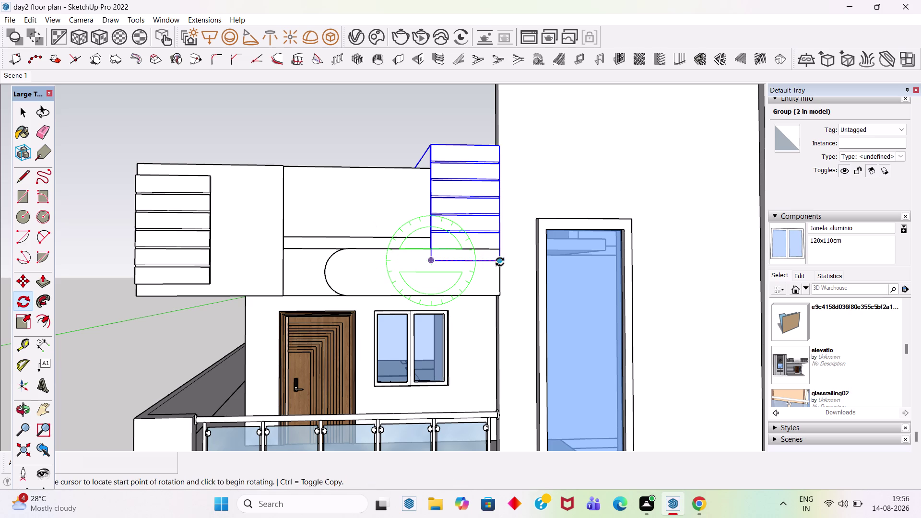
click(433, 162)
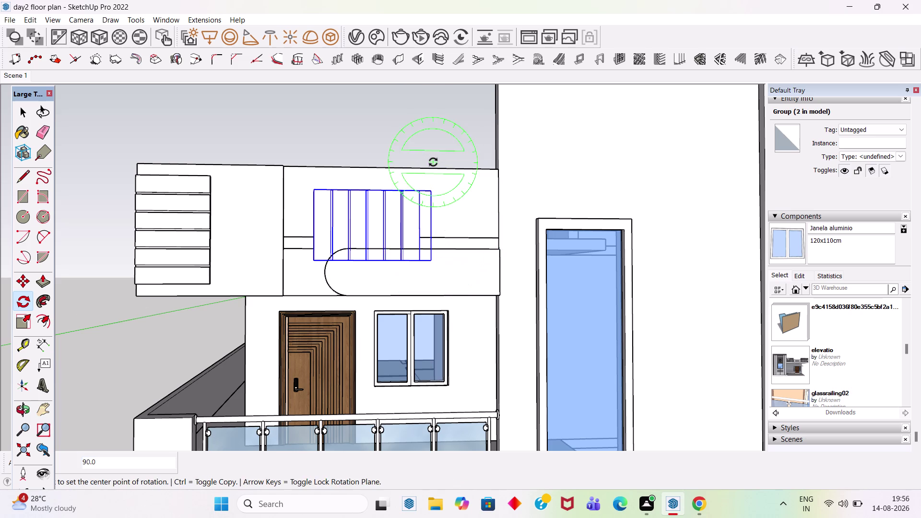
key(space)
scroll(up, 3)
Move the rotated frame by its bottom corner onto the wall above the ledge.
middle_drag(501, 242, 301, 319)
scroll(up, 3)
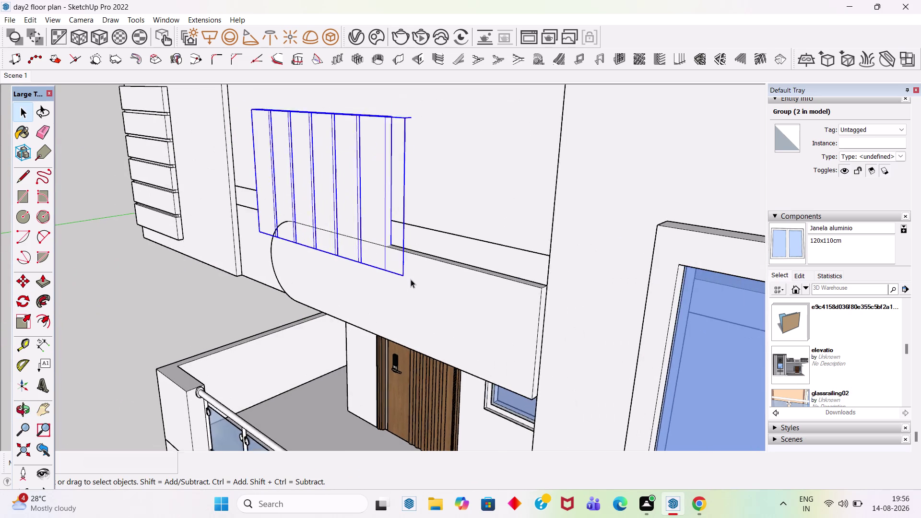
scroll(up, 3)
key(m)
scroll(up, 3)
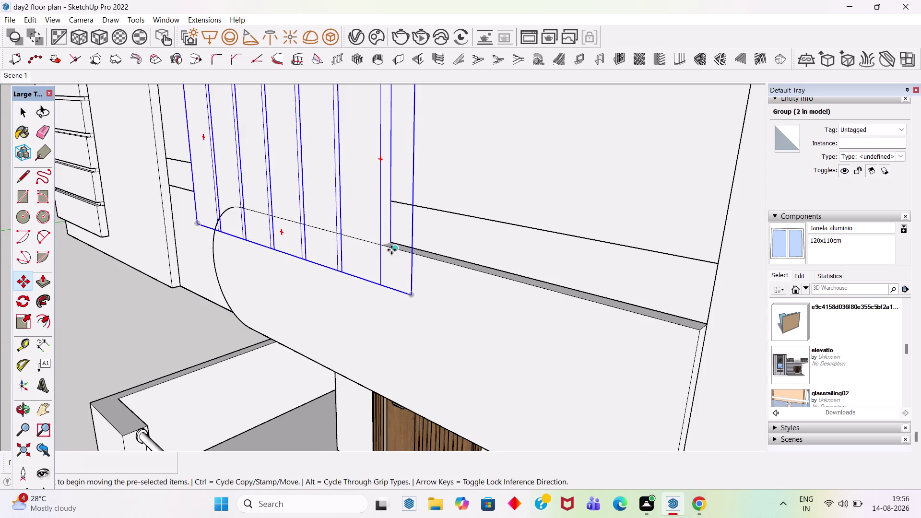
click(412, 296)
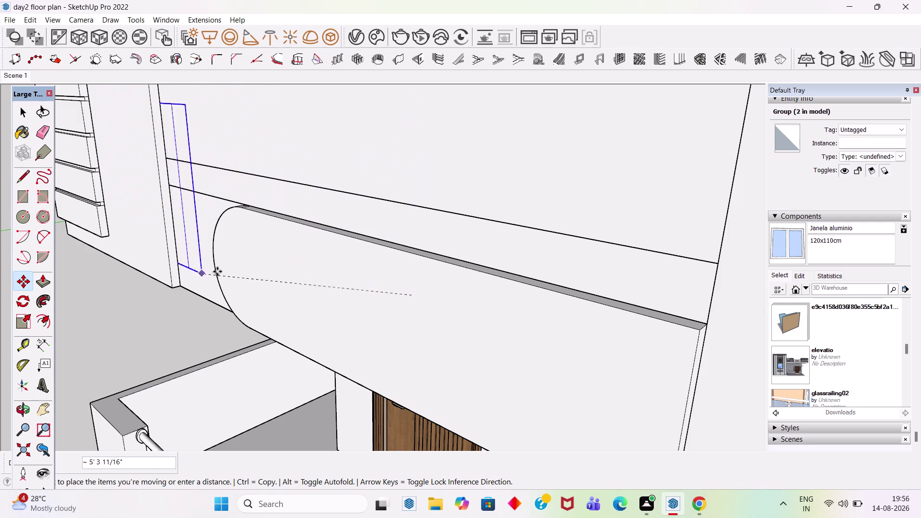
click(704, 324)
Reseat the frame's lower corner flush on the rounded ledge's edge.
scroll(down, 3)
middle_drag(492, 282, 723, 390)
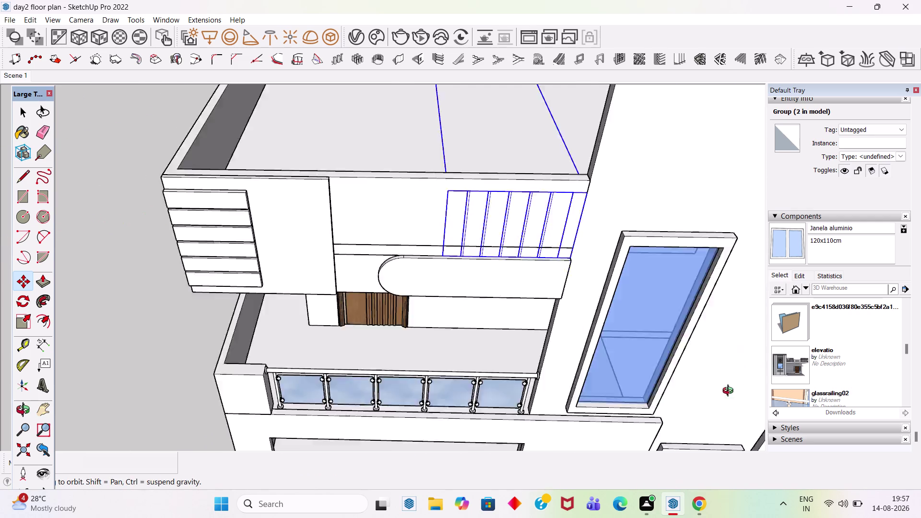
middle_drag(722, 390, 920, 365)
scroll(up, 3)
scroll(up, 3)
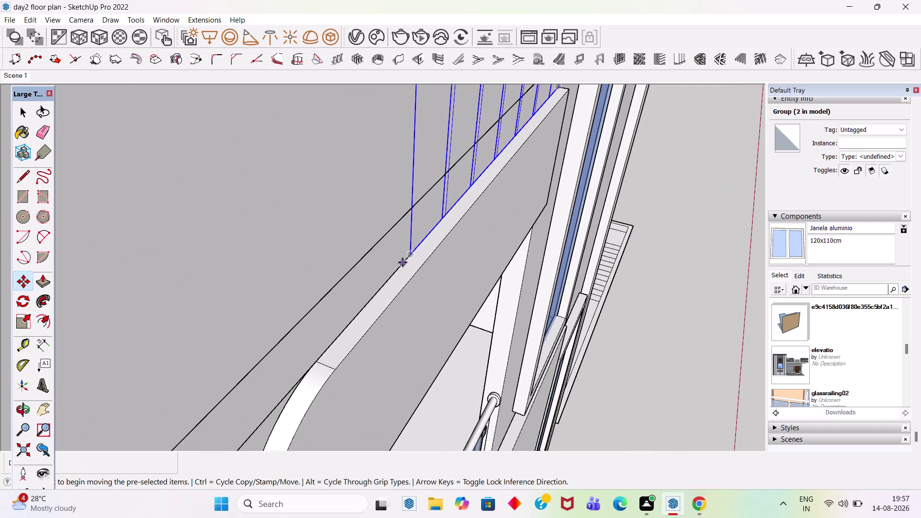
click(407, 256)
click(428, 263)
key(space)
Clear the selection, inspect the upper facade, and reselect the slatted frame.
scroll(down, 3)
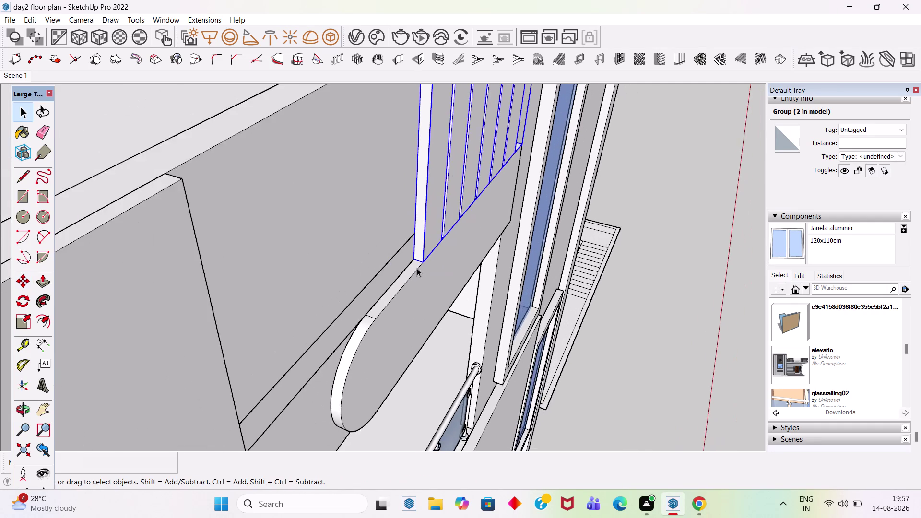
scroll(down, 3)
middle_drag(507, 261, 307, 176)
scroll(down, 3)
key(space)
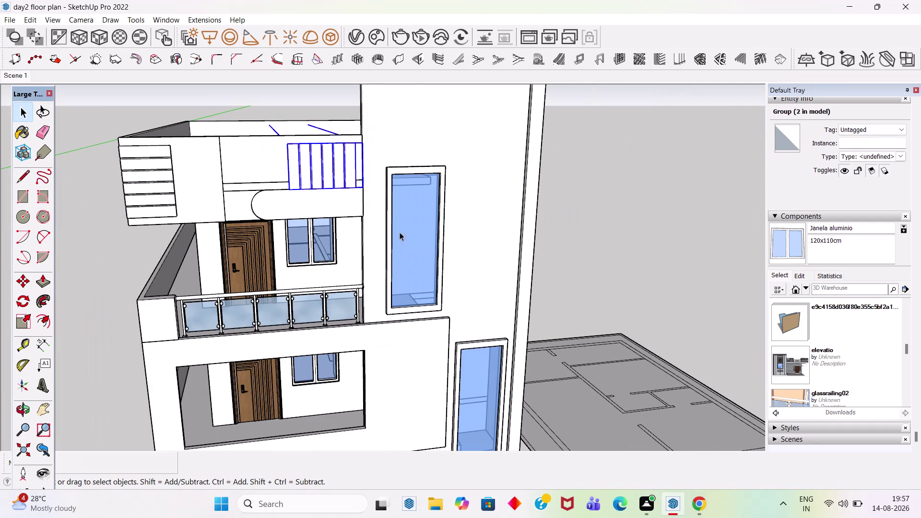
click(634, 193)
scroll(down, 3)
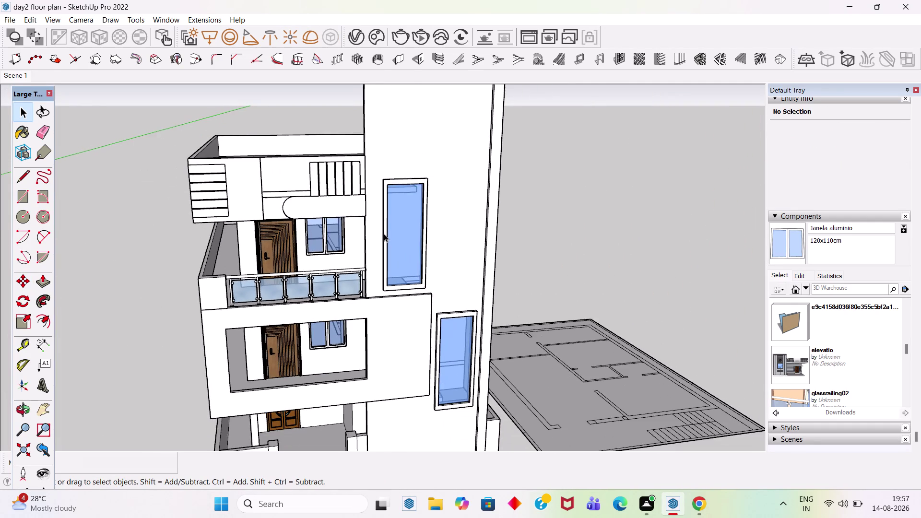
middle_drag(379, 208, 379, 173)
scroll(up, 3)
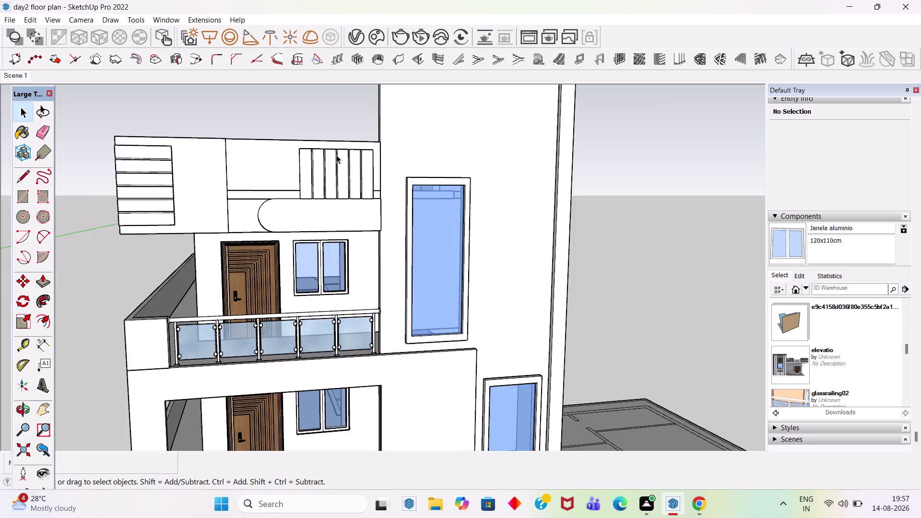
scroll(up, 3)
middle_drag(446, 130, 279, 196)
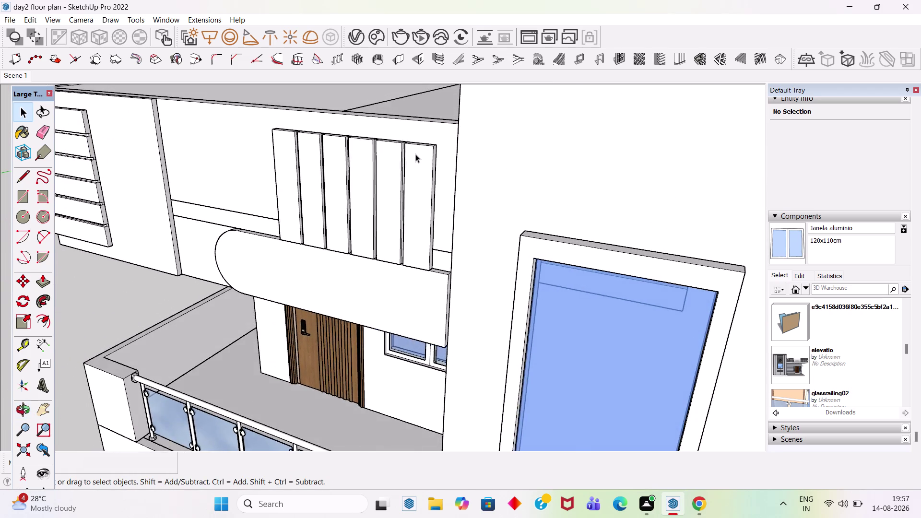
scroll(up, 3)
click(429, 161)
key(s)
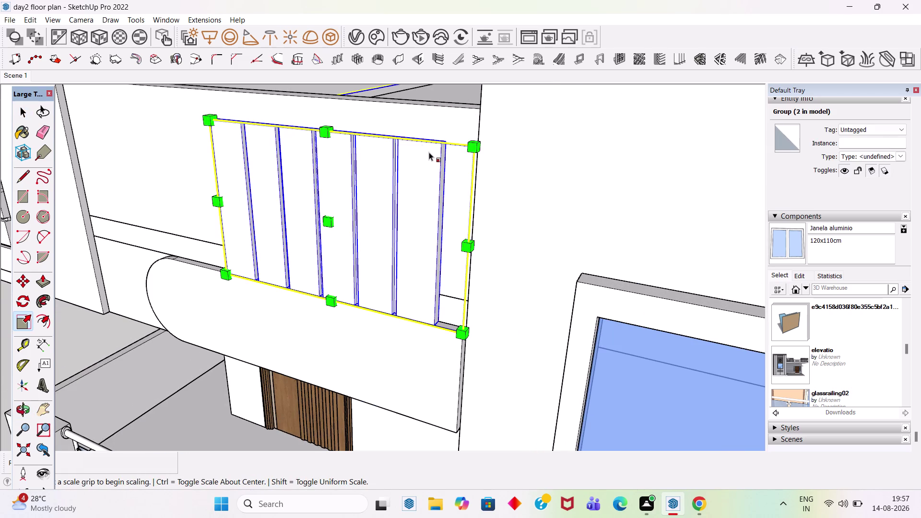
middle_drag(385, 153, 480, 324)
scroll(up, 3)
scroll(up, 3)
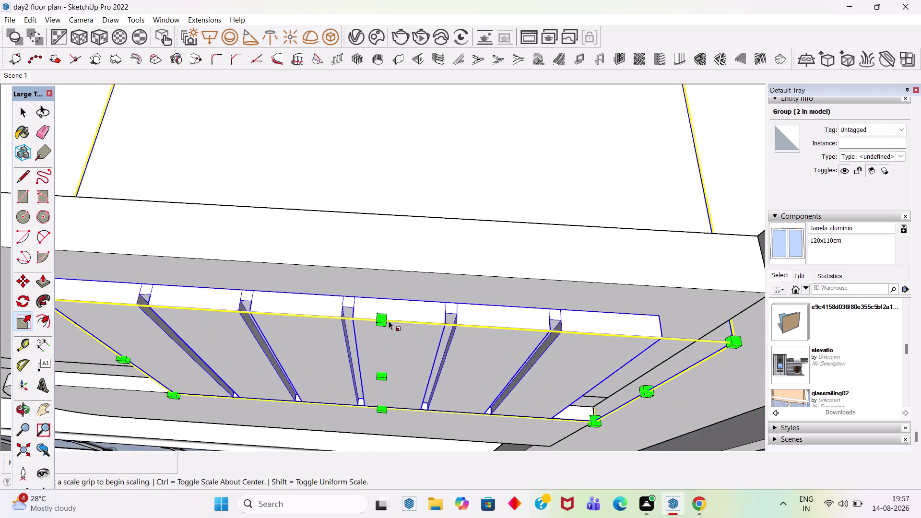
middle_drag(498, 298, 297, 273)
scroll(up, 3)
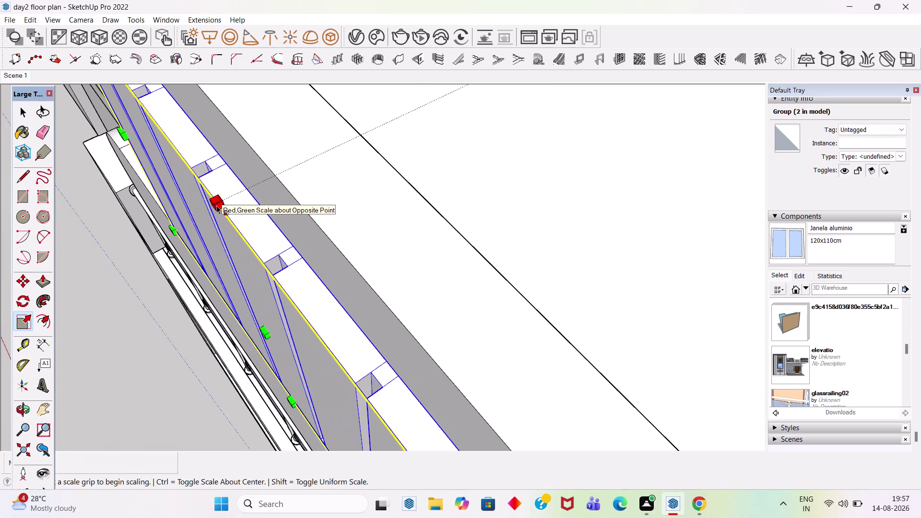
key(k)
scroll(up, 3)
scroll(down, 3)
scroll(down, 3)
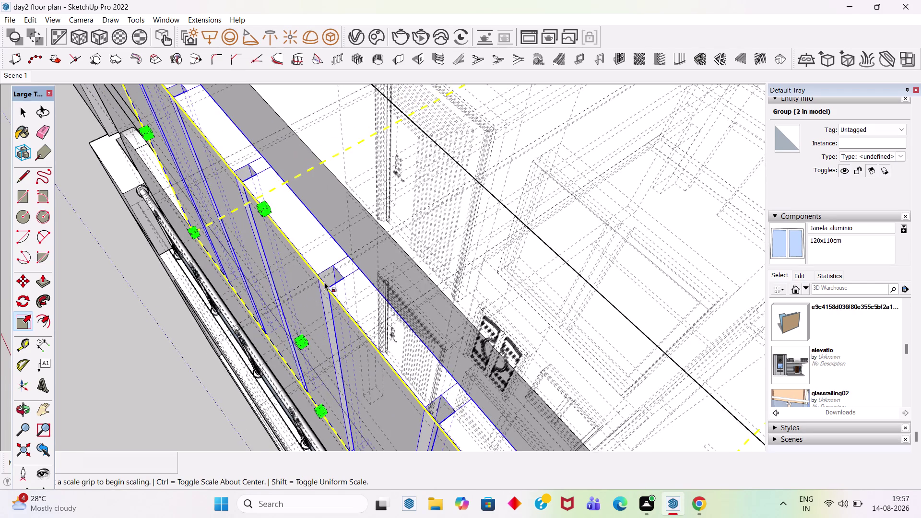
scroll(down, 3)
scroll(down, 3)
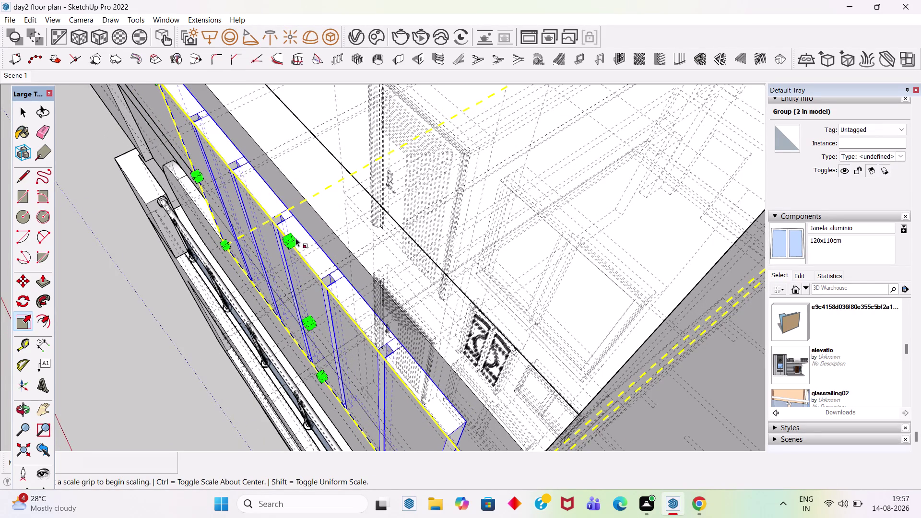
scroll(up, 3)
middle_drag(329, 269, 399, 161)
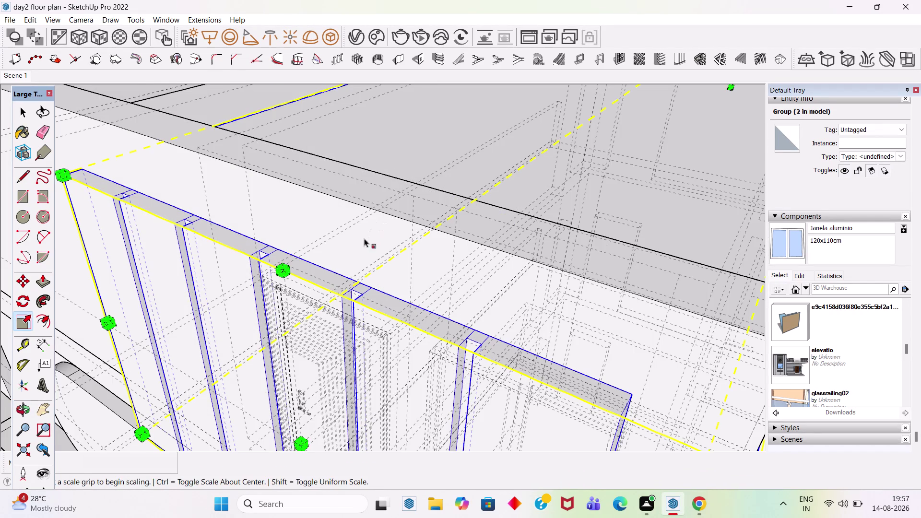
click(279, 269)
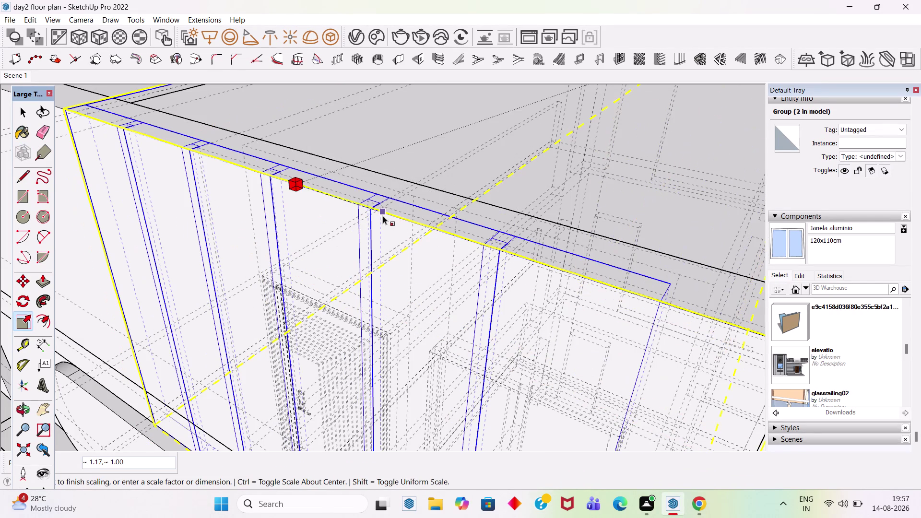
click(390, 216)
key(space)
scroll(down, 3)
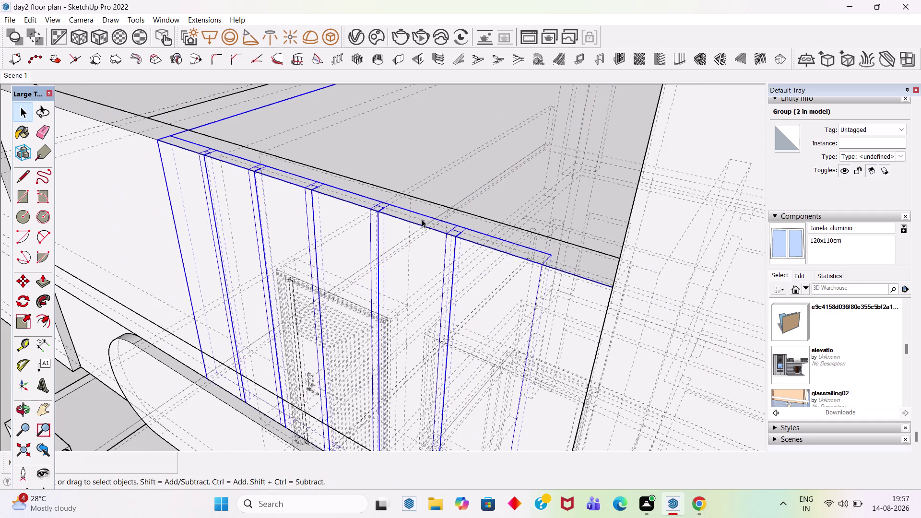
key(k)
key(Escape)
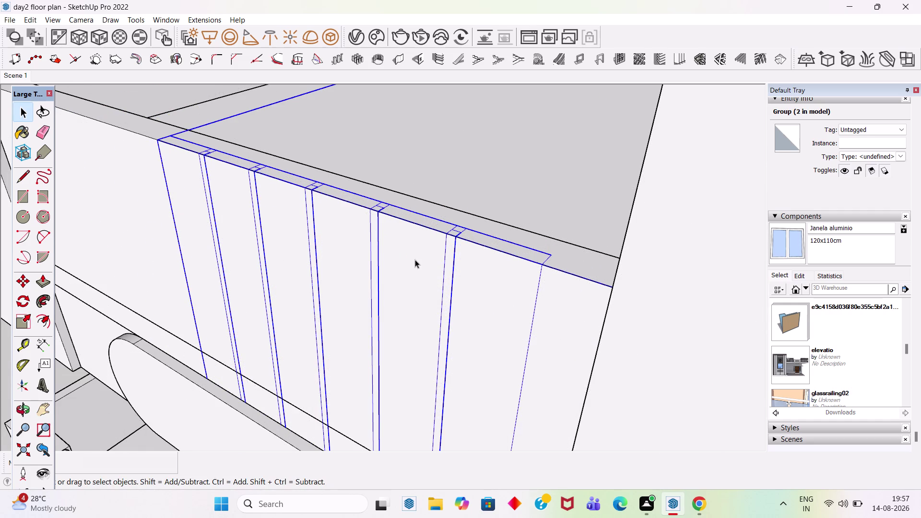
scroll(down, 3)
key(ctrl+z)
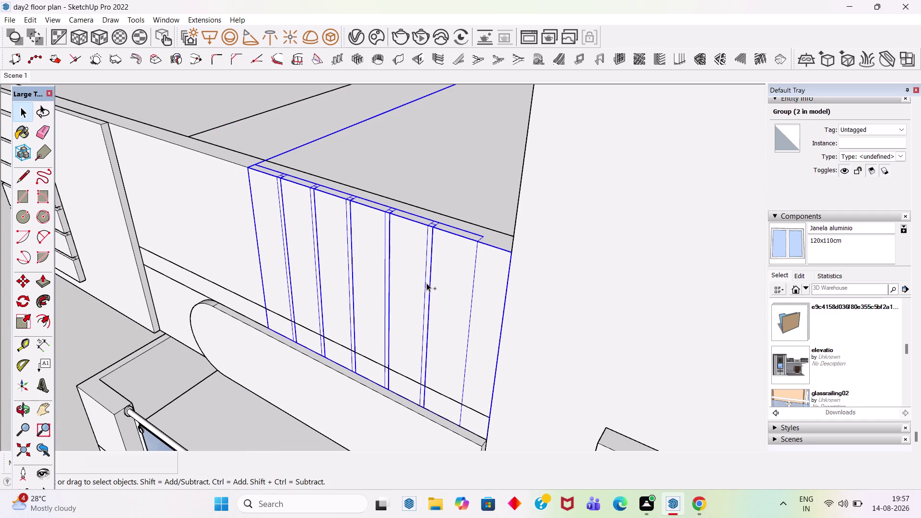
scroll(up, 3)
key(s)
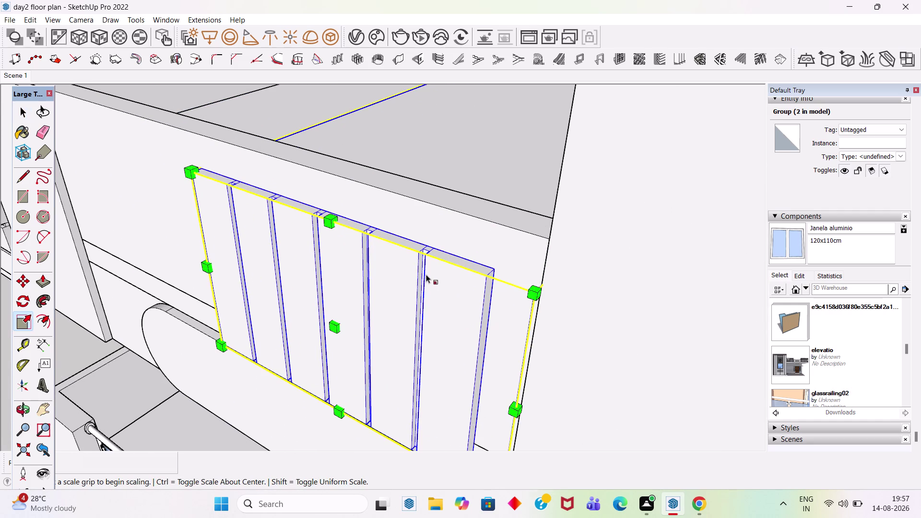
scroll(down, 3)
middle_drag(528, 361, 618, 423)
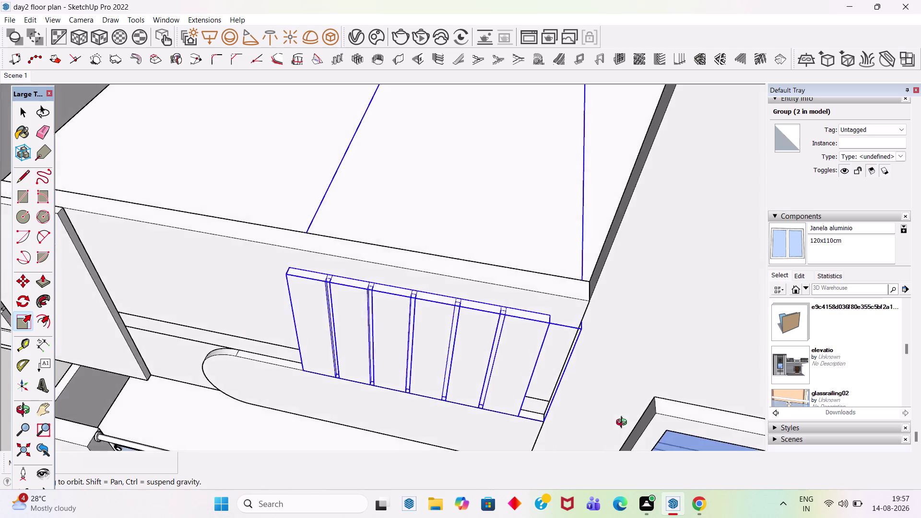
middle_drag(617, 424, 856, 350)
scroll(down, 3)
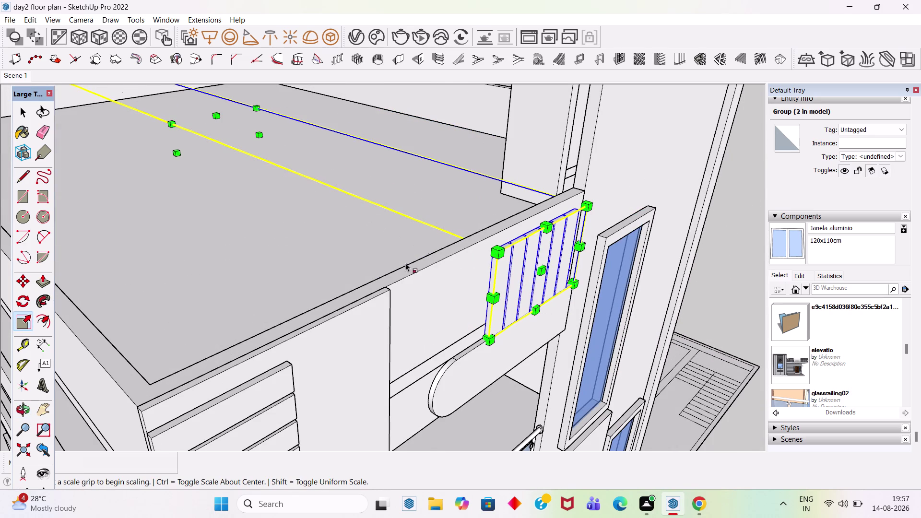
click(217, 115)
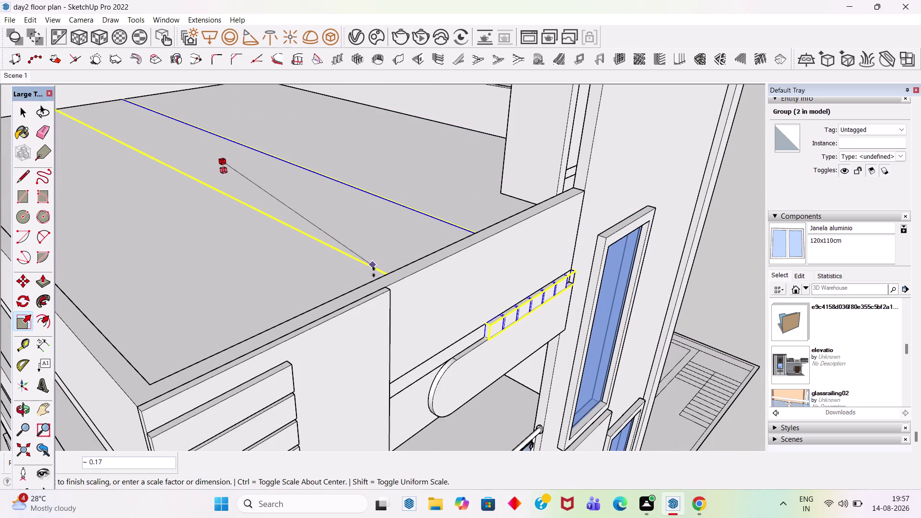
click(398, 281)
key(space)
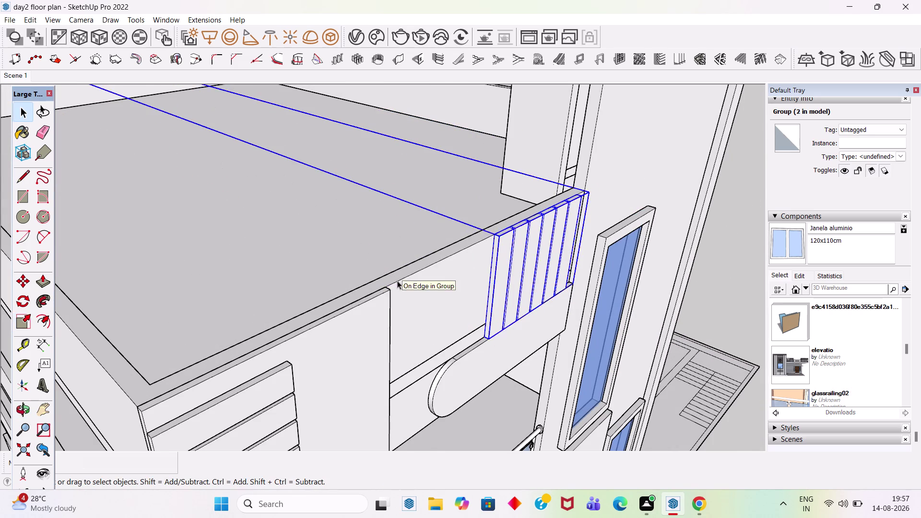
scroll(down, 3)
click(697, 232)
scroll(up, 3)
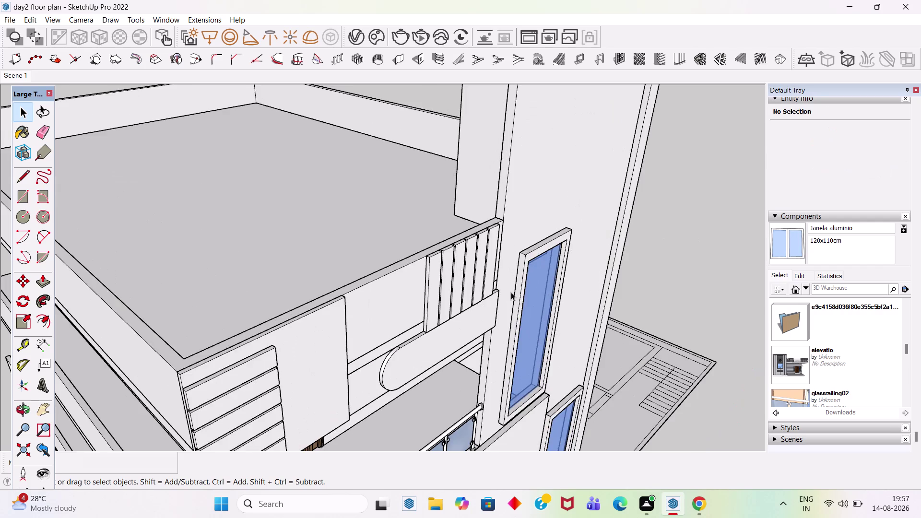
scroll(up, 3)
scroll(up, 3)
scroll(down, 3)
middle_drag(499, 289, 593, 249)
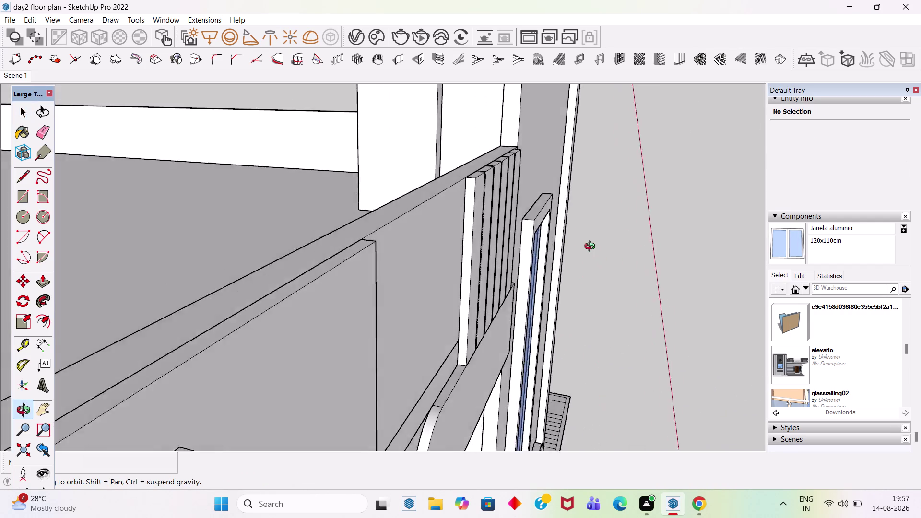
middle_drag(592, 248, 355, 213)
scroll(down, 3)
scroll(down, 3)
scroll(up, 3)
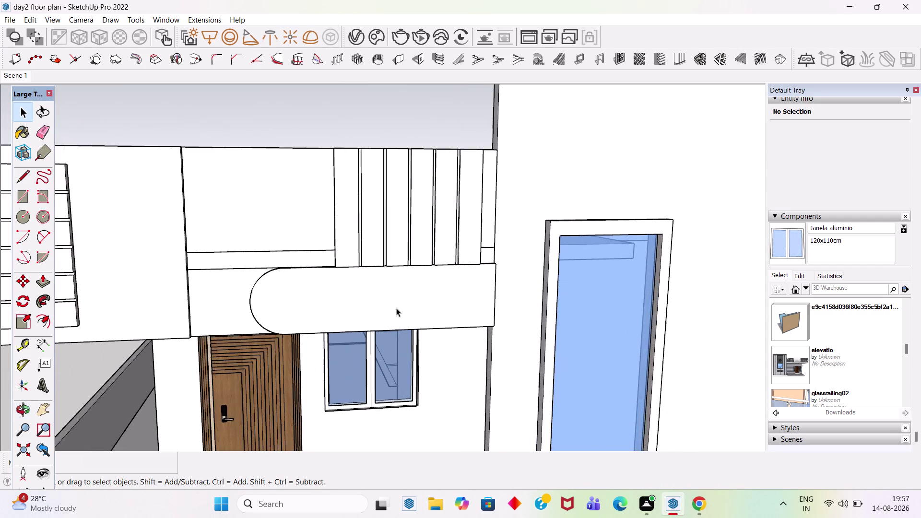
scroll(down, 3)
Orbit out toward the building's side and save the model.
scroll(up, 3)
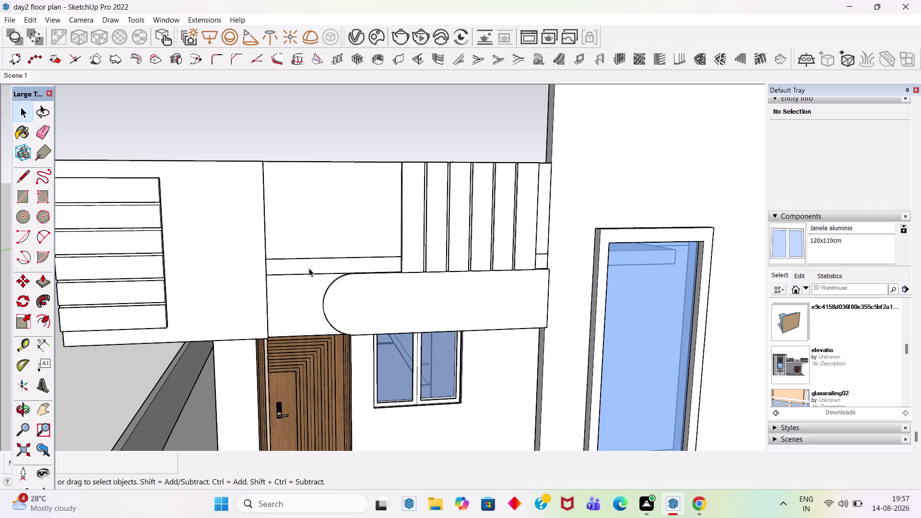
scroll(down, 3)
scroll(down, 3)
middle_drag(389, 346, 361, 251)
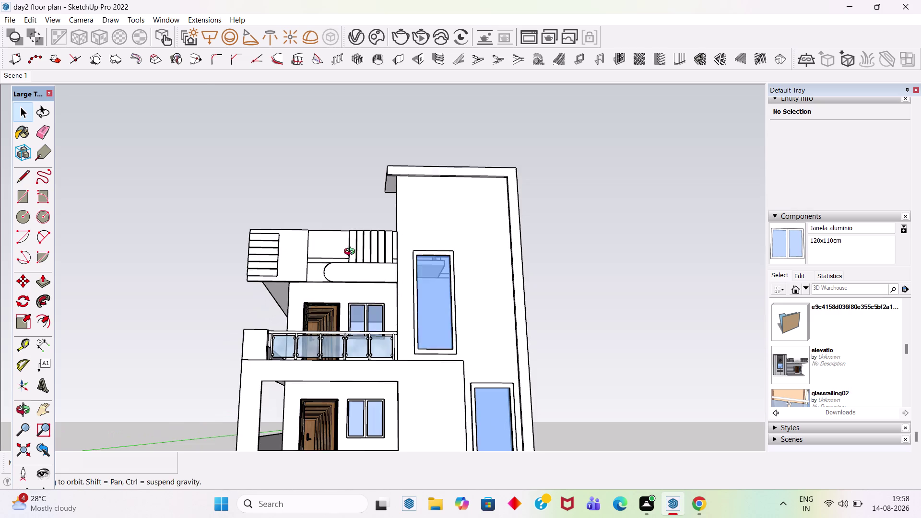
middle_drag(361, 252, 342, 255)
scroll(down, 3)
key(ctrl+s)
key(ctrl+s)
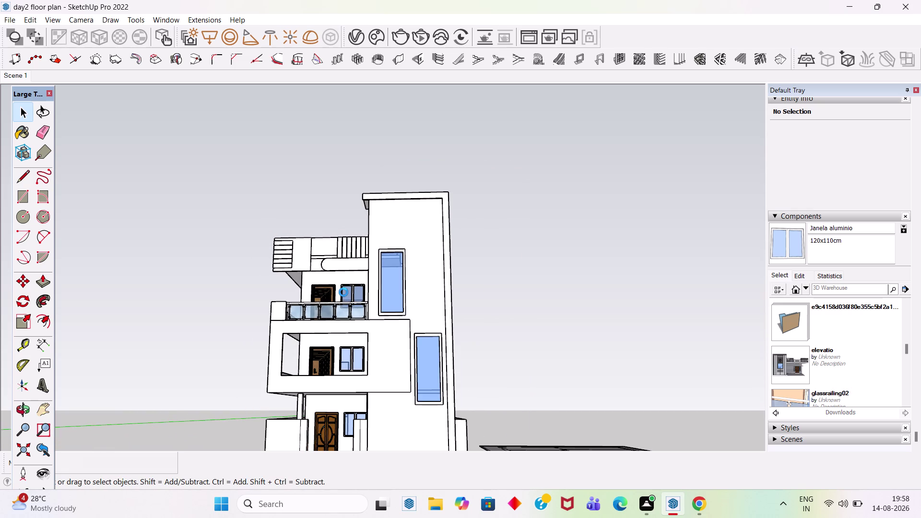
key(ctrl+s)
scroll(down, 3)
Orbit and zoom in close on the tall side wall between its windows.
middle_drag(413, 258, 425, 316)
scroll(up, 3)
scroll(up, 3)
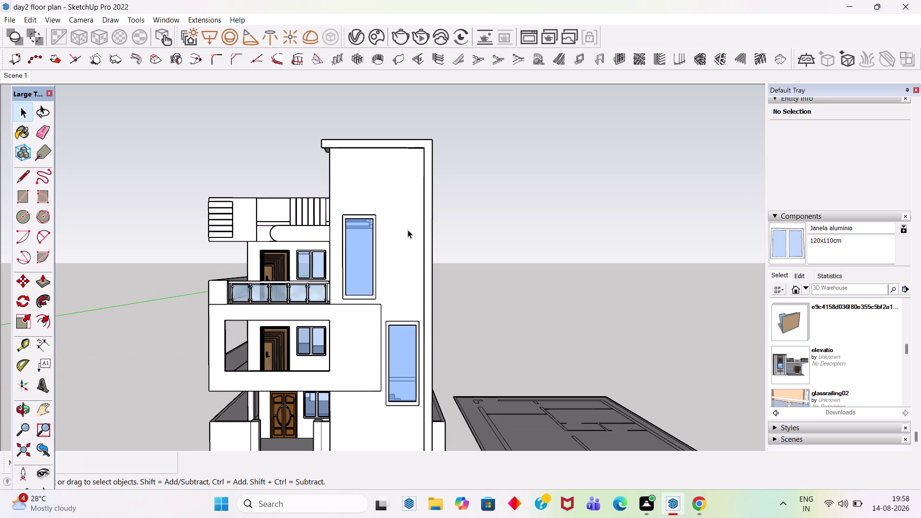
scroll(up, 3)
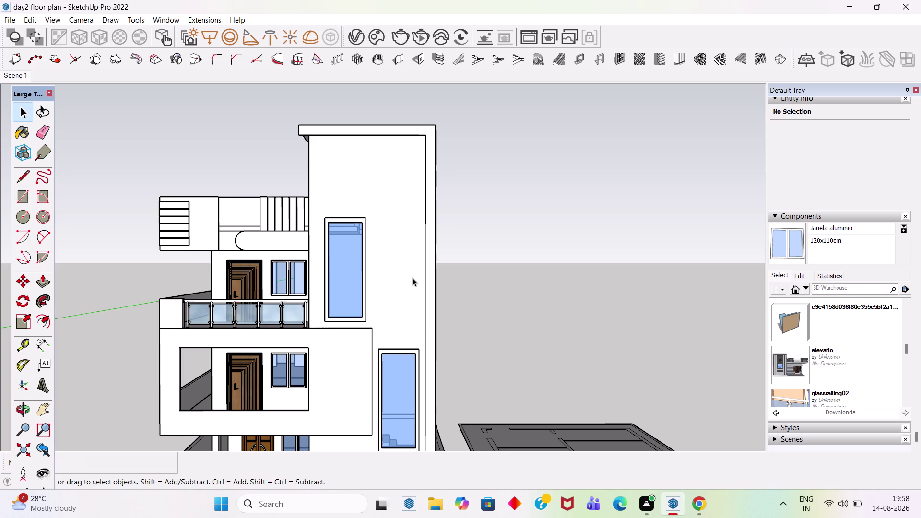
scroll(up, 3)
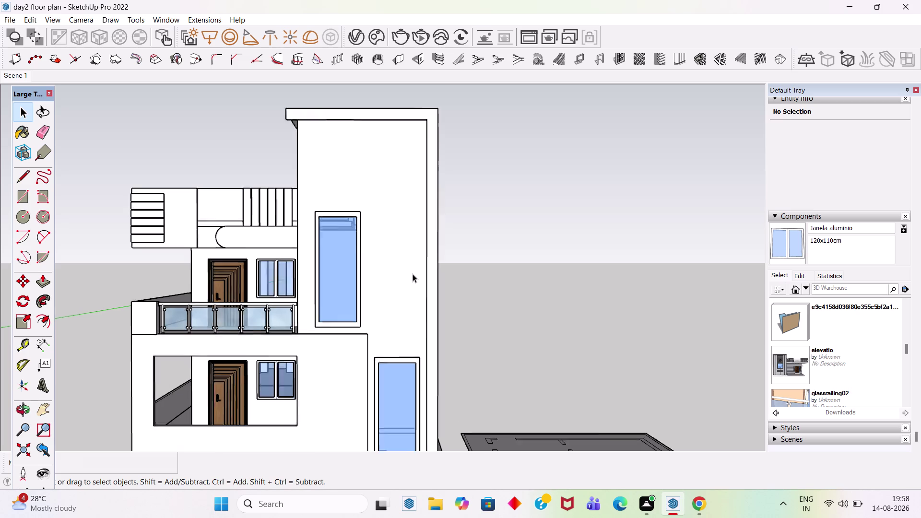
scroll(up, 3)
scroll(up, 3)
scroll(down, 3)
middle_drag(386, 183, 388, 198)
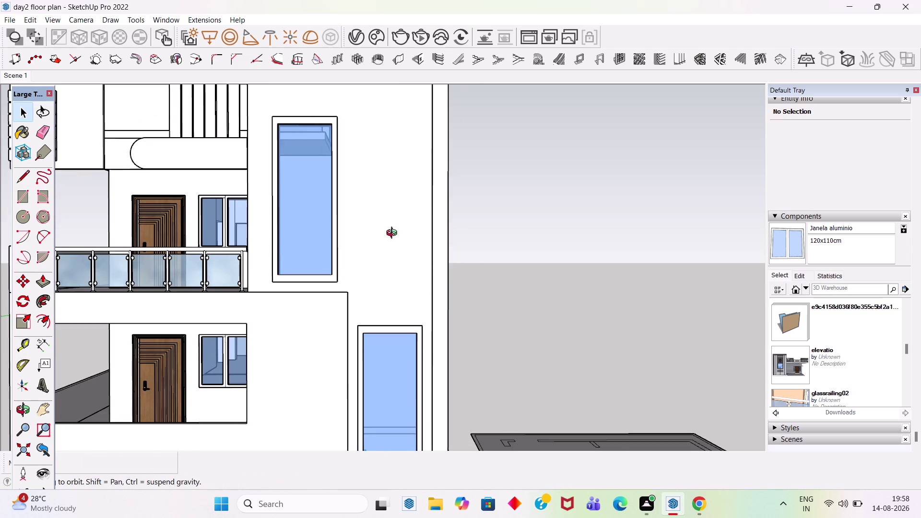
middle_drag(387, 198, 405, 362)
scroll(up, 3)
Pull guide lines from the wall edge and window frame, one about 4' 2" across.
key(t)
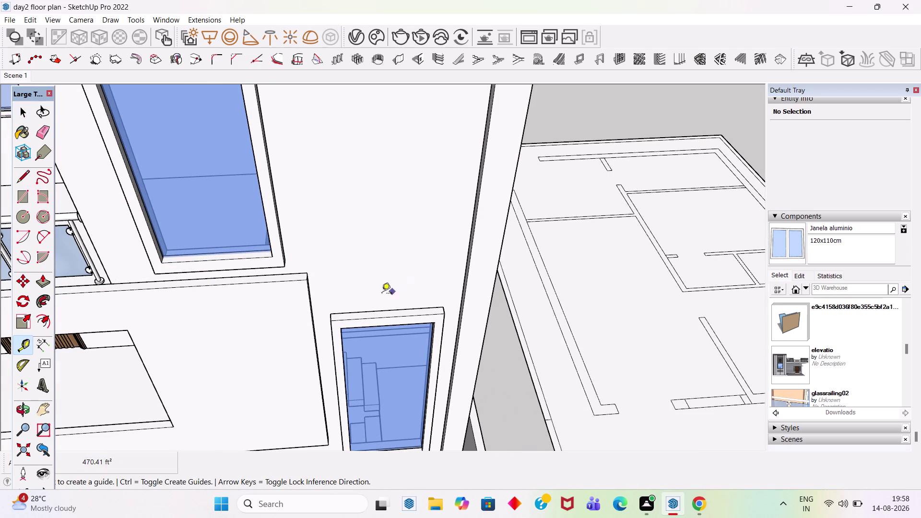
scroll(up, 3)
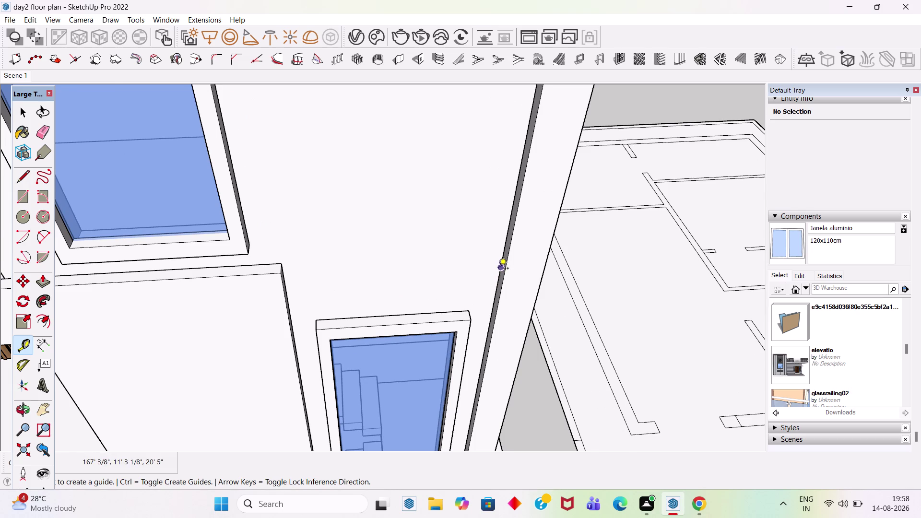
scroll(up, 3)
click(508, 247)
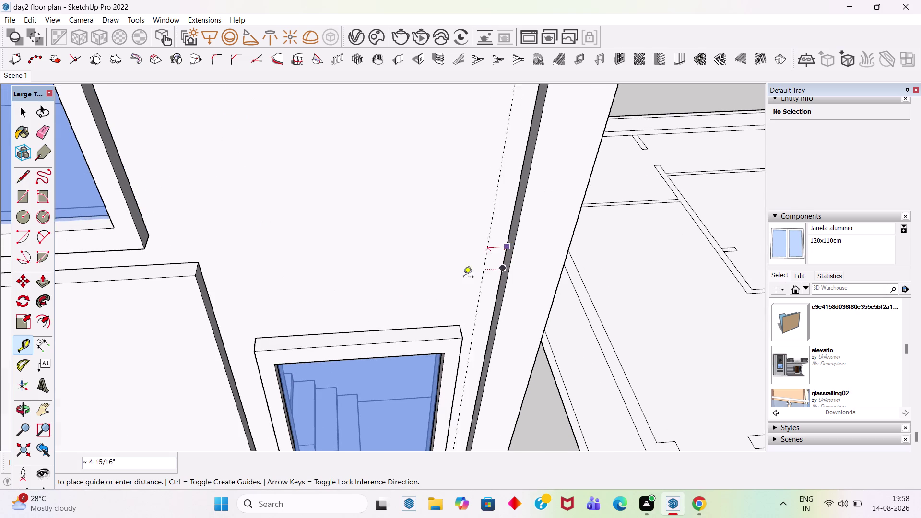
click(458, 324)
drag(466, 260, 462, 262)
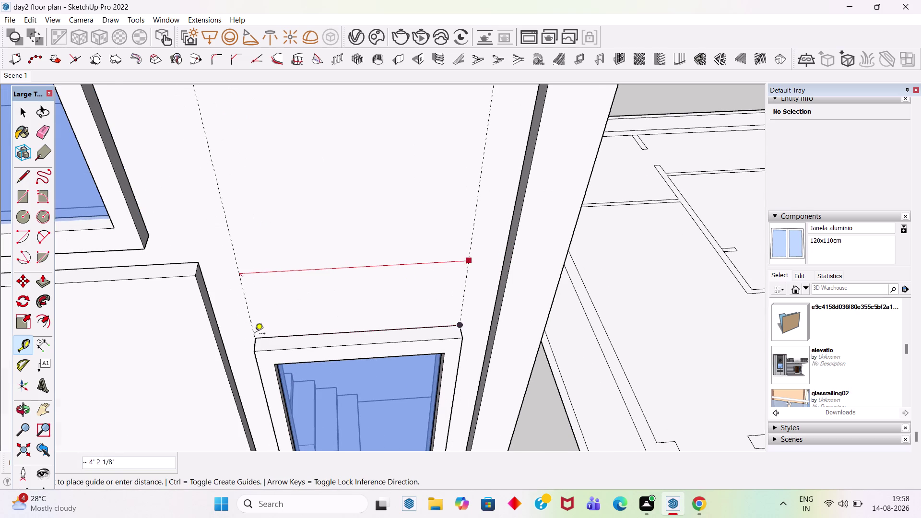
click(256, 338)
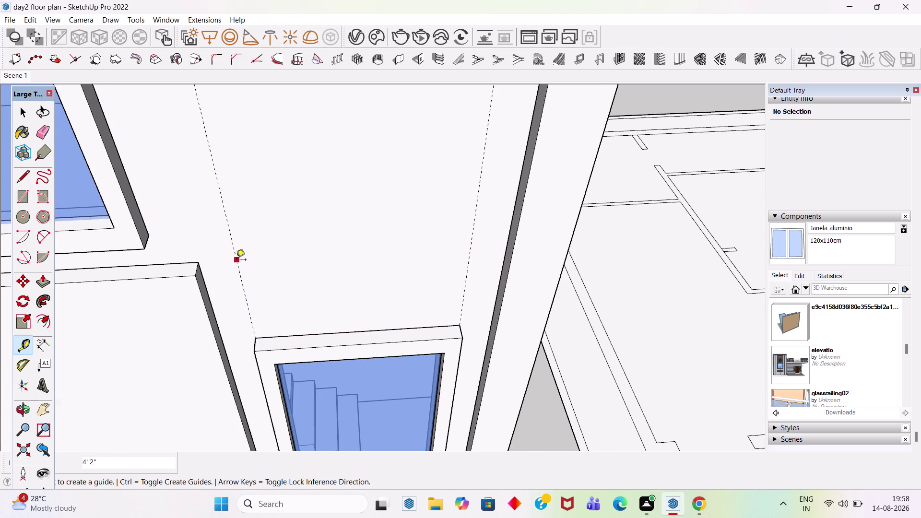
Add a guide through the window's centre and an offset guide 3 from it.
click(235, 261)
click(361, 331)
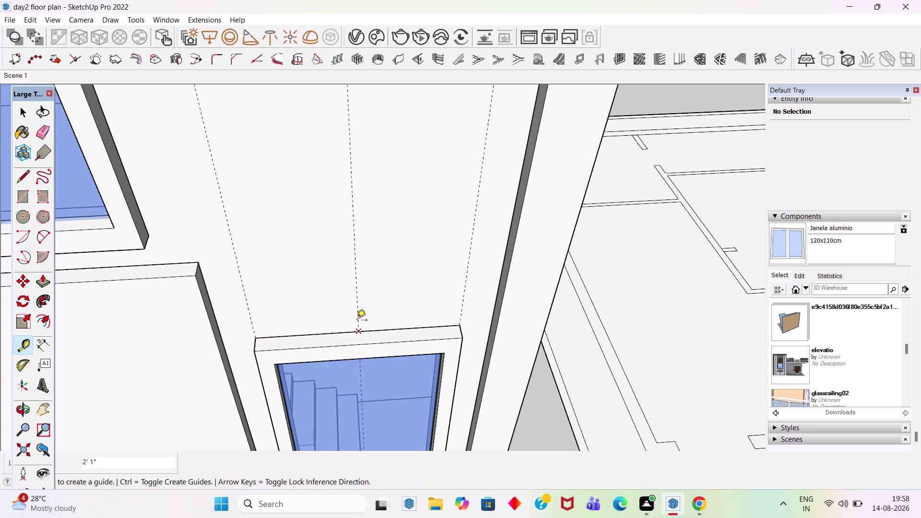
scroll(down, 3)
scroll(up, 3)
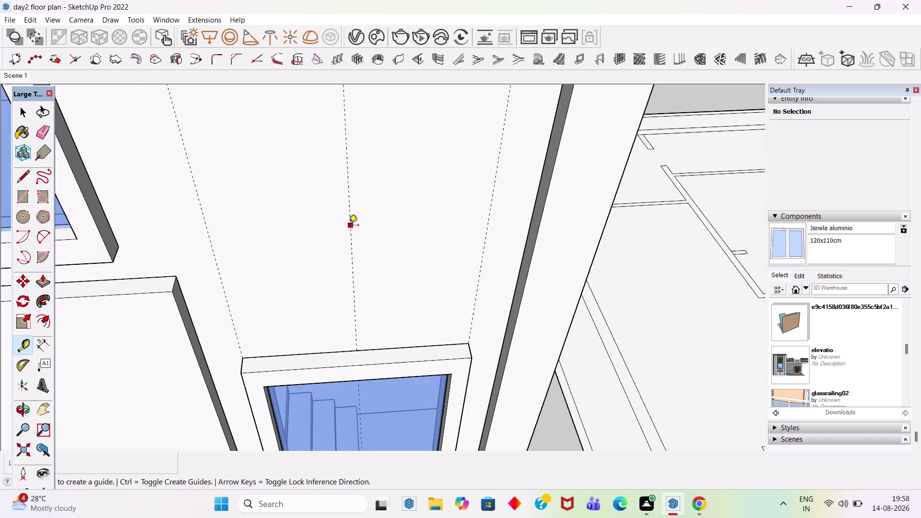
click(349, 226)
key(3)
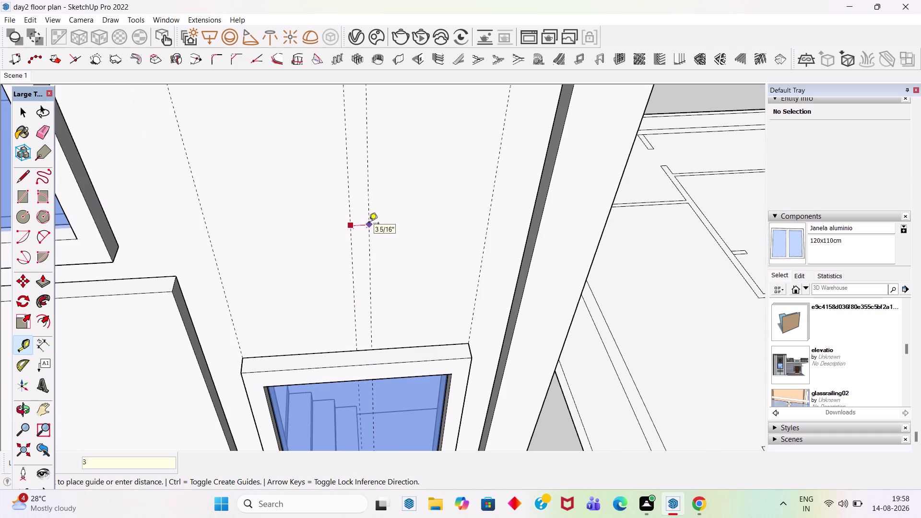
key(Return)
Place a second offset guide 6 from the centre of the side wall.
click(365, 219)
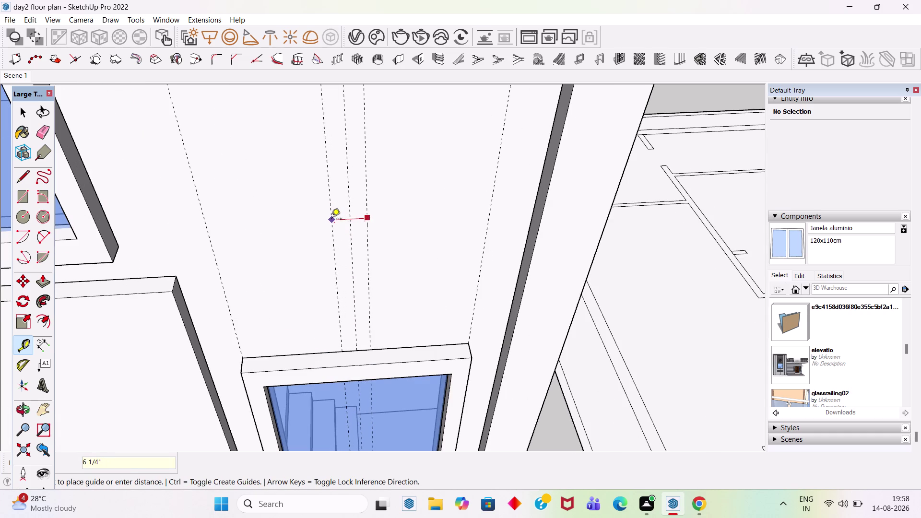
key(6)
key(Return)
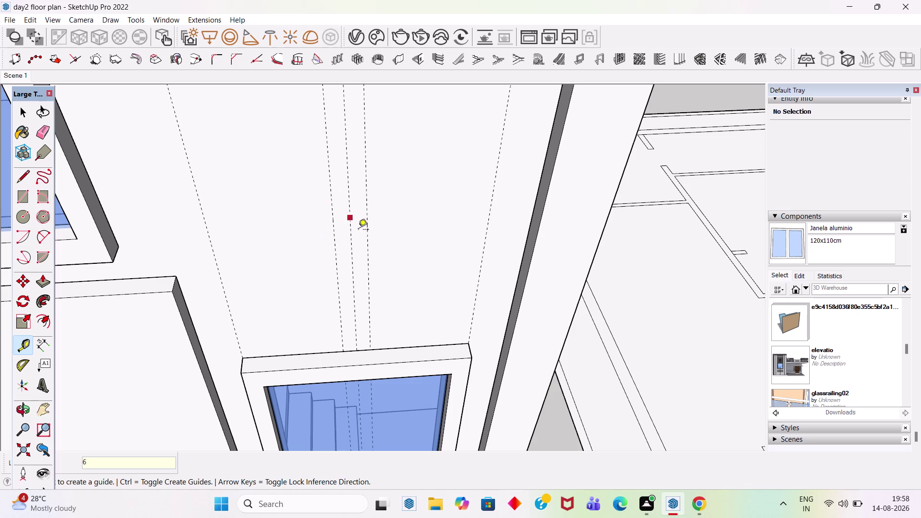
Draw the narrow strip rectangle from the lower window frame top up to the parapet.
key(r)
click(343, 351)
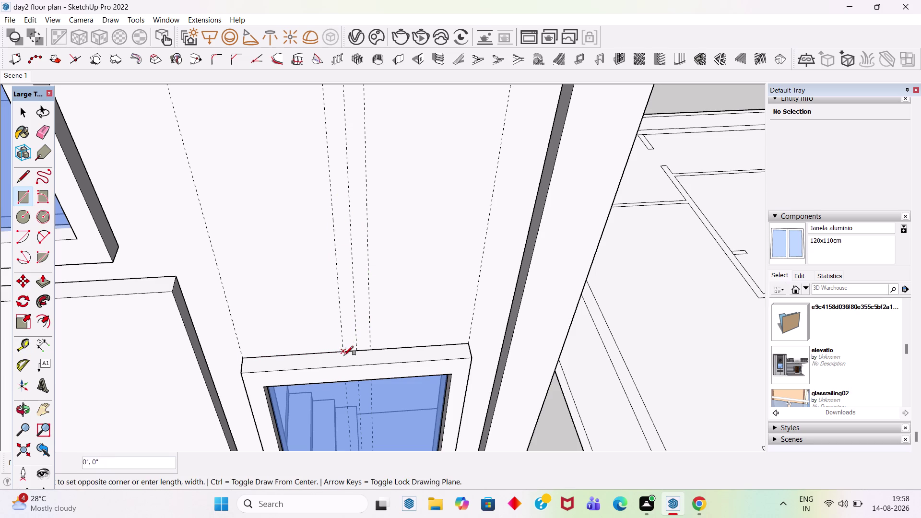
scroll(down, 3)
scroll(up, 3)
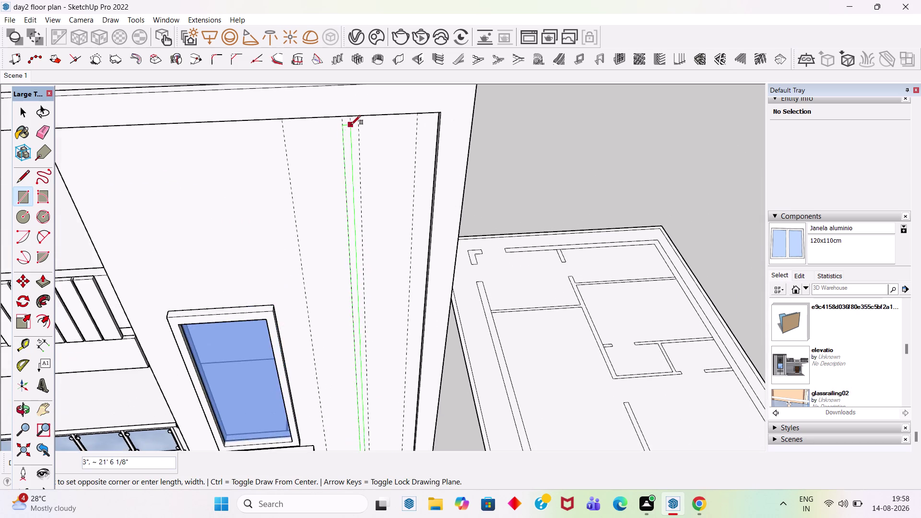
scroll(up, 3)
middle_drag(379, 193, 379, 128)
scroll(down, 3)
middle_drag(363, 337, 362, 192)
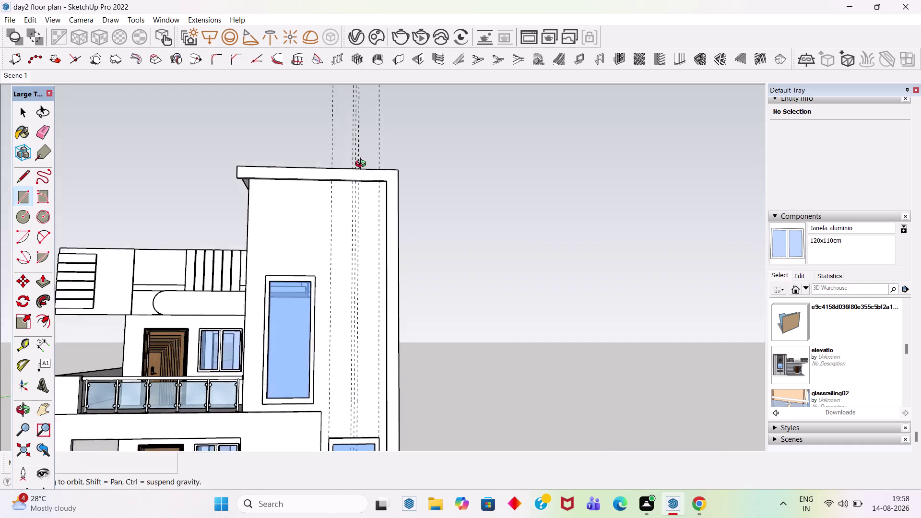
middle_drag(363, 192, 363, 159)
scroll(up, 3)
click(355, 159)
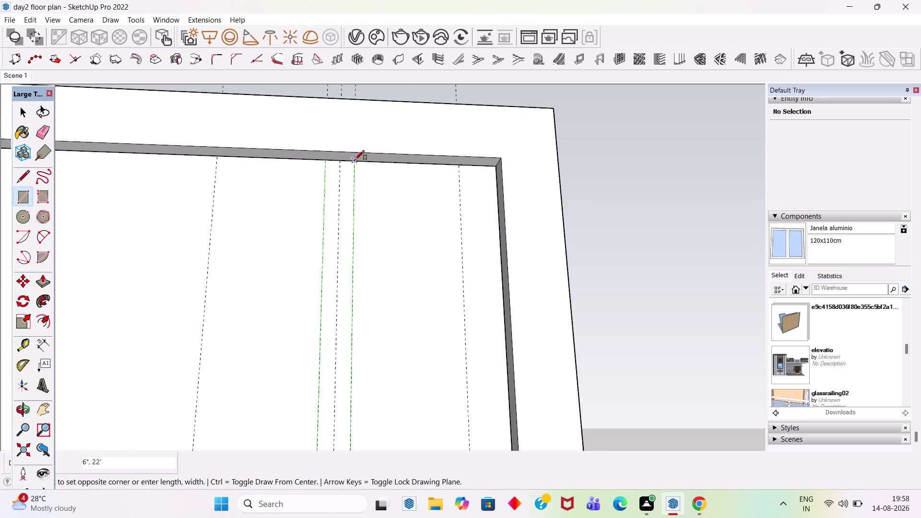
key(space)
scroll(down, 3)
scroll(down, 3)
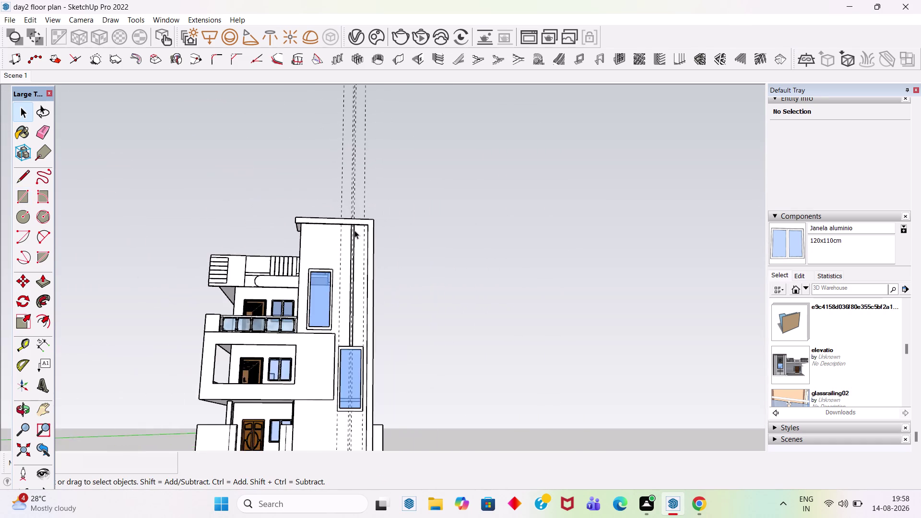
middle_drag(354, 239, 348, 297)
scroll(up, 3)
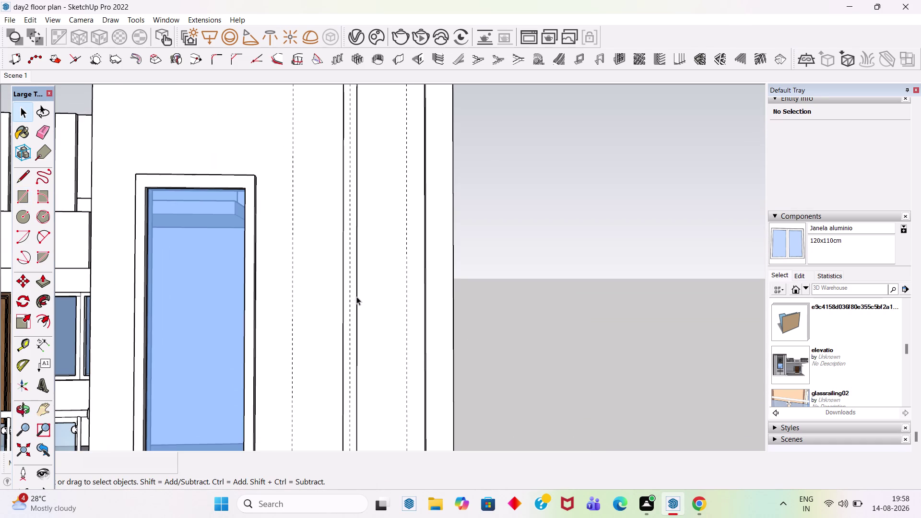
scroll(up, 3)
scroll(down, 3)
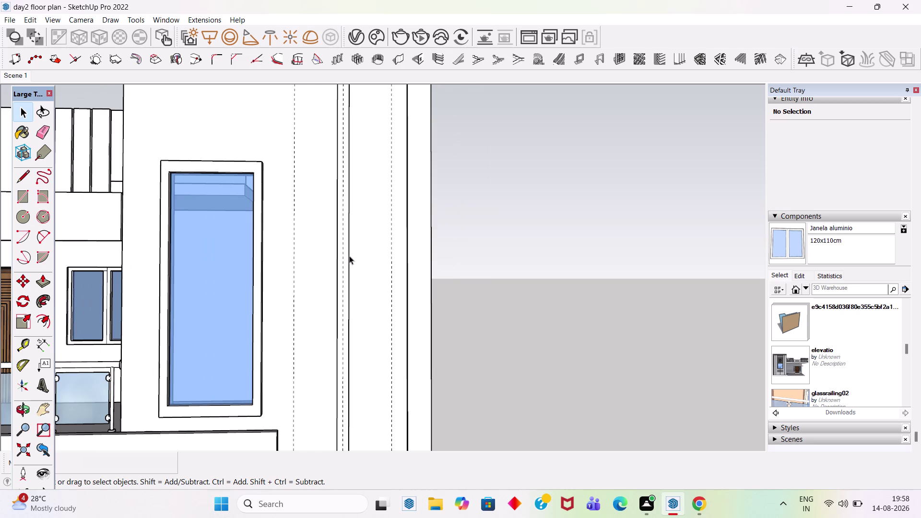
scroll(up, 3)
scroll(down, 3)
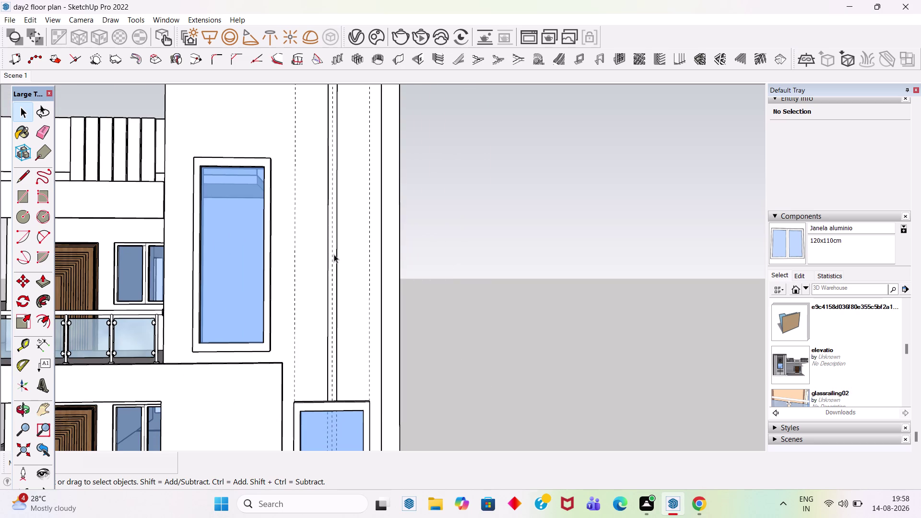
Cancel a stray rectangle, then select the strip's vertical edge and open its context menu.
key(r)
scroll(up, 3)
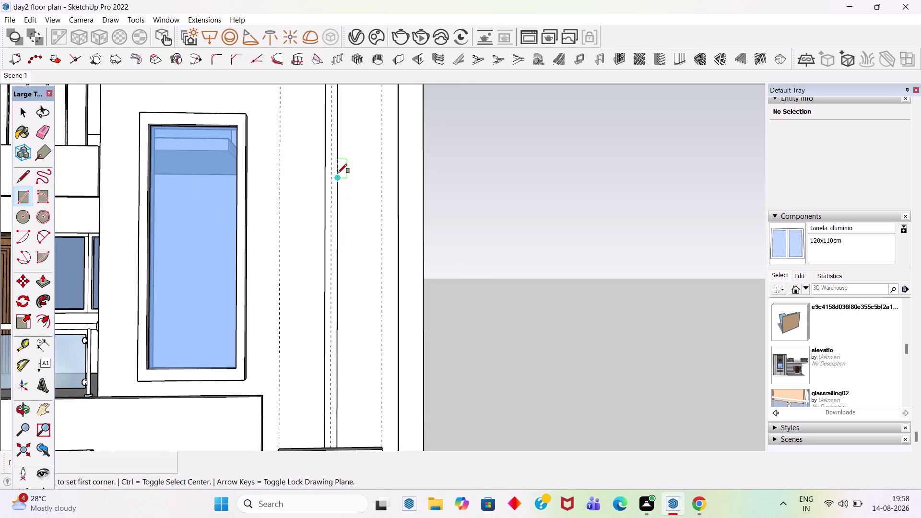
click(338, 175)
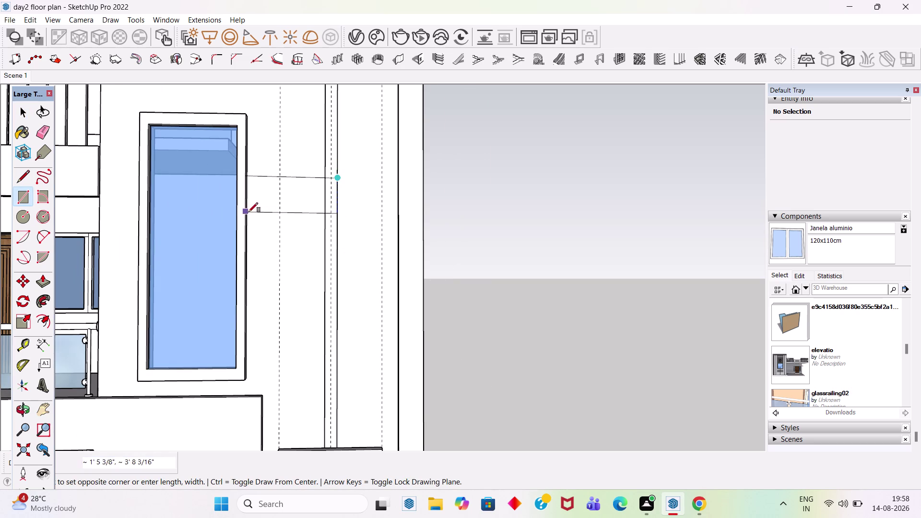
scroll(down, 3)
key(Escape)
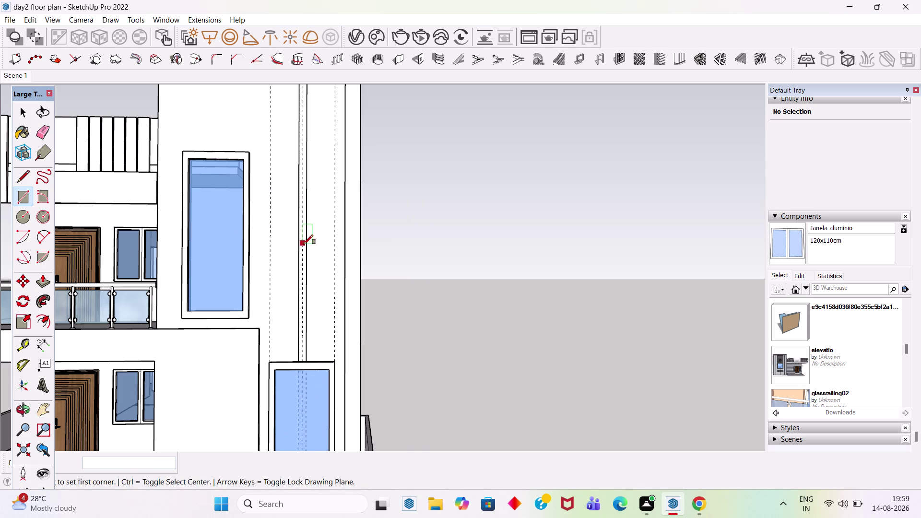
key(space)
scroll(up, 3)
scroll(up, 3)
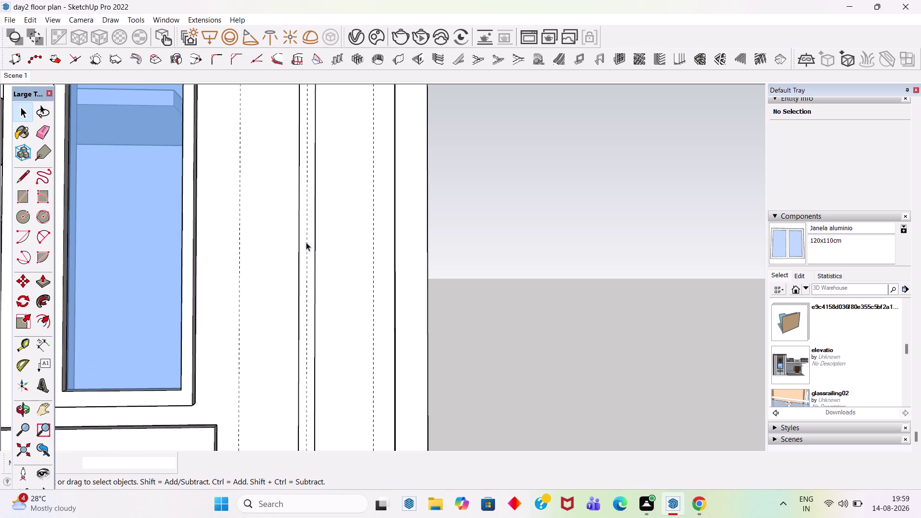
scroll(down, 3)
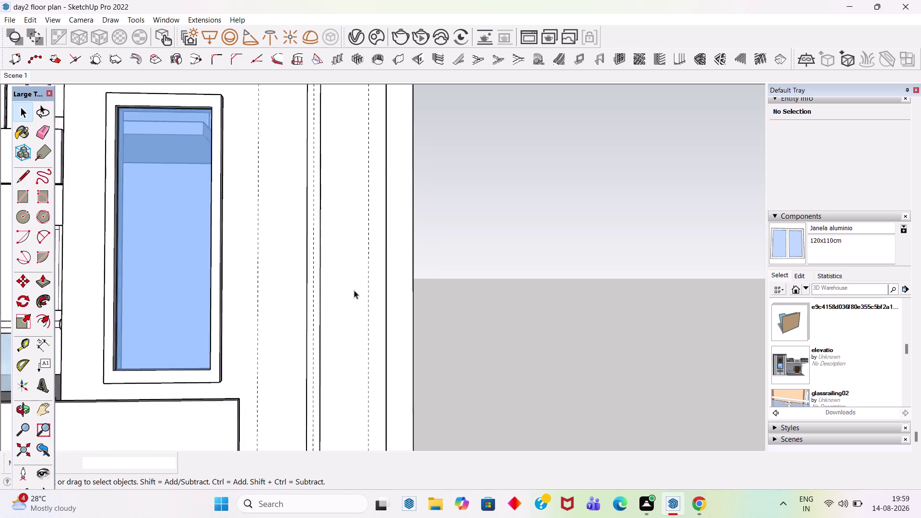
scroll(down, 3)
click(330, 234)
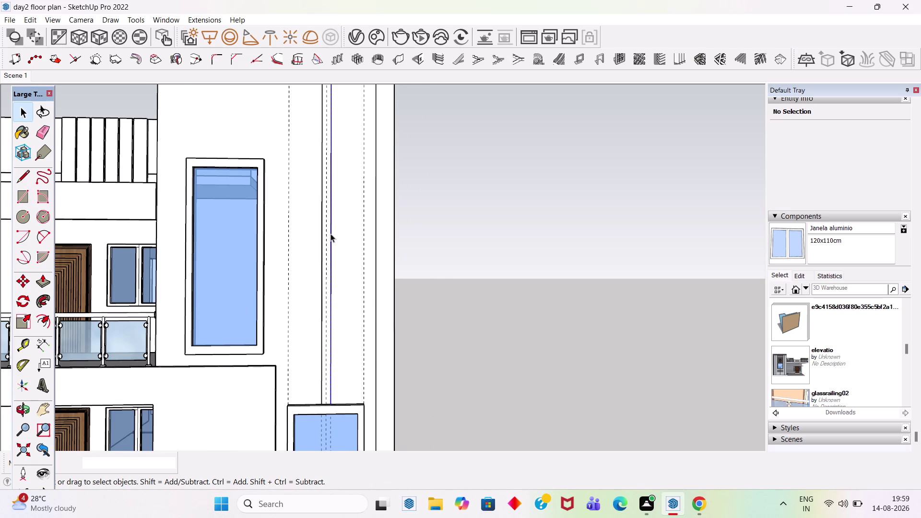
right_click(330, 234)
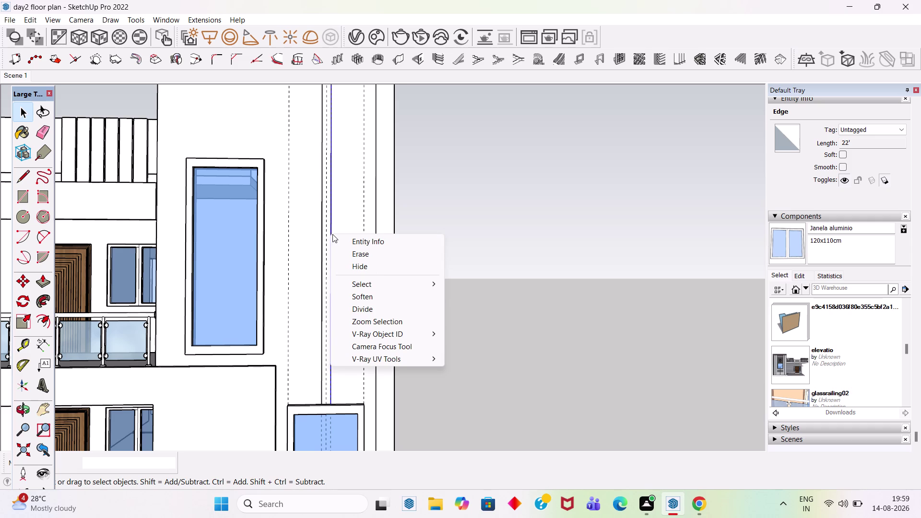
Divide the 22-foot strip edge into four 5' 6" segments.
click(374, 307)
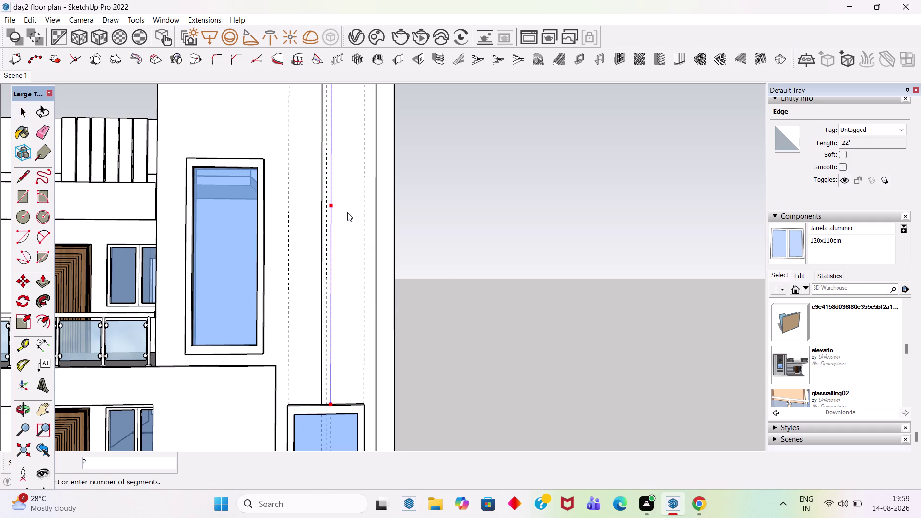
scroll(down, 3)
scroll(down, 3)
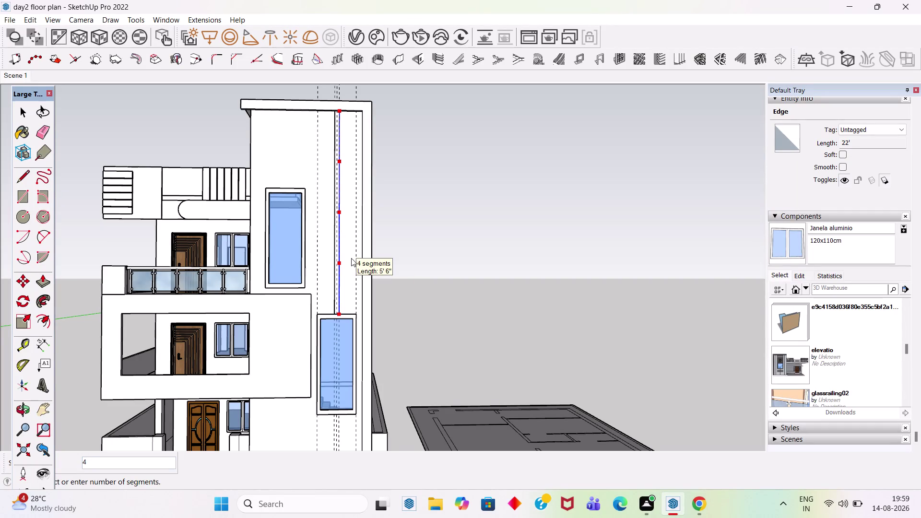
click(352, 258)
scroll(up, 3)
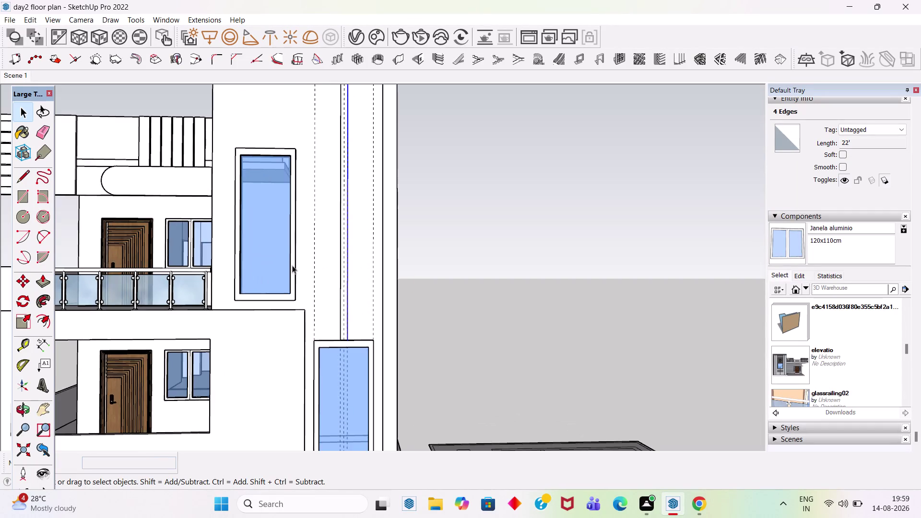
scroll(up, 3)
Draw a short horizontal cross line on the strip at a division point.
key(l)
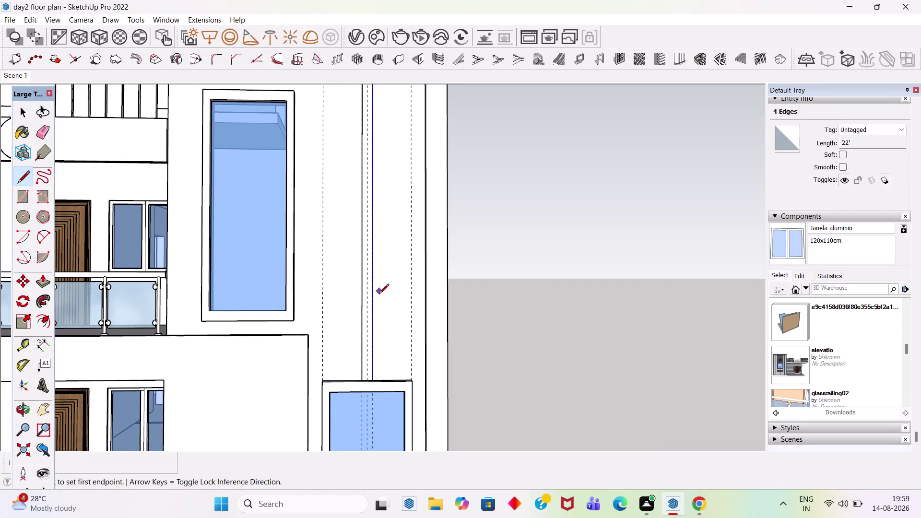
click(371, 264)
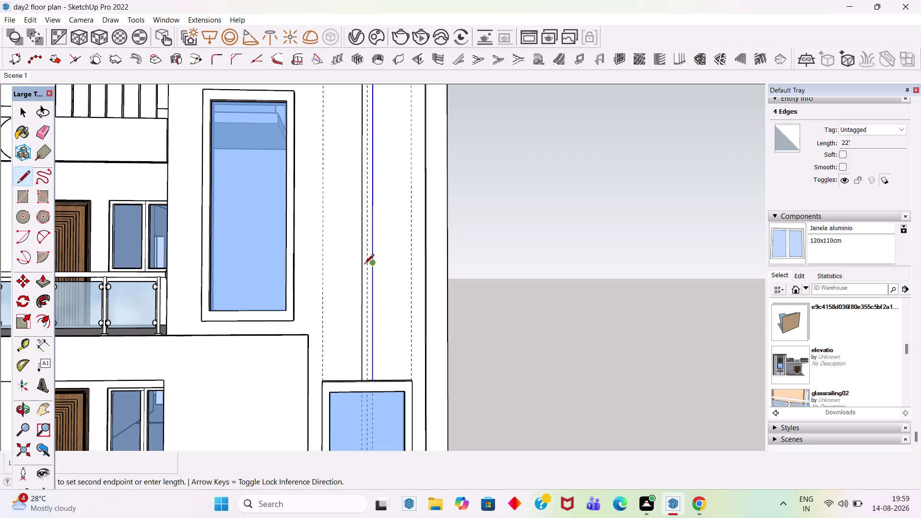
scroll(up, 3)
click(362, 262)
key(space)
scroll(up, 3)
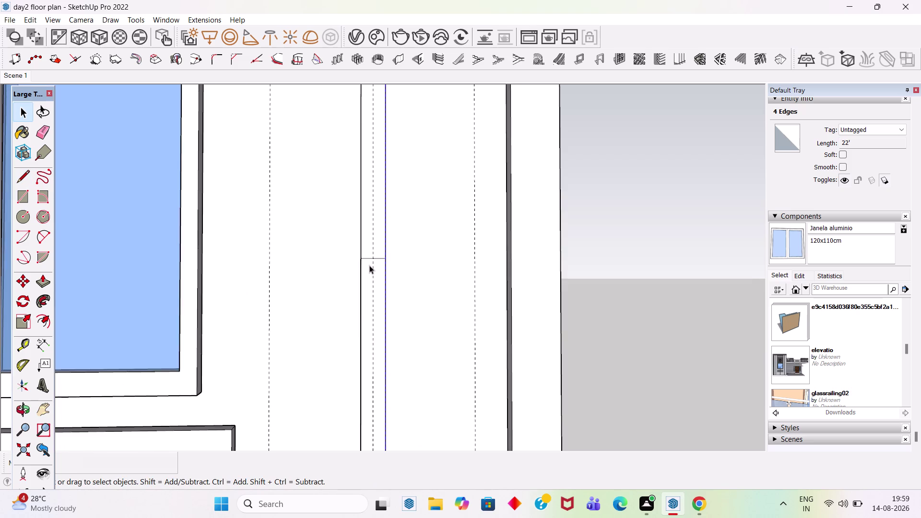
scroll(up, 3)
Place a horizontal guide above the cross line, trying offsets of 6 and 1.
key(t)
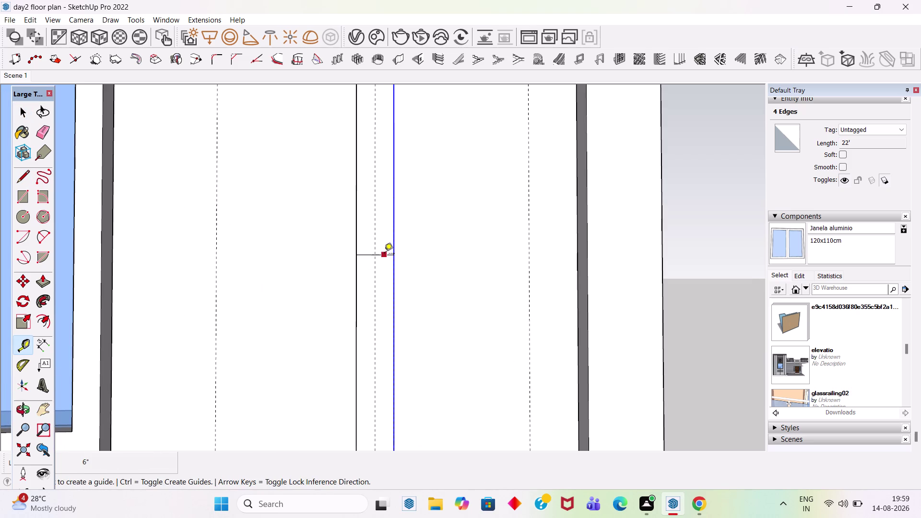
click(384, 254)
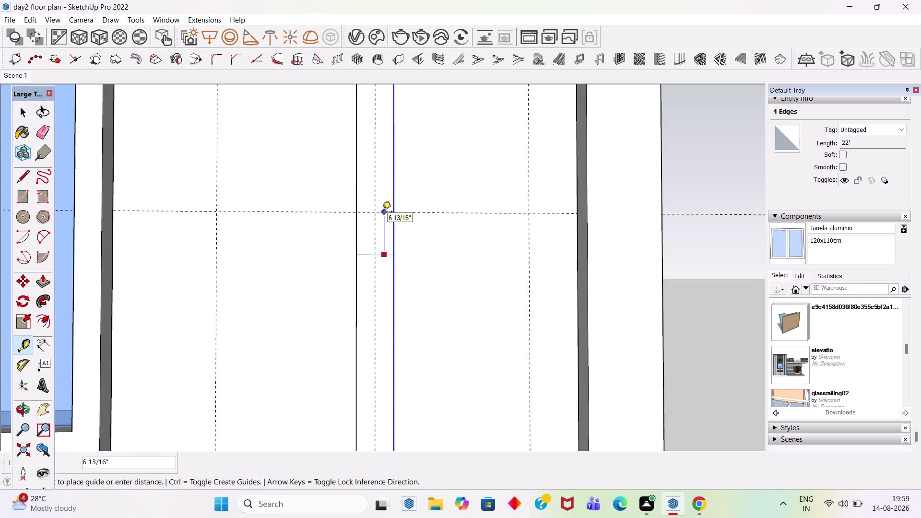
key(6)
key(Return)
drag(424, 216, 430, 222)
key(1)
key(Return)
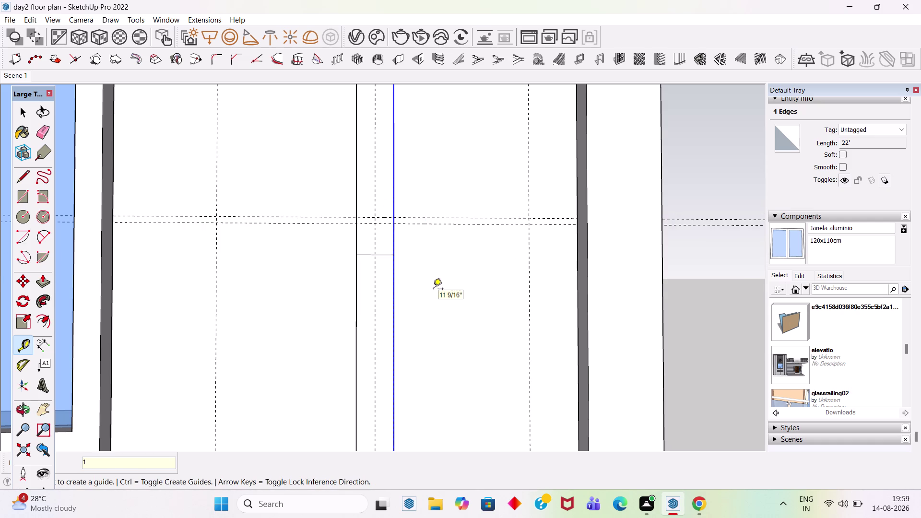
key(ctrl+z)
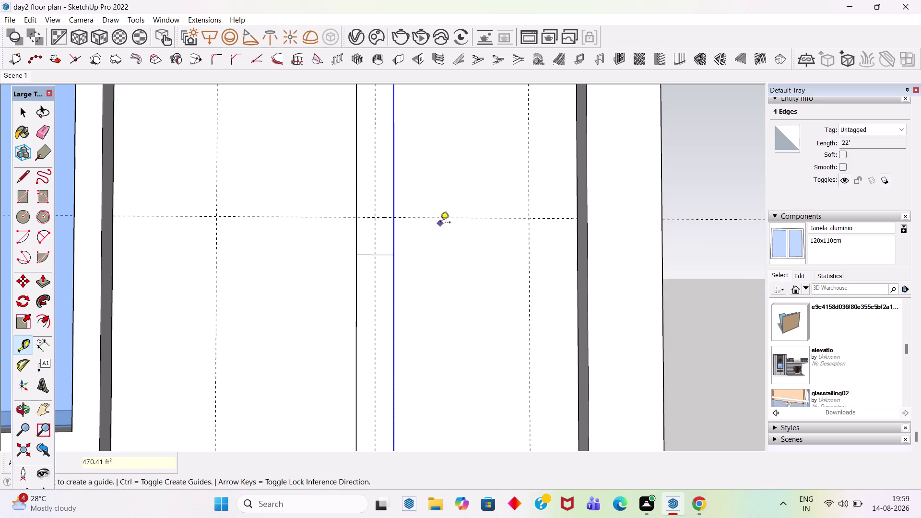
click(440, 217)
key(apostrophe)
key(Return)
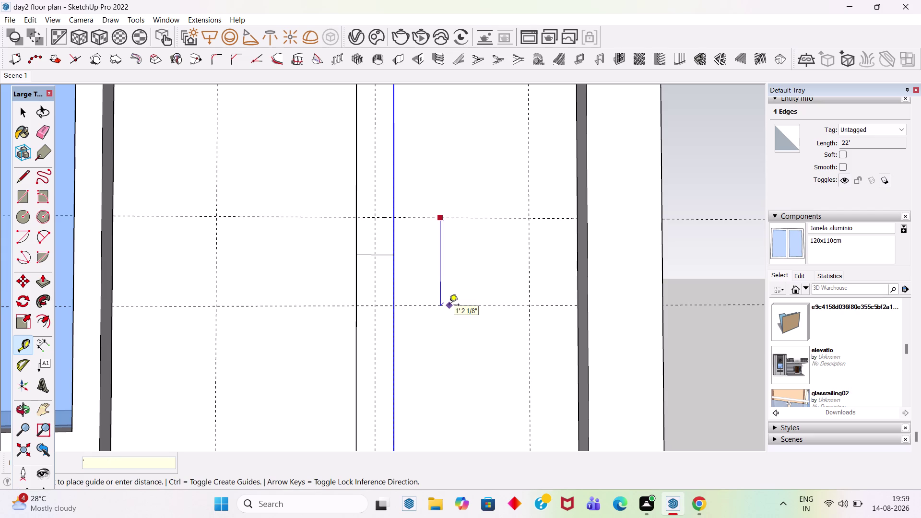
Place a guide one foot below the horizontal guide.
scroll(down, 3)
scroll(down, 3)
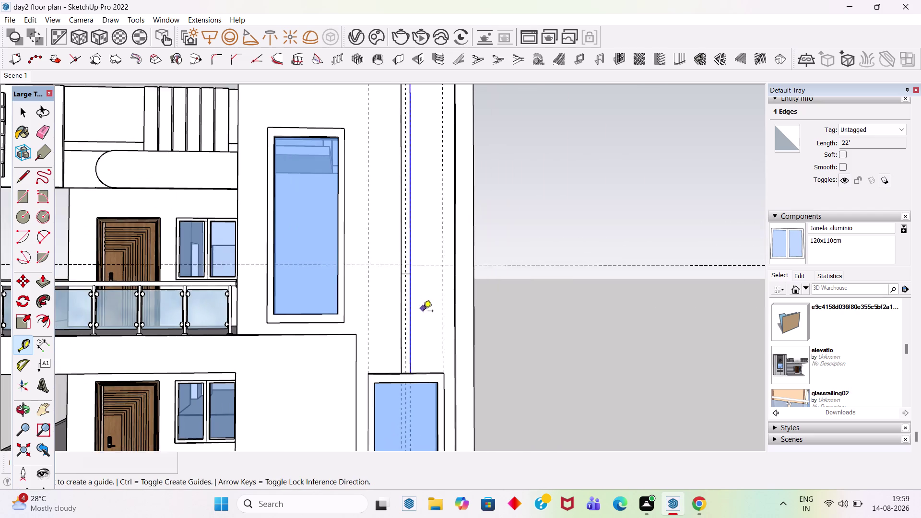
scroll(up, 3)
key(ctrl+z)
drag(410, 269, 410, 258)
scroll(up, 3)
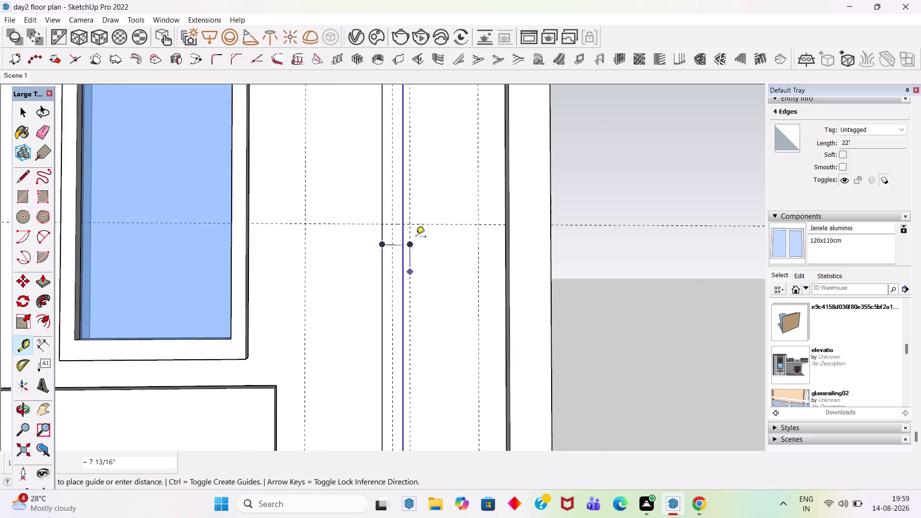
scroll(up, 3)
key(Escape)
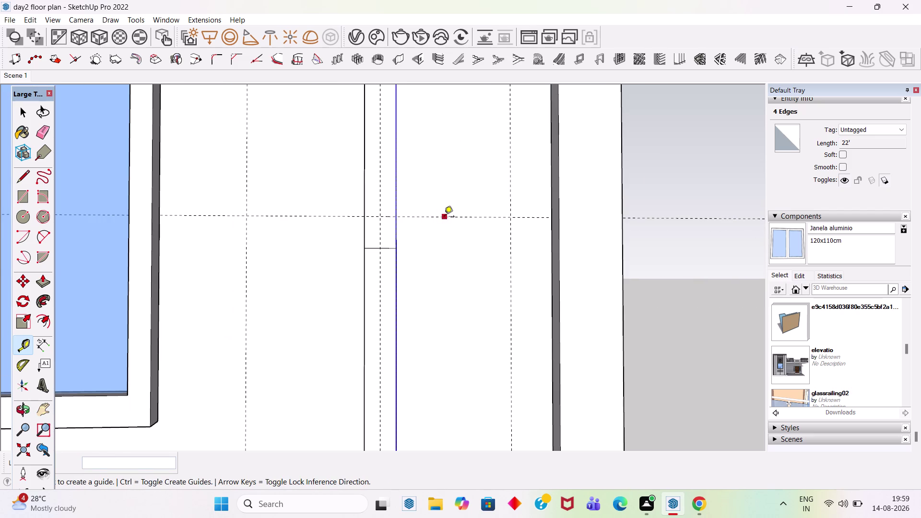
click(444, 217)
text(1')
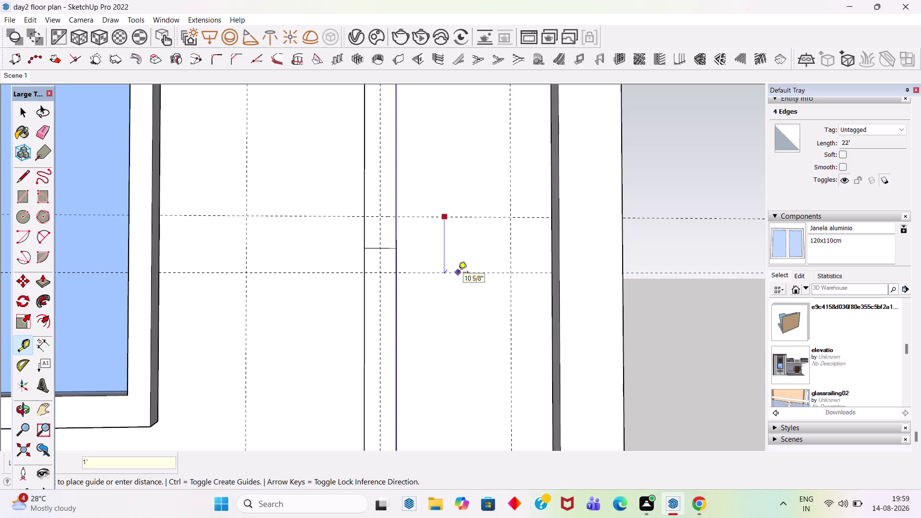
key(Return)
scroll(up, 3)
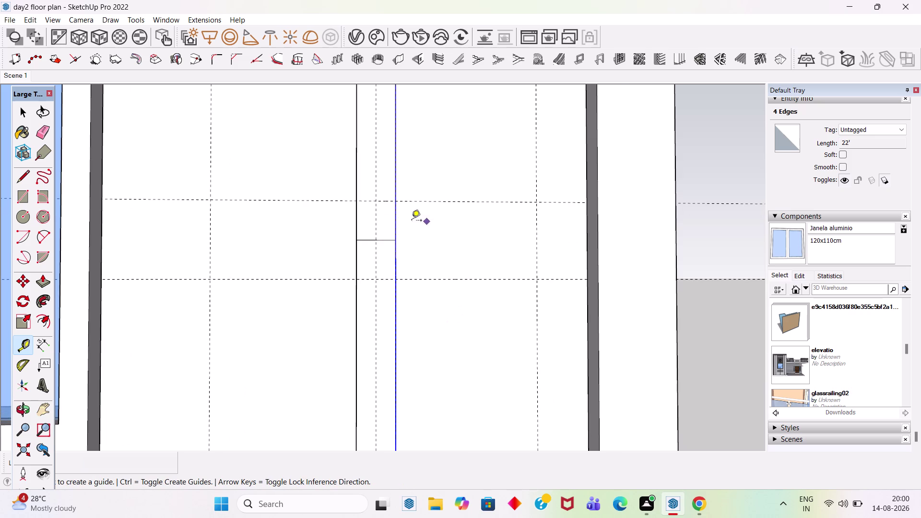
Offset a side guide 6 from the strip edge, undoing extra attempts.
click(396, 223)
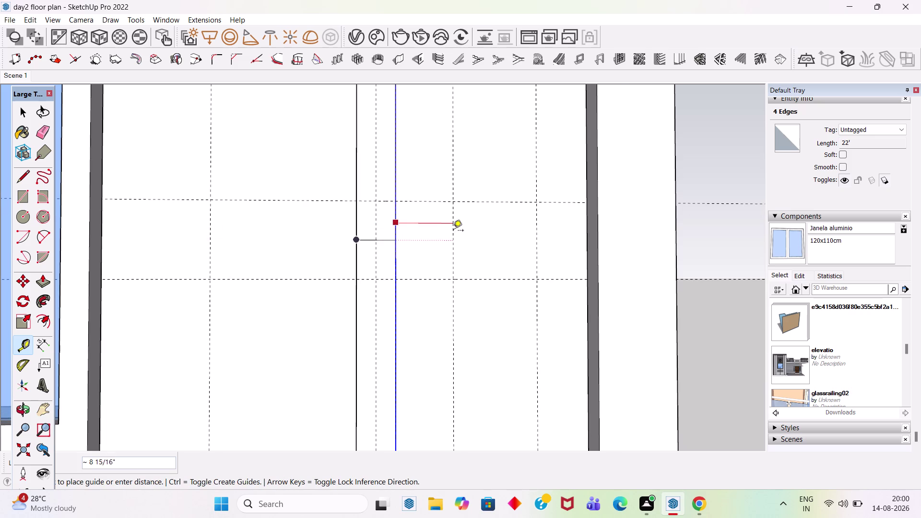
key(6)
key(Return)
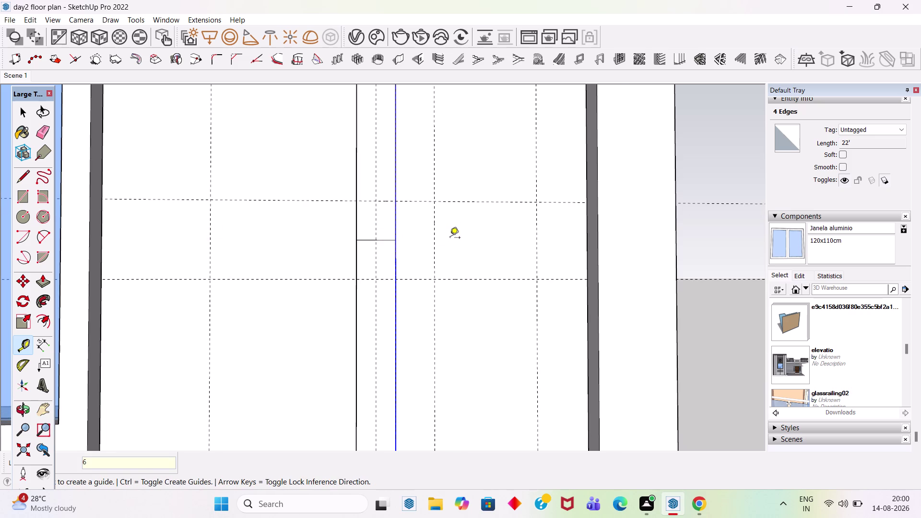
click(436, 242)
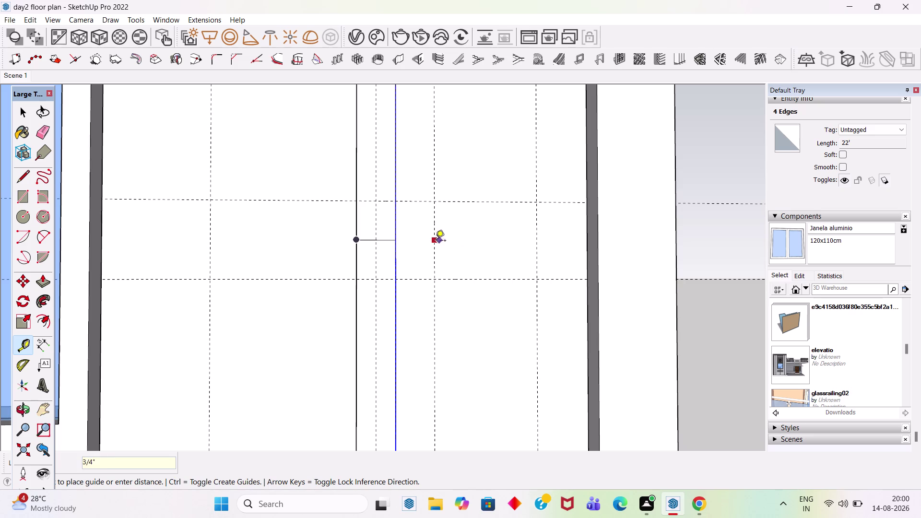
click(436, 221)
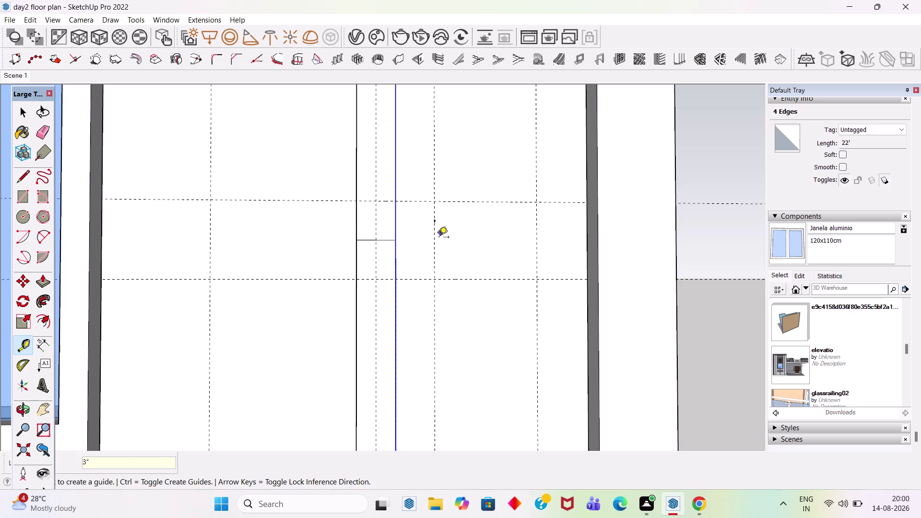
key(ctrl+z)
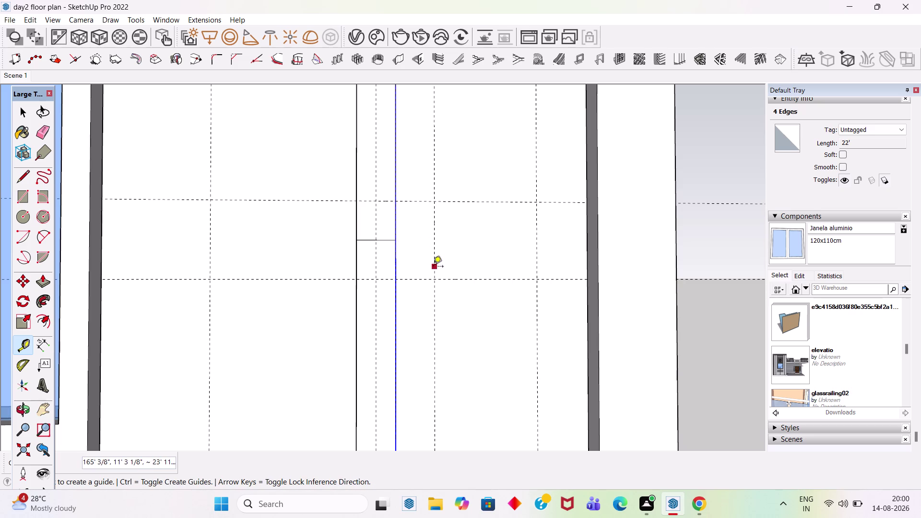
click(433, 267)
key(1)
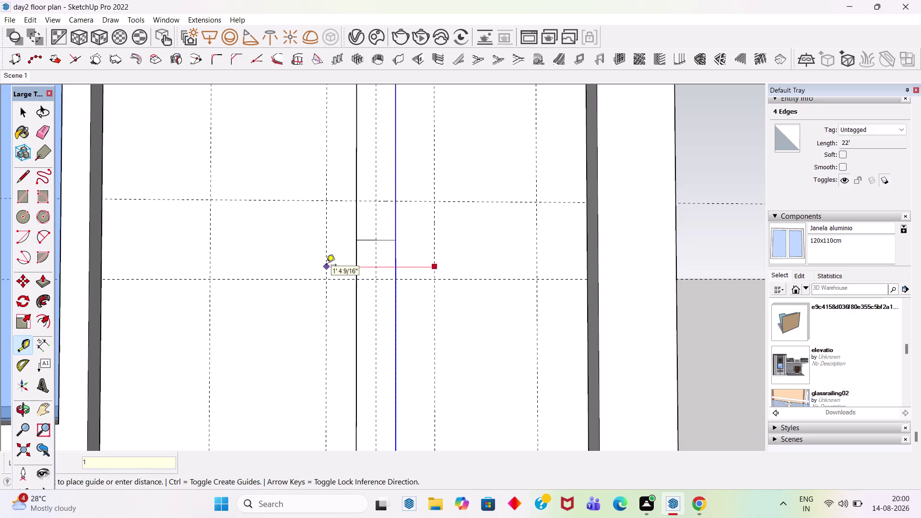
key(Return)
key(ctrl+z)
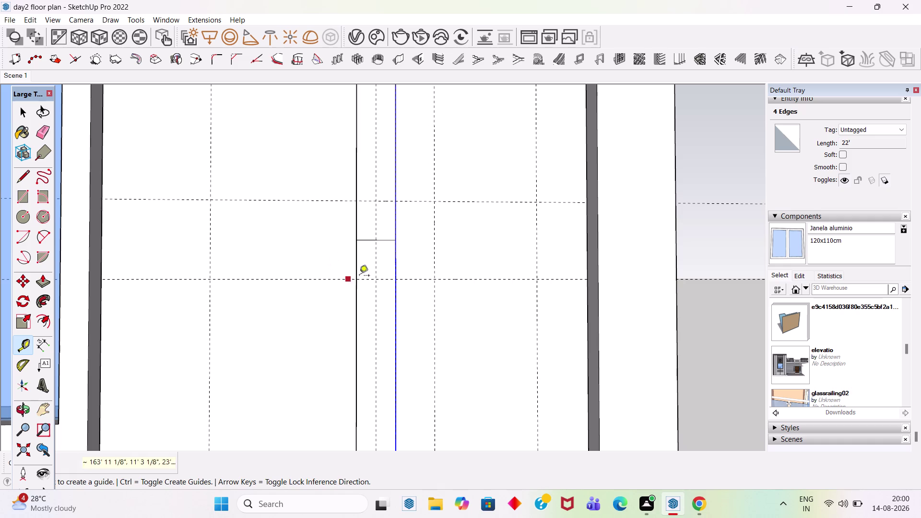
Place a vertical guide one foot to the left, after an invalid length entry.
click(434, 255)
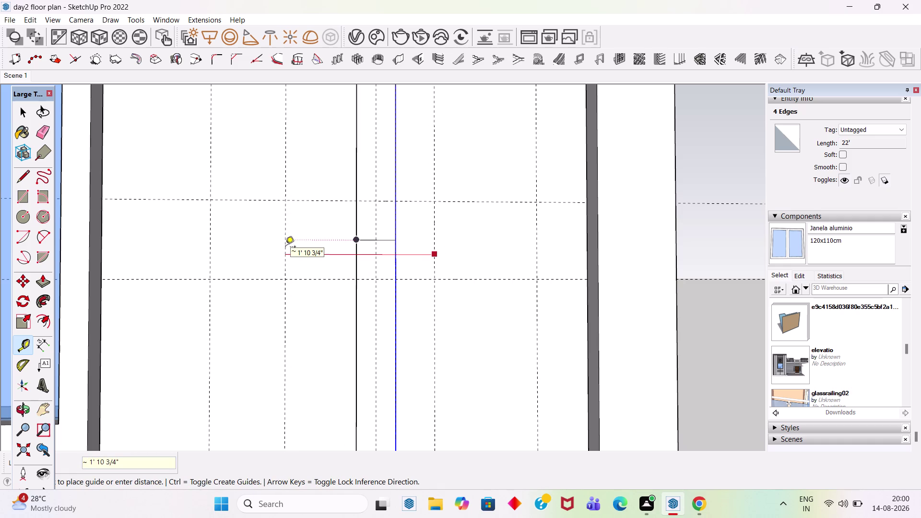
text(1;)
key(Return)
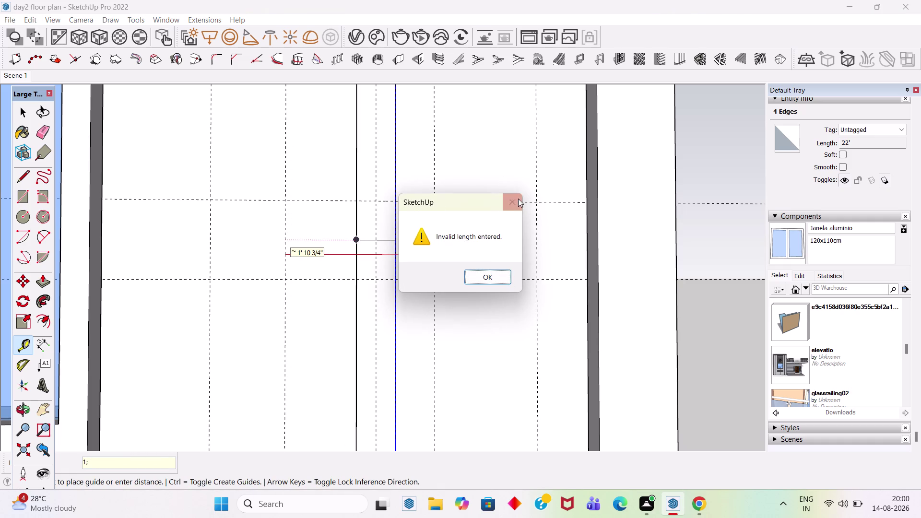
click(517, 204)
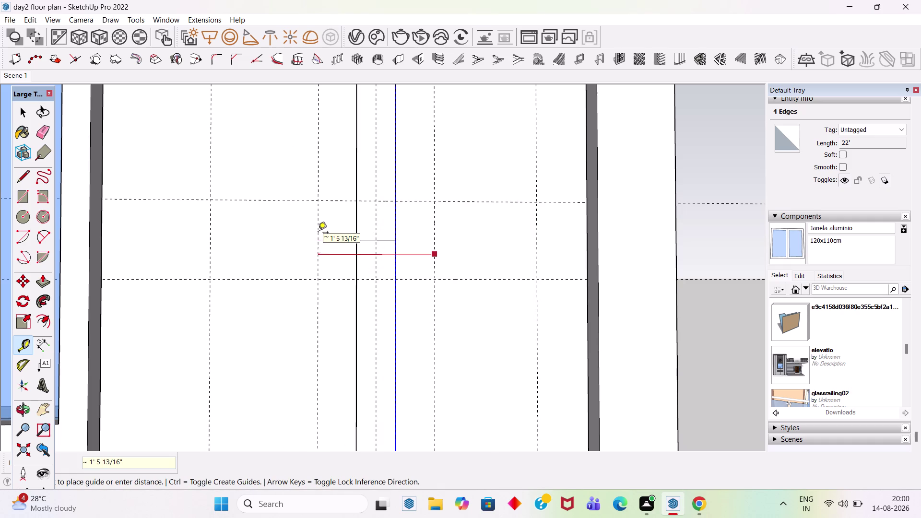
text(1')
key(Return)
scroll(down, 3)
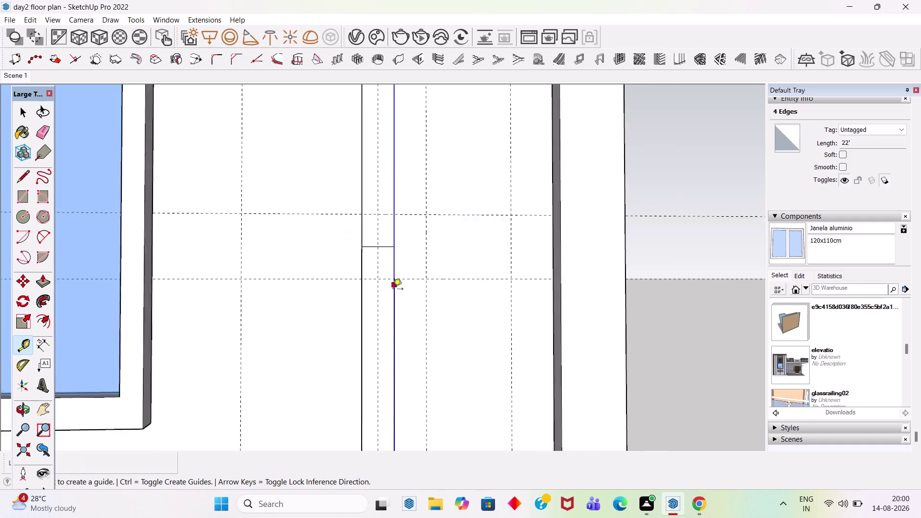
scroll(up, 3)
scroll(up, 3)
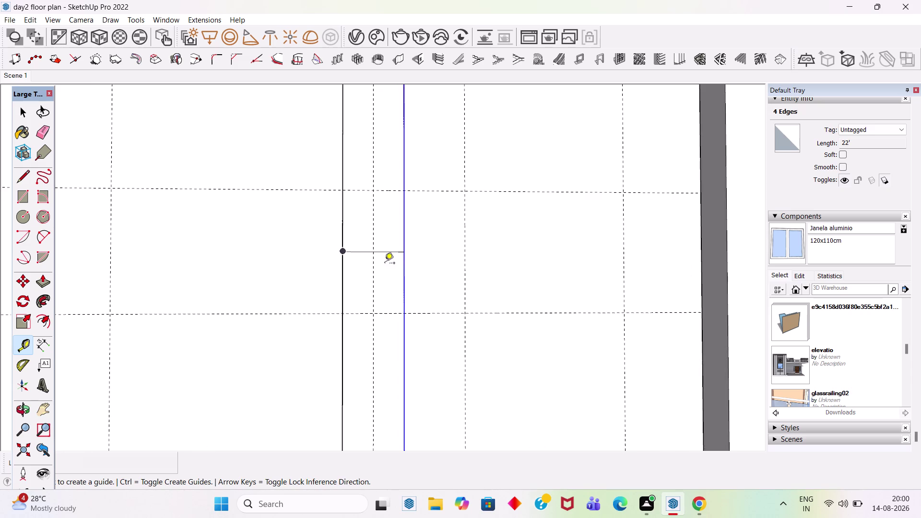
key(space)
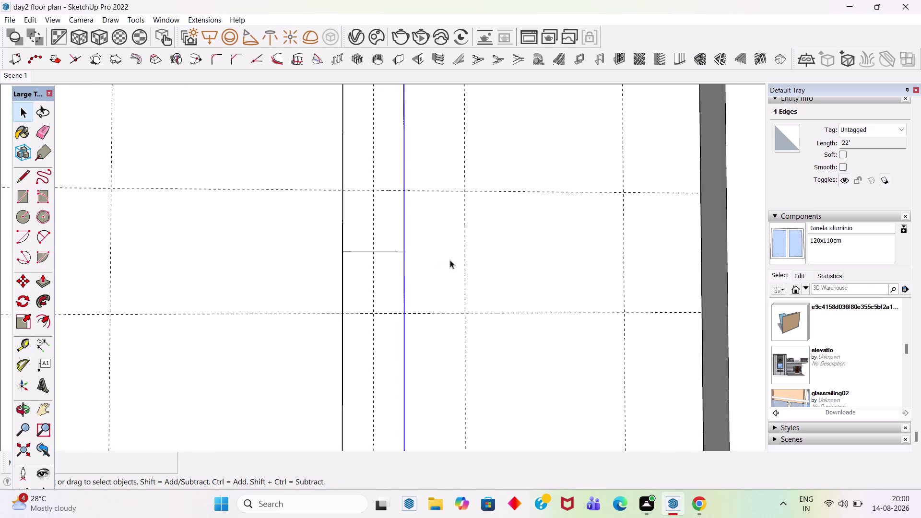
Add another guide offset 6 from the strip's left edge.
key(t)
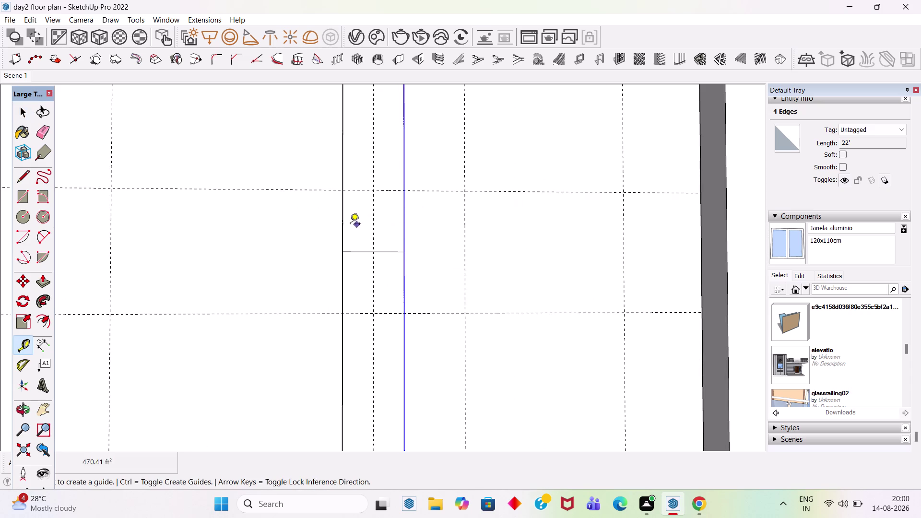
click(343, 224)
key(6)
key(Return)
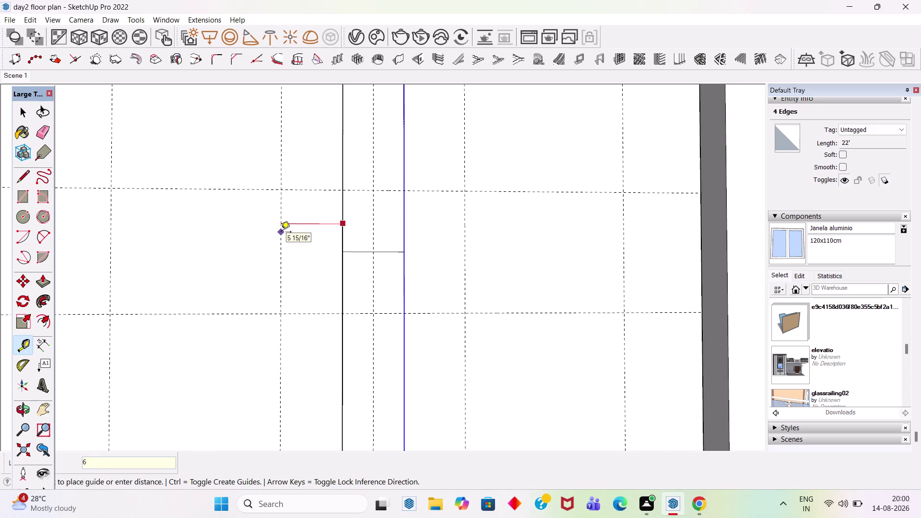
key(space)
Draw the bracket rectangle over the strip at the division point.
key(r)
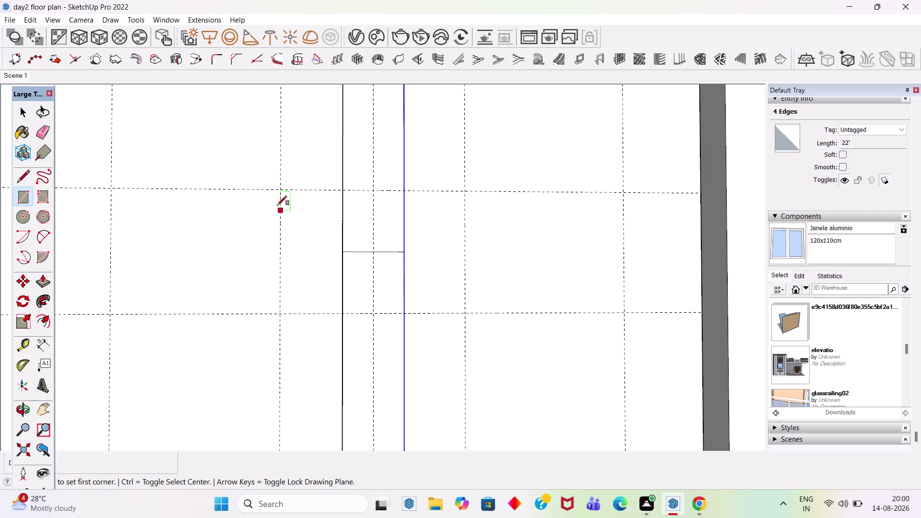
click(284, 189)
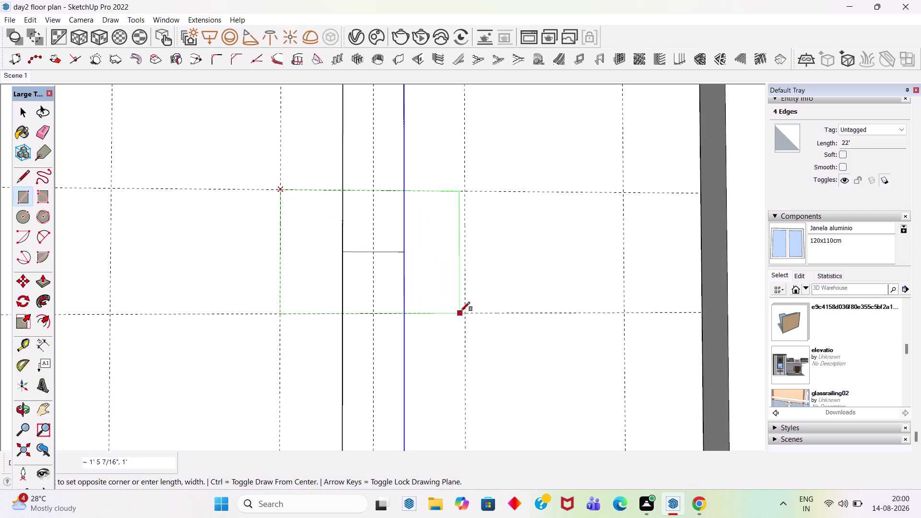
click(463, 312)
key(space)
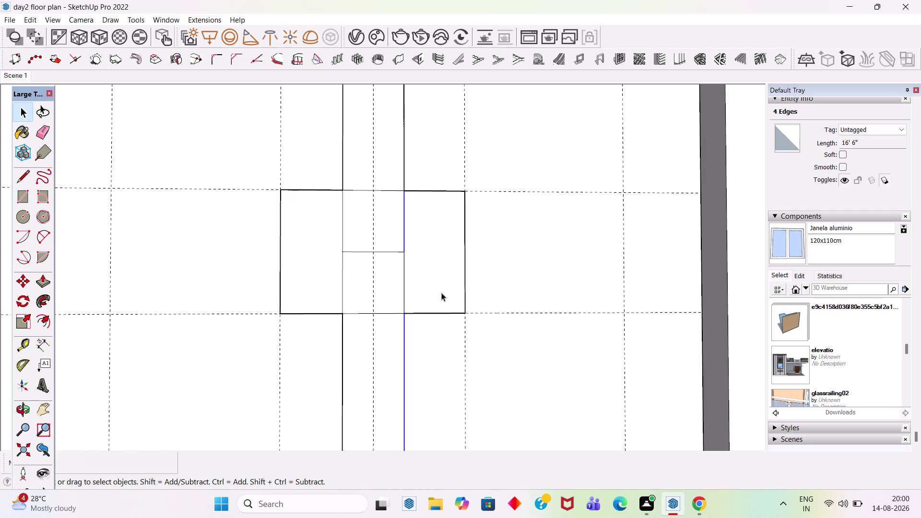
scroll(down, 3)
scroll(down, 3)
scroll(up, 3)
scroll(up, 3)
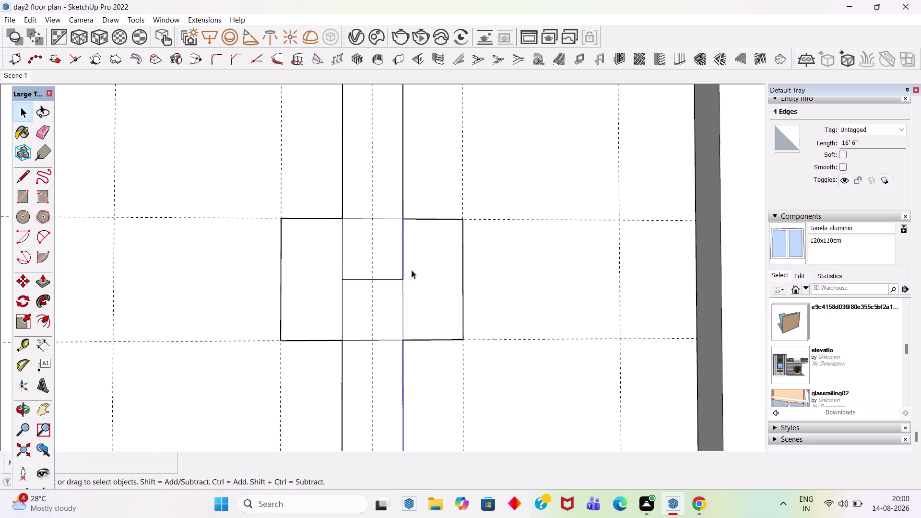
click(441, 280)
Erase the five strip lines crossing inside the rectangle.
key(e)
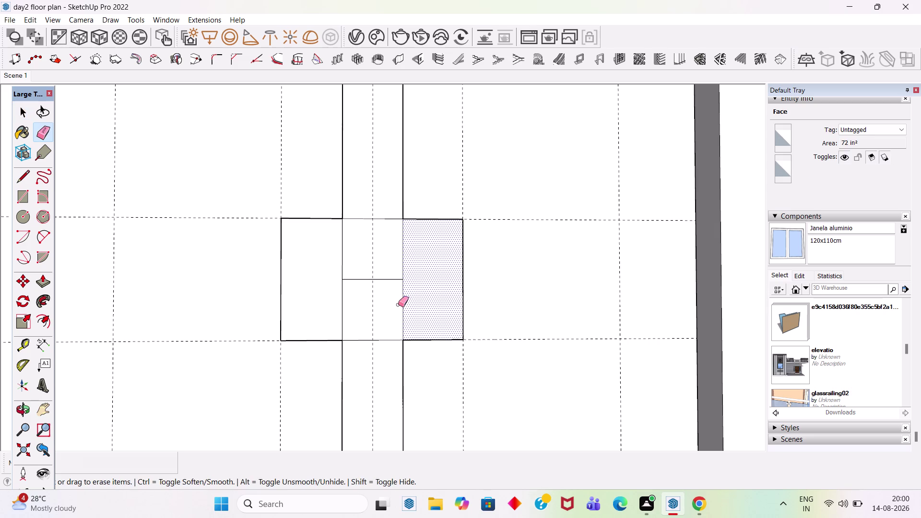
click(401, 304)
click(402, 290)
click(394, 280)
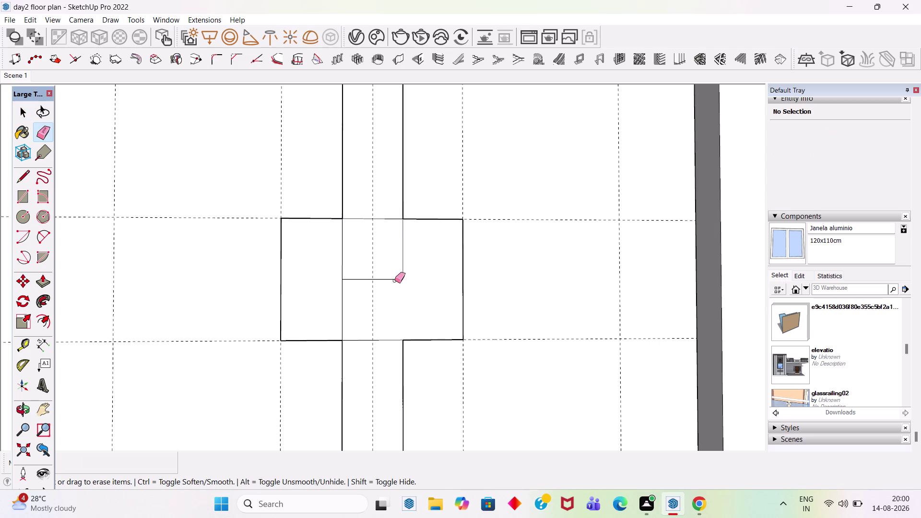
click(403, 258)
click(344, 250)
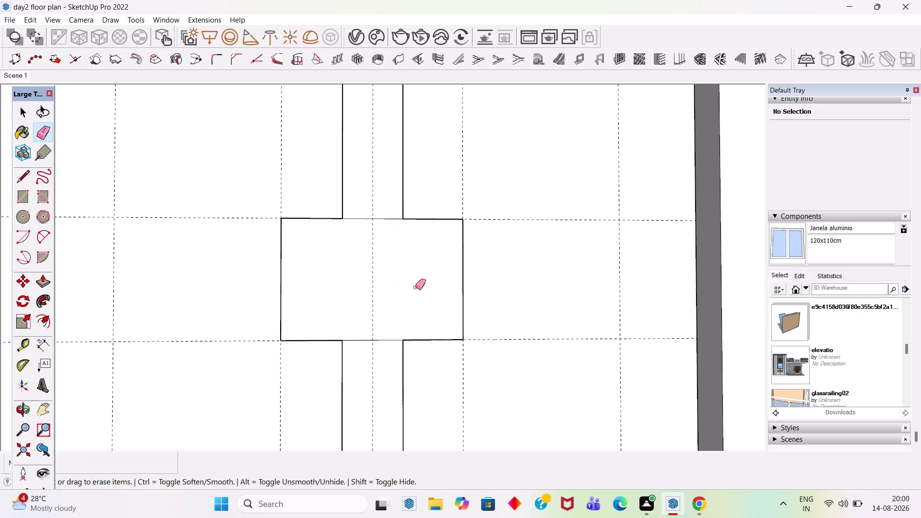
key(space)
Offset the rectangle inward by 2 and select the whole bracket frame.
key(f)
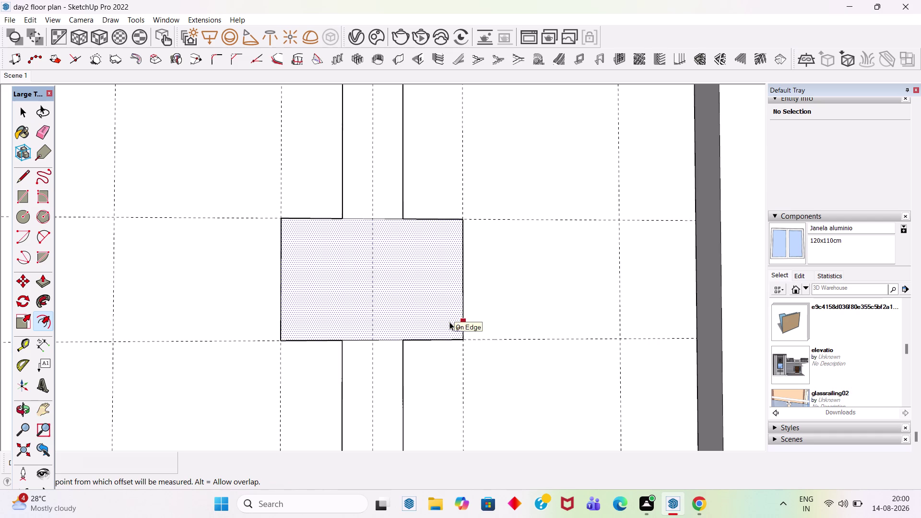
click(449, 322)
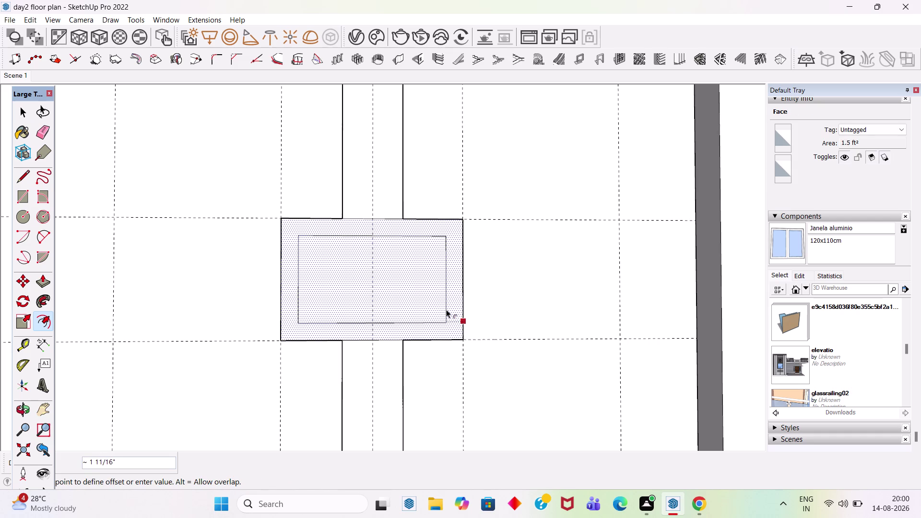
scroll(down, 3)
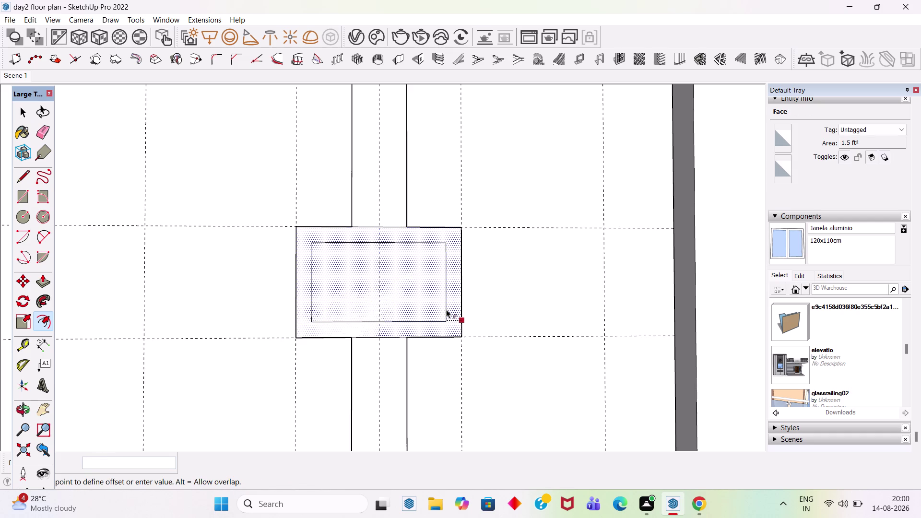
key(2)
key(Return)
key(space)
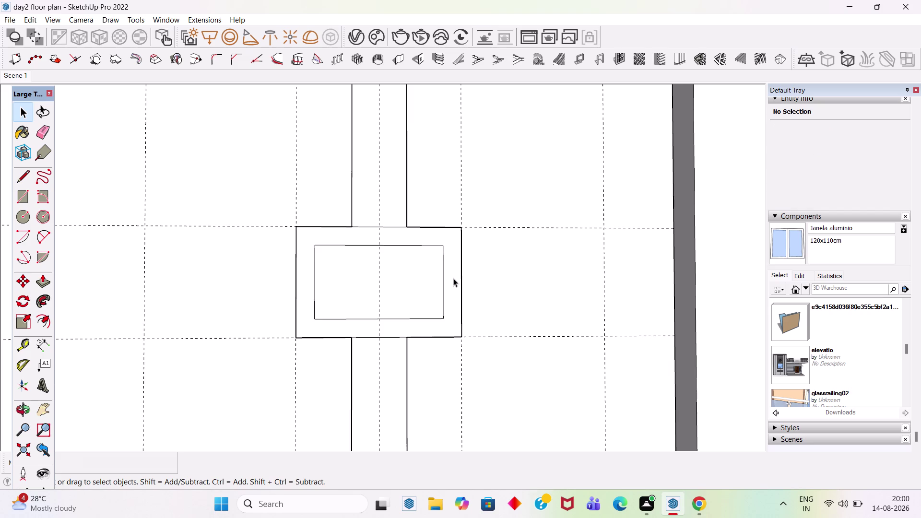
double_click(453, 279)
Move-copy the first bracket frame up the pilaster strip and array it with *2.
key(m)
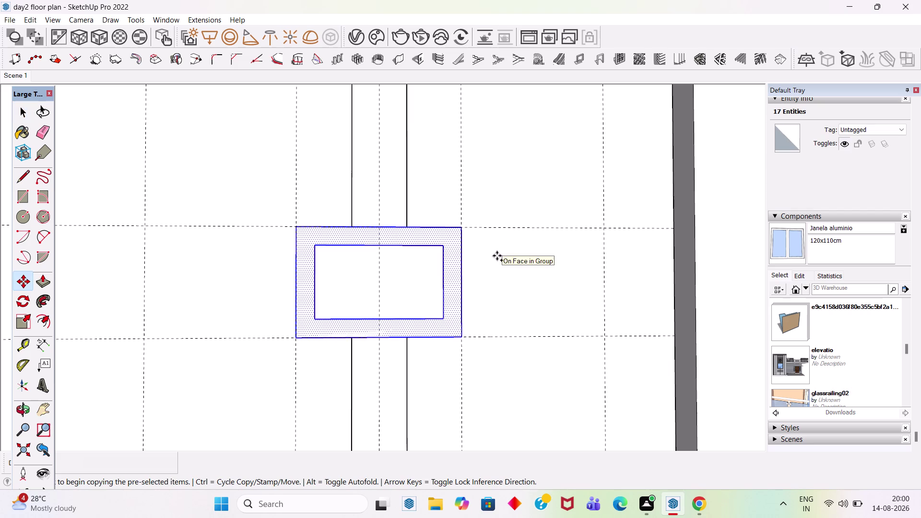
click(460, 283)
scroll(down, 3)
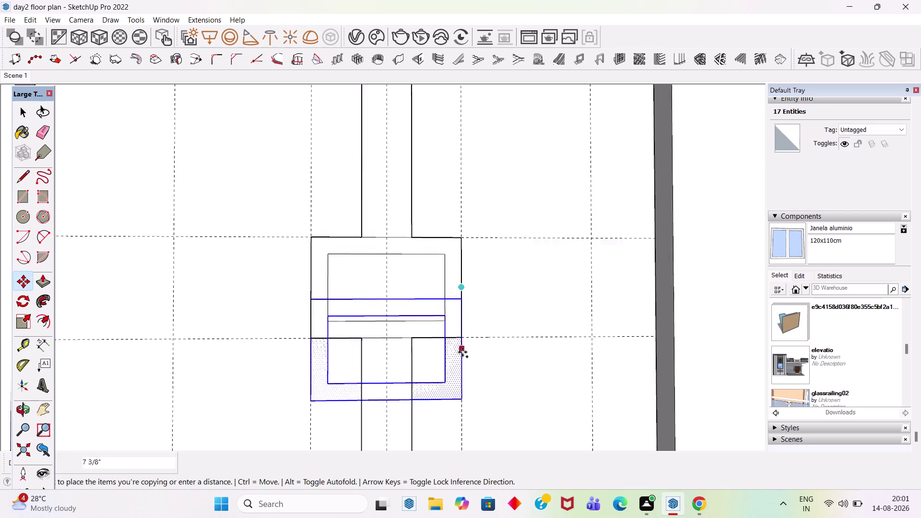
scroll(down, 3)
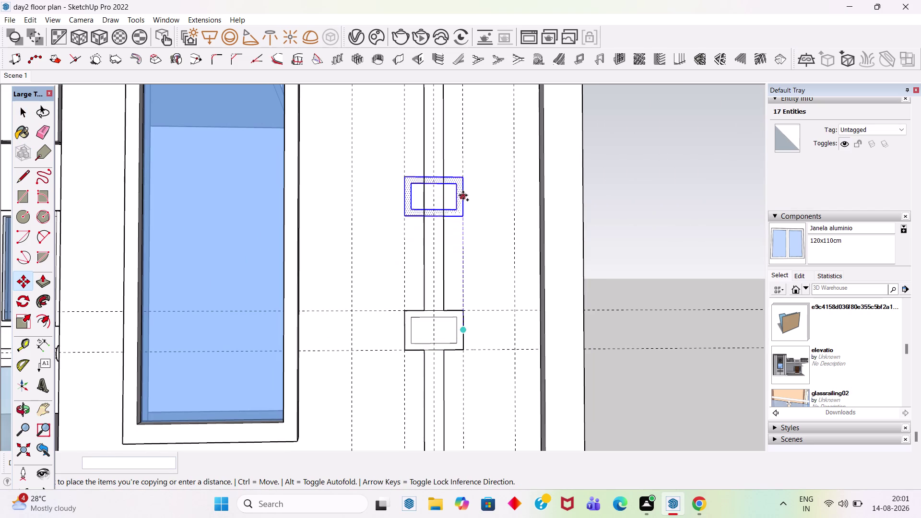
scroll(up, 3)
scroll(up, 3)
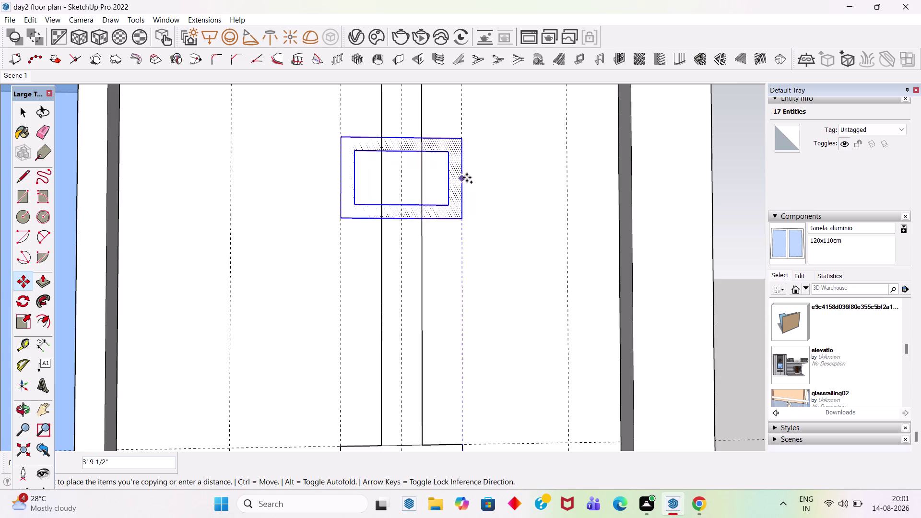
scroll(up, 3)
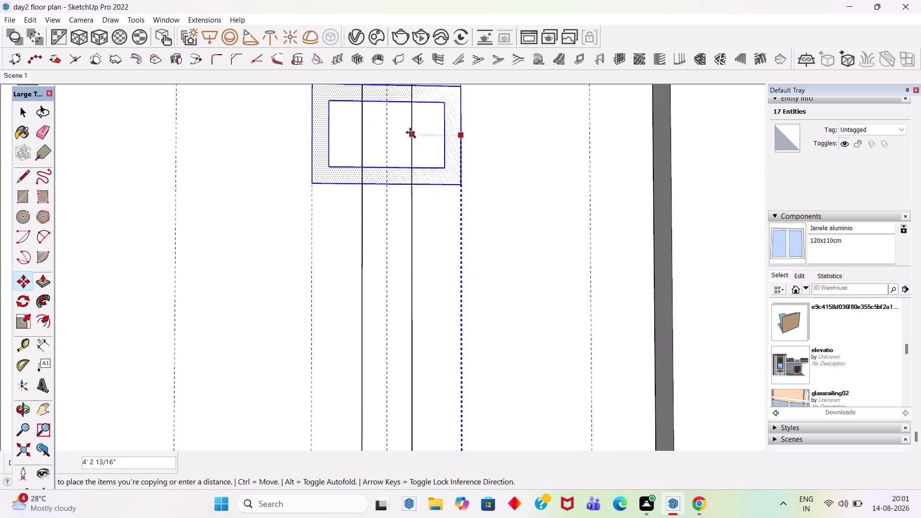
scroll(down, 3)
scroll(down, 3)
scroll(down, 3)
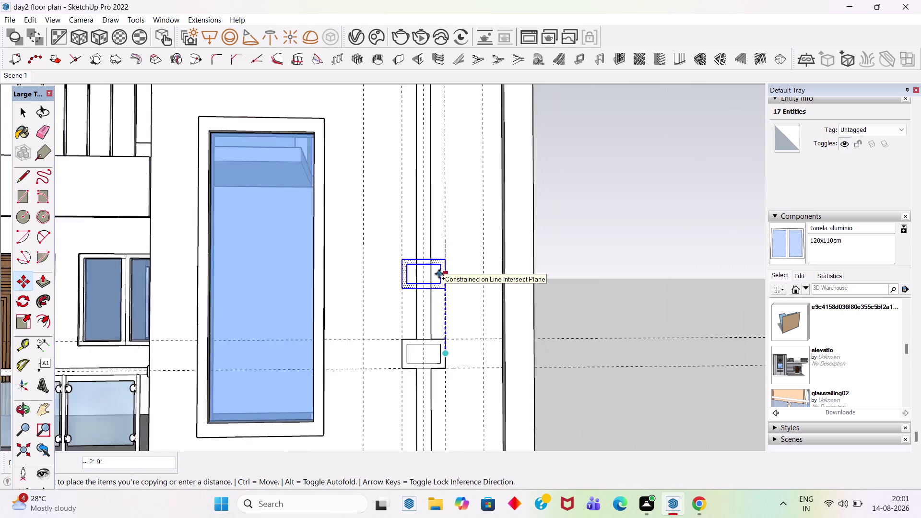
scroll(down, 3)
scroll(down, 3)
scroll(up, 3)
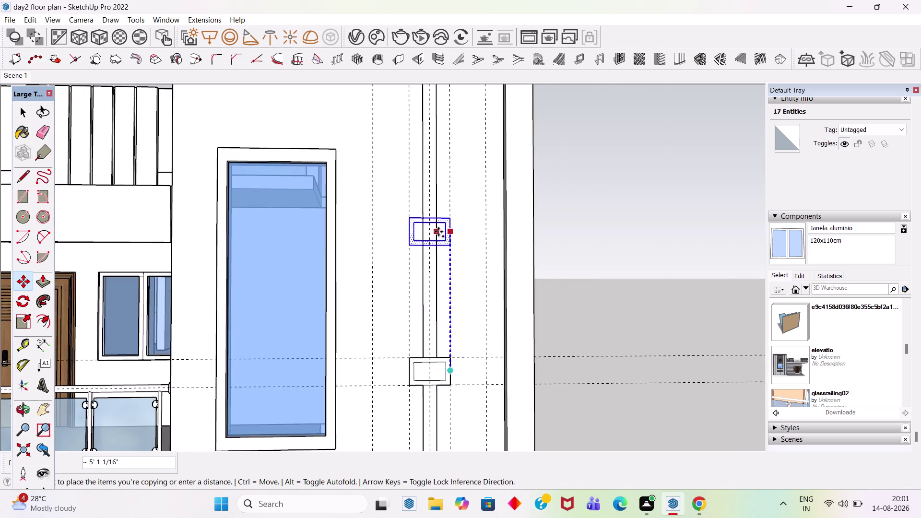
scroll(up, 3)
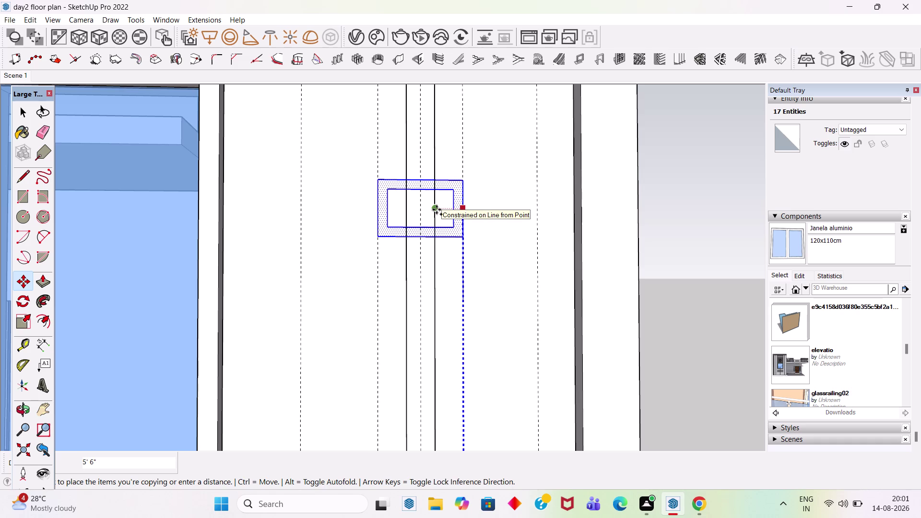
click(437, 209)
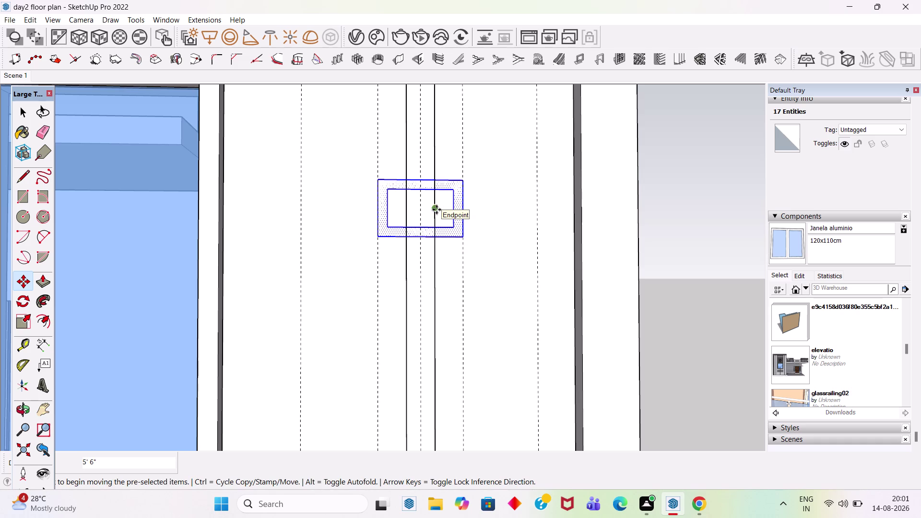
text(*2)
key(Return)
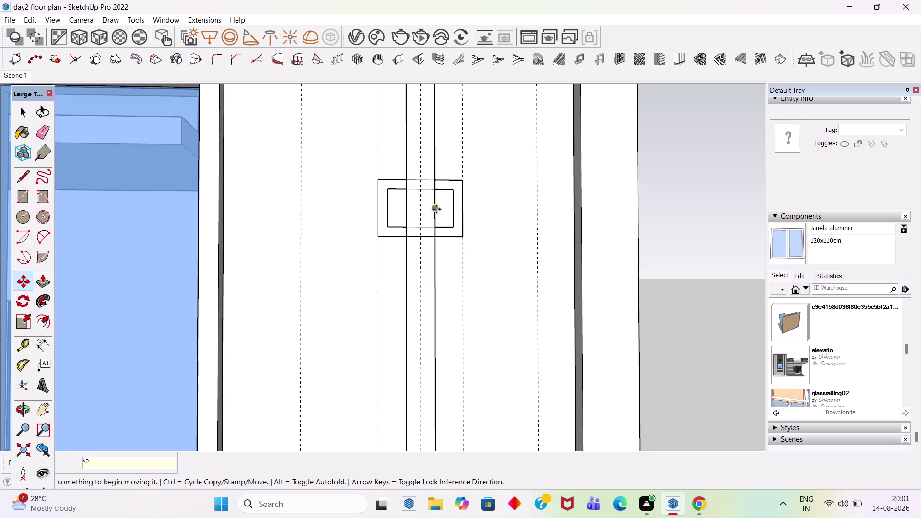
scroll(down, 3)
scroll(down, 3)
scroll(down, 3)
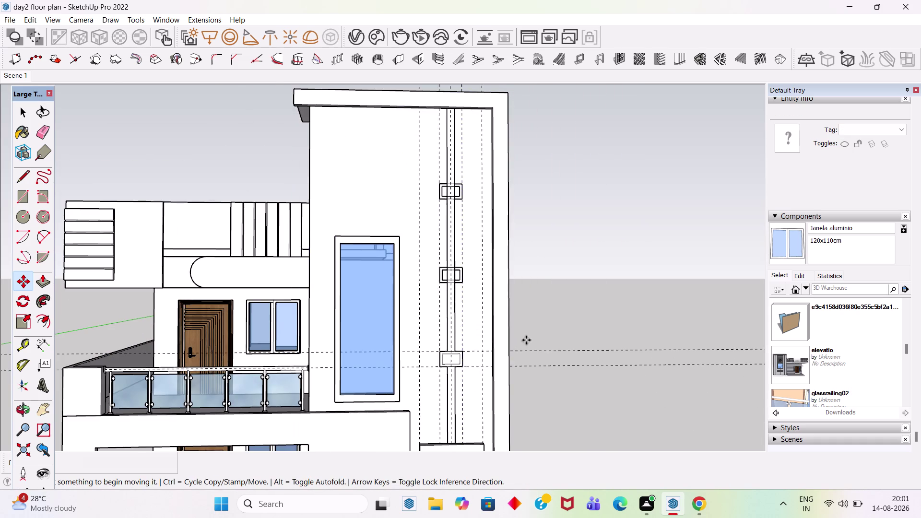
scroll(down, 3)
scroll(up, 3)
scroll(up, 3)
key(space)
scroll(up, 3)
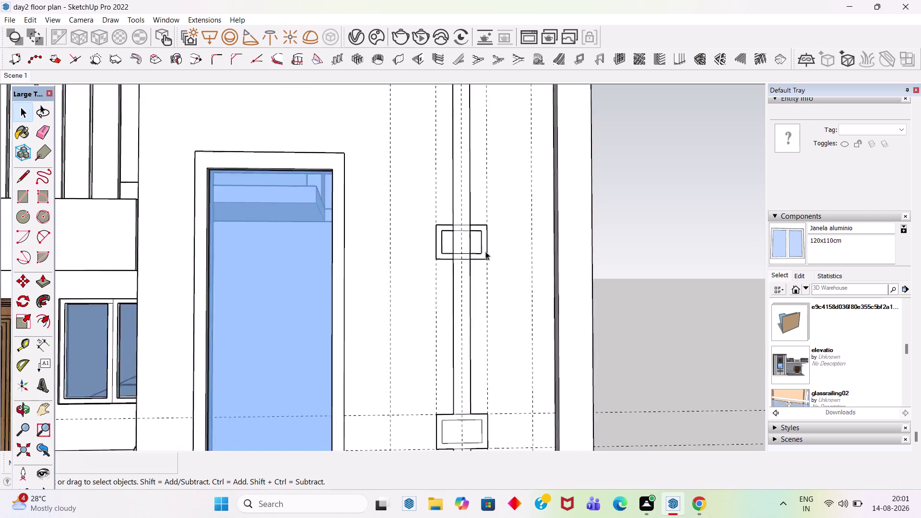
Clear the selection and inspect the frame's outer ring and inner faces.
scroll(up, 3)
scroll(up, 3)
click(493, 243)
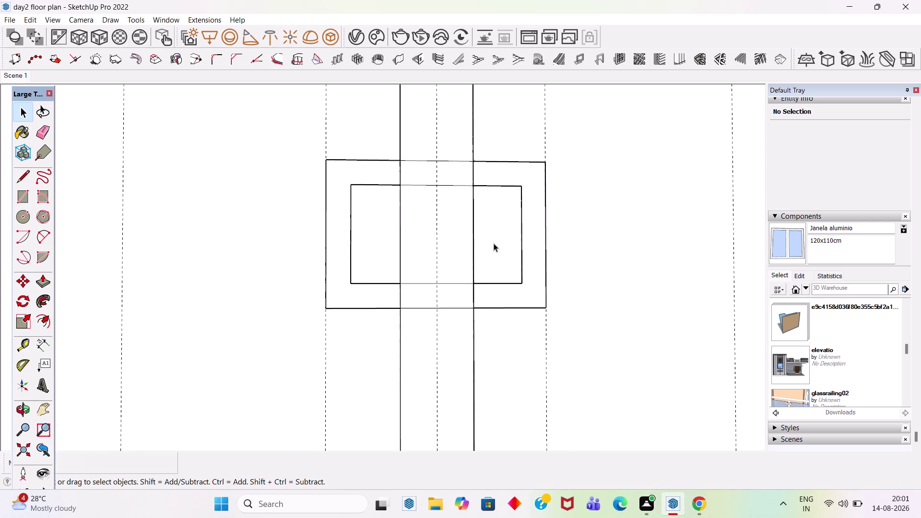
scroll(down, 3)
click(512, 205)
scroll(up, 3)
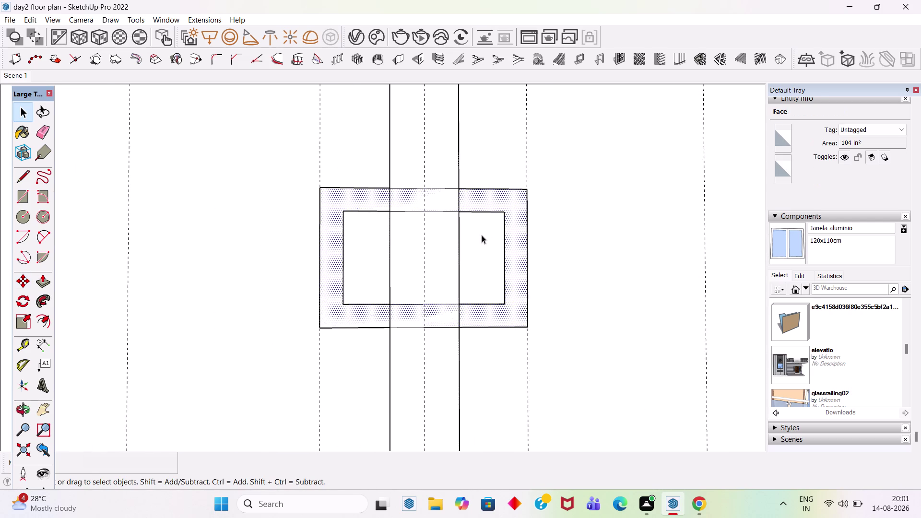
scroll(up, 3)
click(432, 244)
scroll(up, 3)
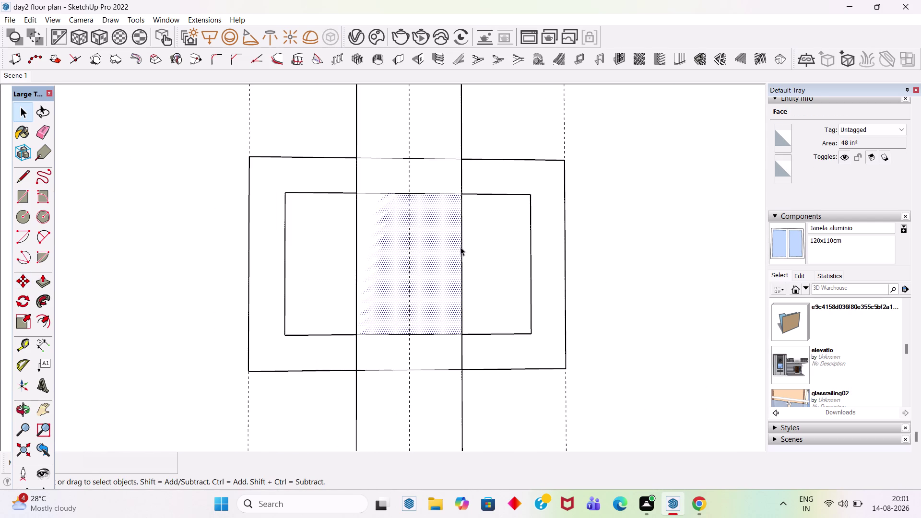
Erase the strip lines crossing the lower frame's inner rectangle.
key(e)
click(461, 246)
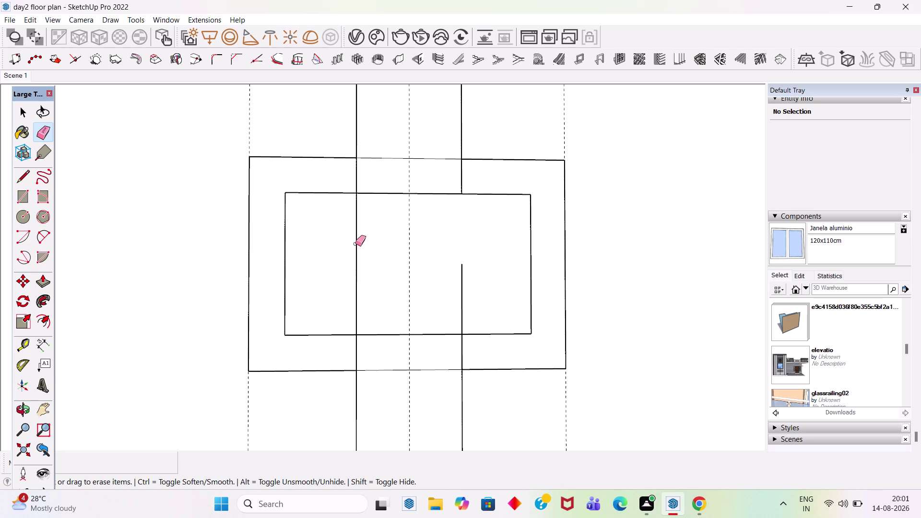
click(355, 244)
click(355, 243)
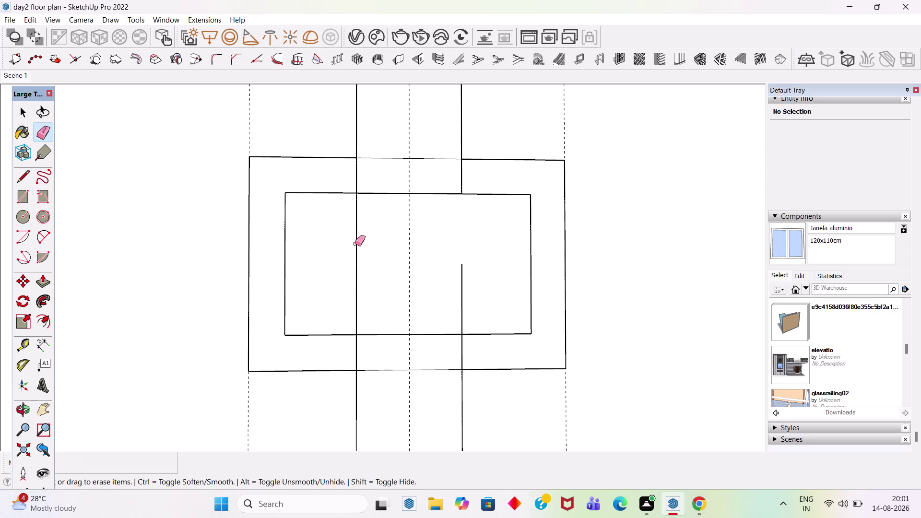
click(357, 238)
click(463, 285)
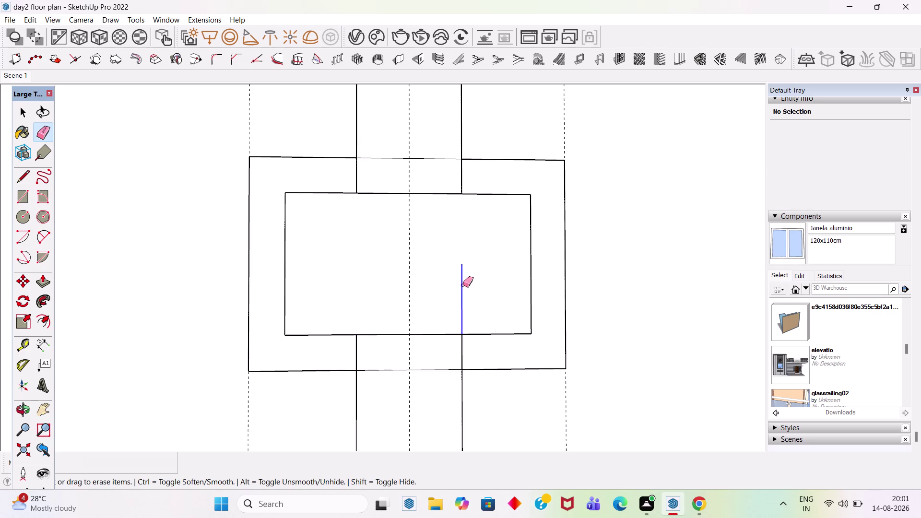
scroll(down, 3)
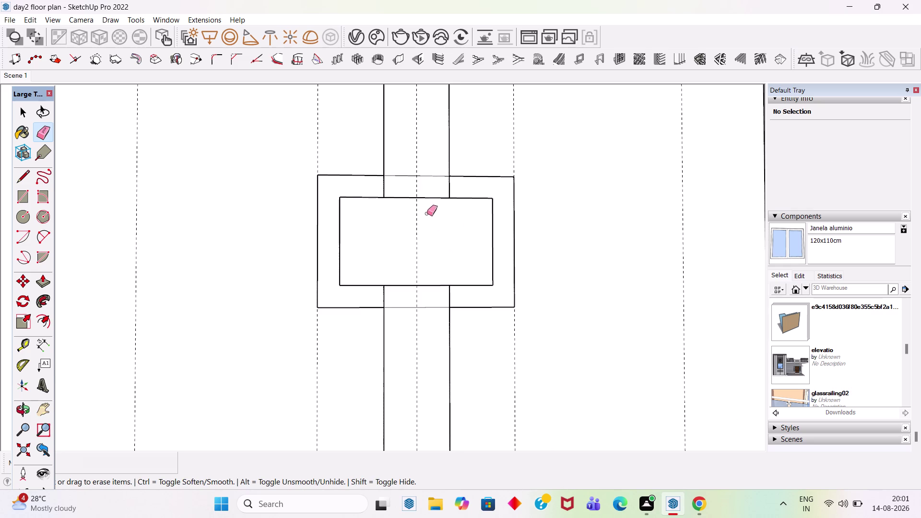
scroll(up, 3)
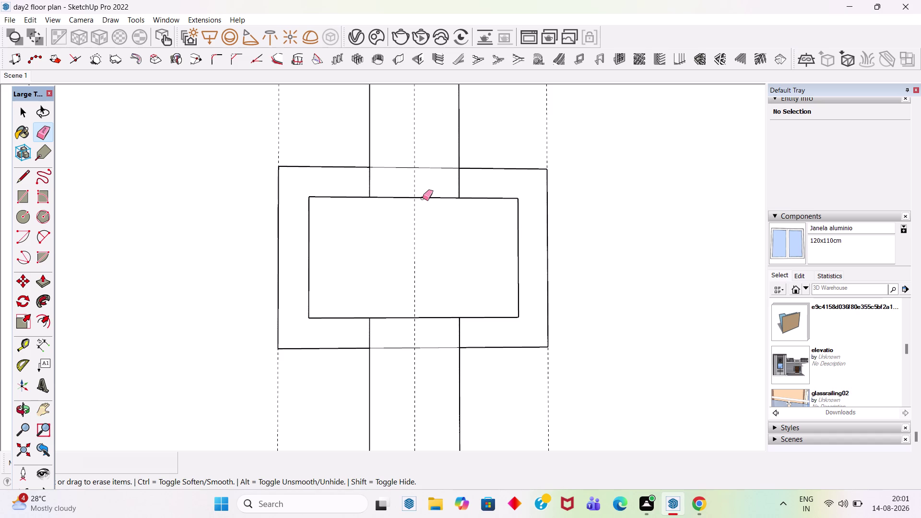
click(427, 349)
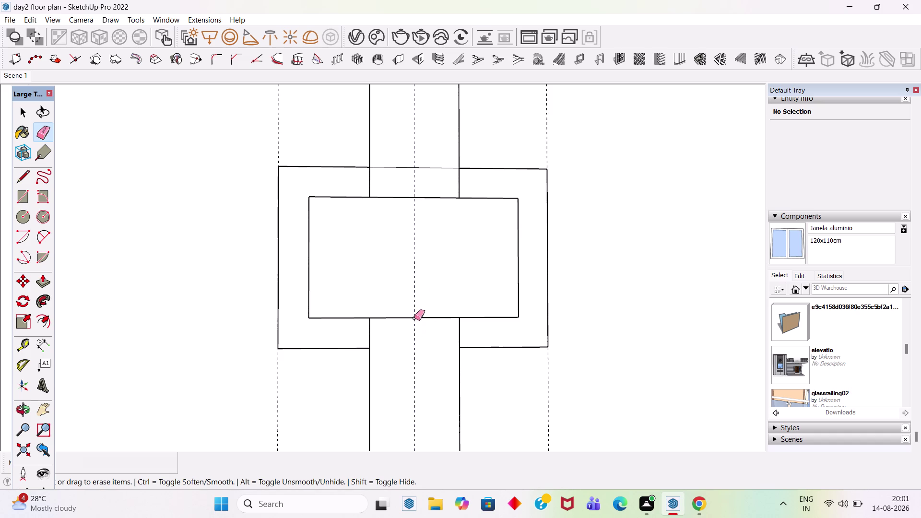
Erase the pilaster lines and edges crossing the upper bracket frame.
click(414, 318)
click(424, 198)
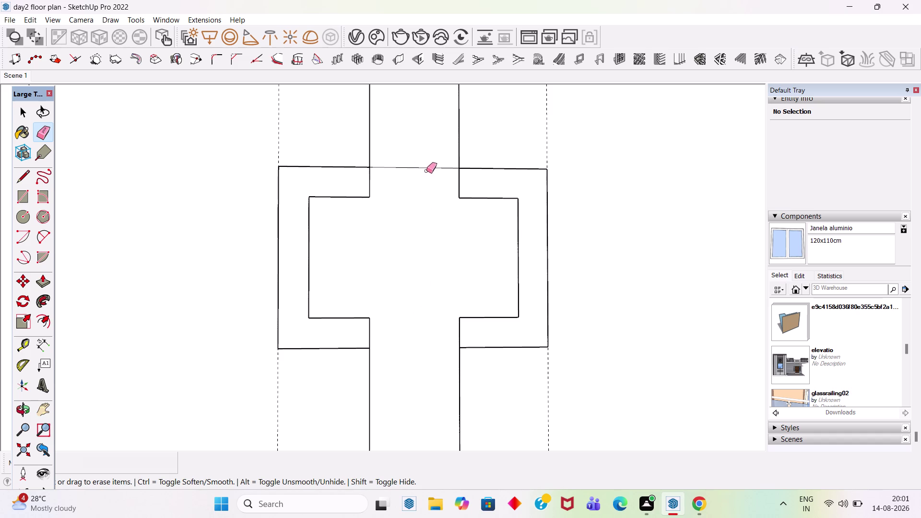
click(427, 169)
click(431, 166)
click(431, 168)
scroll(down, 3)
scroll(down, 3)
scroll(down, 3)
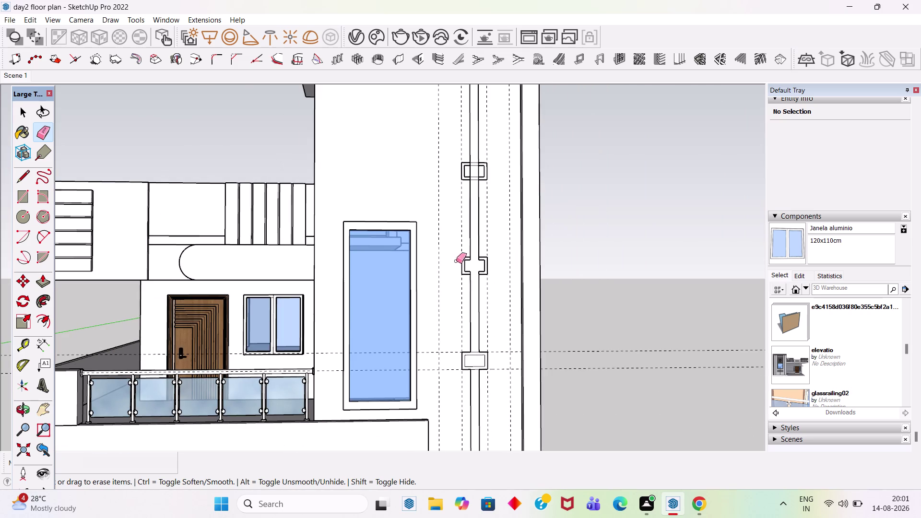
scroll(up, 3)
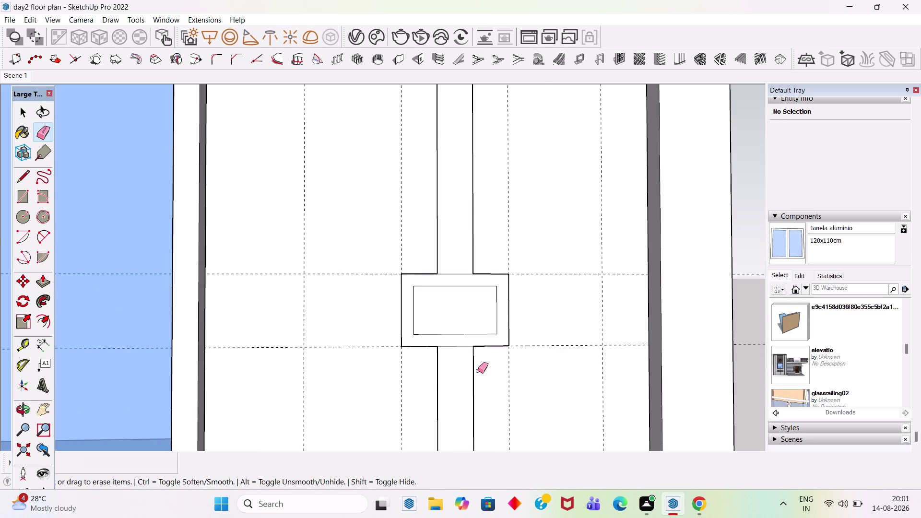
scroll(up, 3)
Push/pull the lower bracket frame face outward from the strip.
key(space)
click(515, 329)
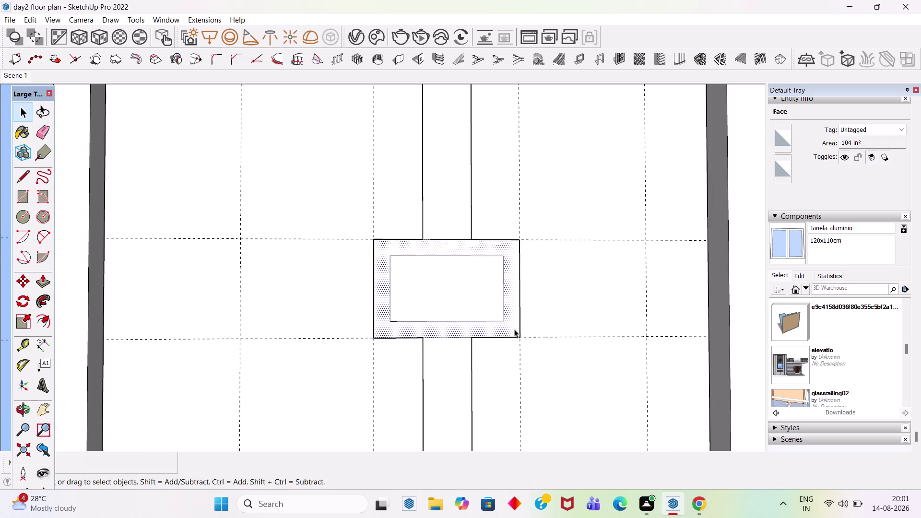
key(p)
click(514, 329)
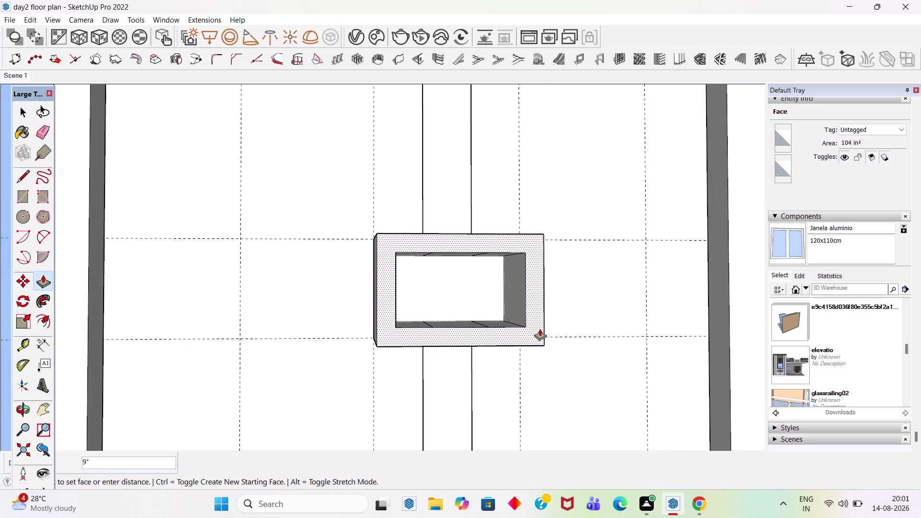
key(2)
key(Return)
key(space)
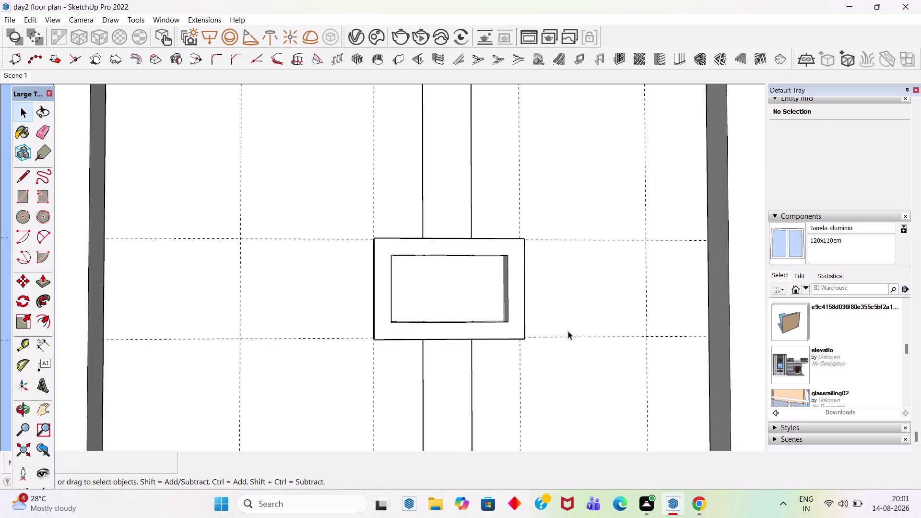
scroll(down, 3)
Undo six actions to restore the rectangular middle bracket.
middle_drag(603, 375, 516, 365)
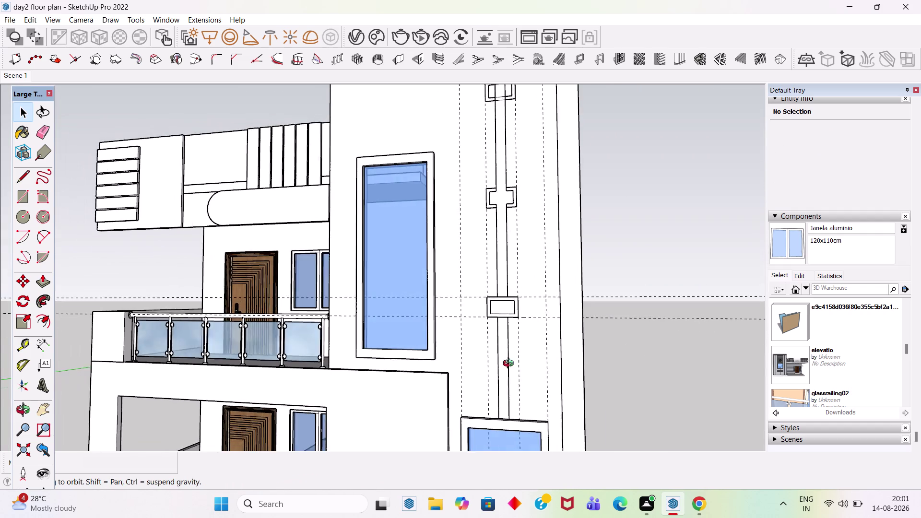
middle_drag(516, 366, 579, 360)
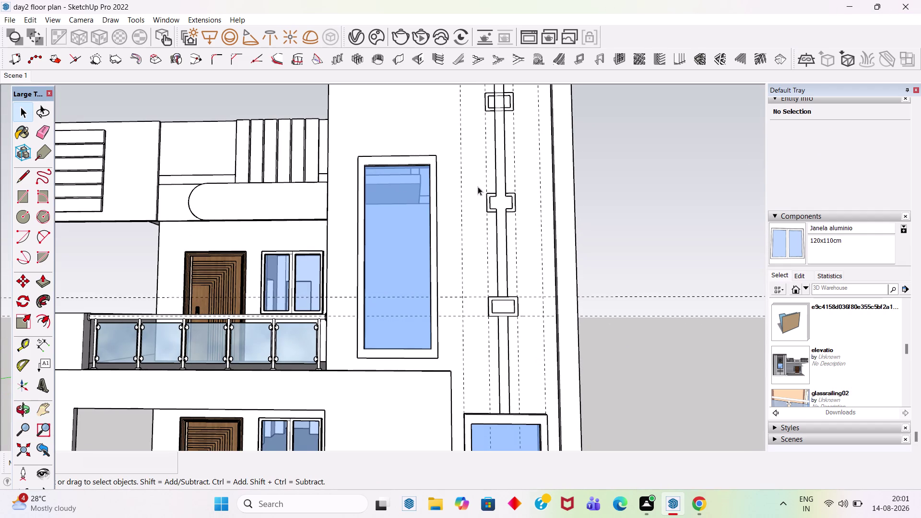
scroll(up, 3)
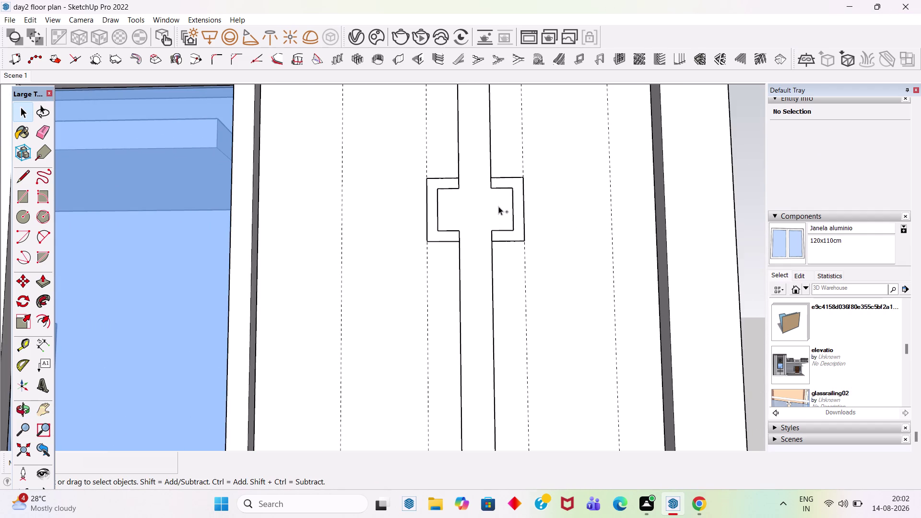
key(ctrl+z)
key(ctrl+z)
key(ctrl+z)
key(ctrl+z)
key(ctrl+z)
key(ctrl+z)
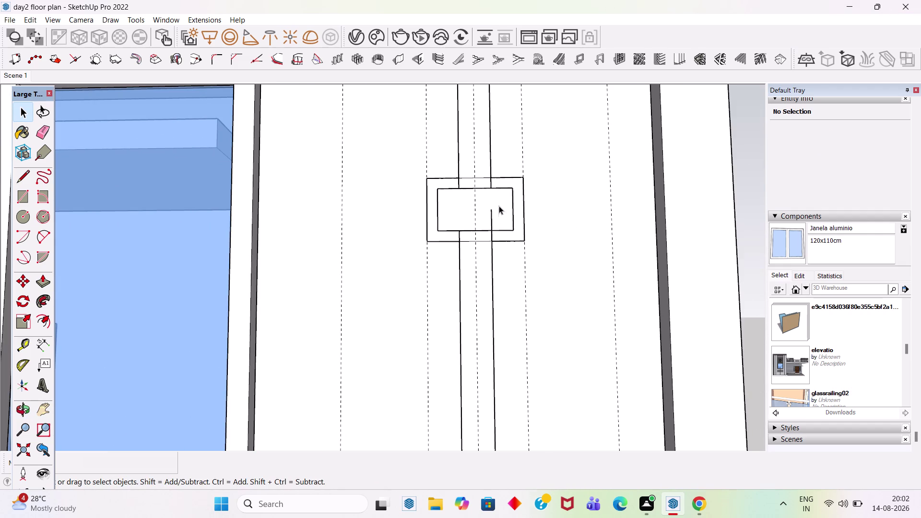
Erase the pilaster lines and crossing edges inside the middle bracket frame.
scroll(up, 3)
key(e)
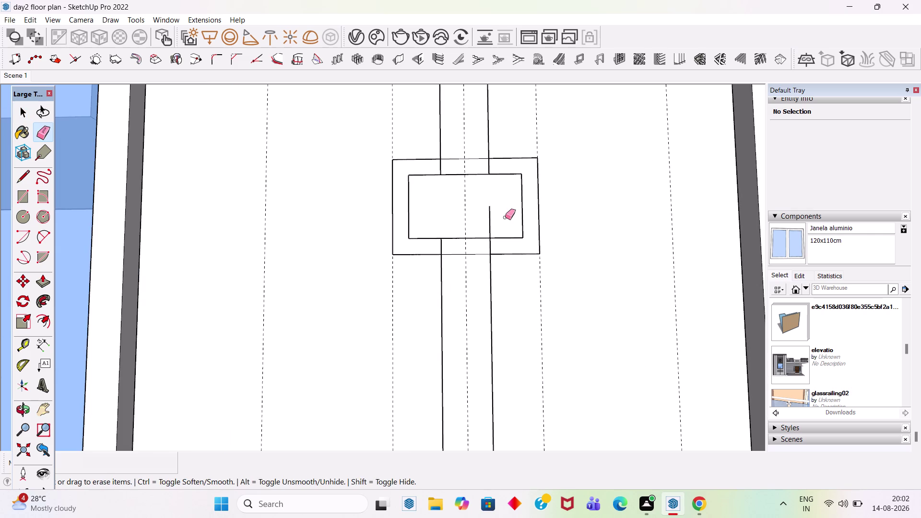
scroll(up, 3)
click(496, 213)
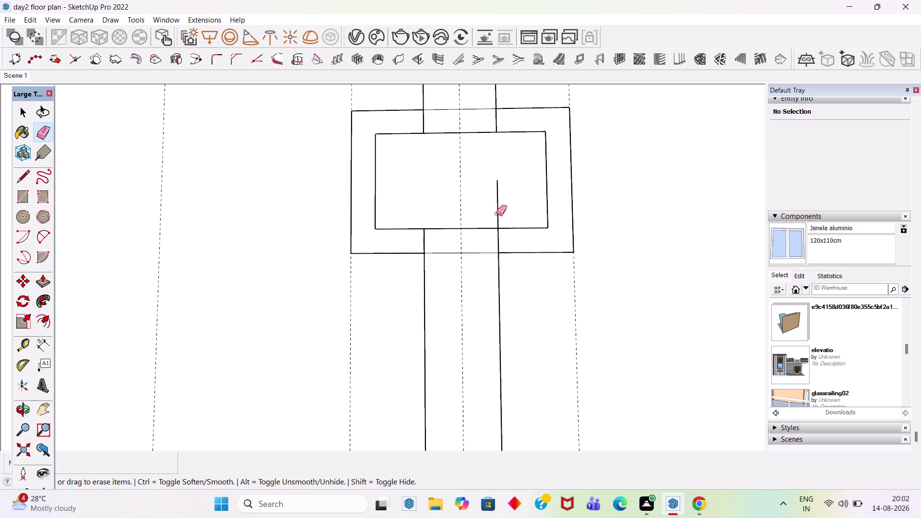
click(495, 197)
click(497, 198)
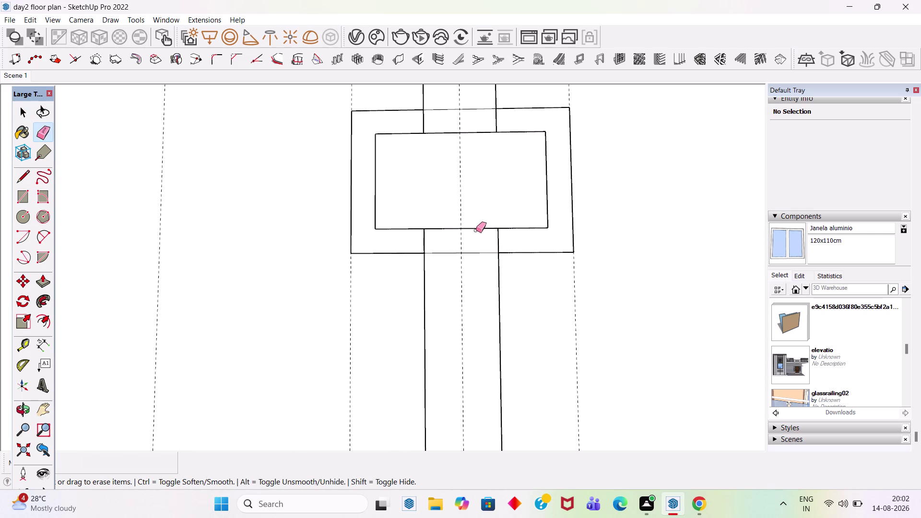
click(475, 229)
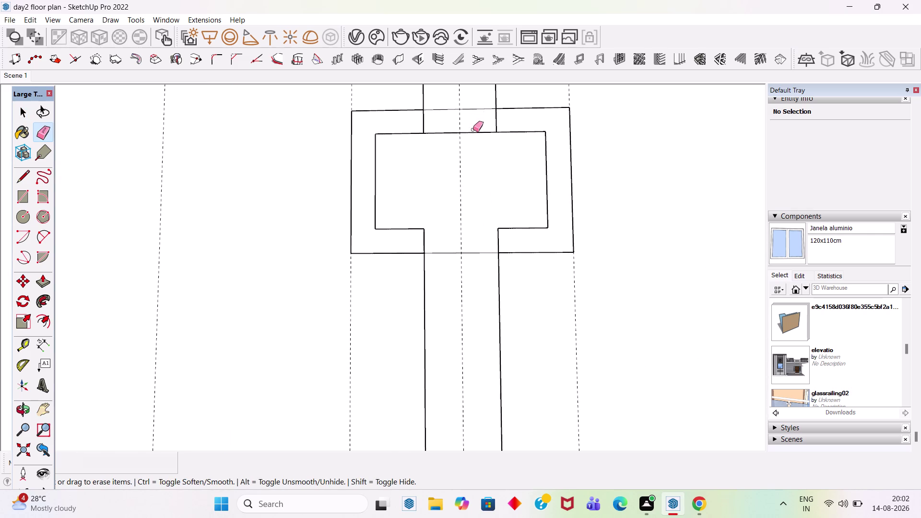
click(473, 133)
key(ctrl+z)
key(ctrl+z)
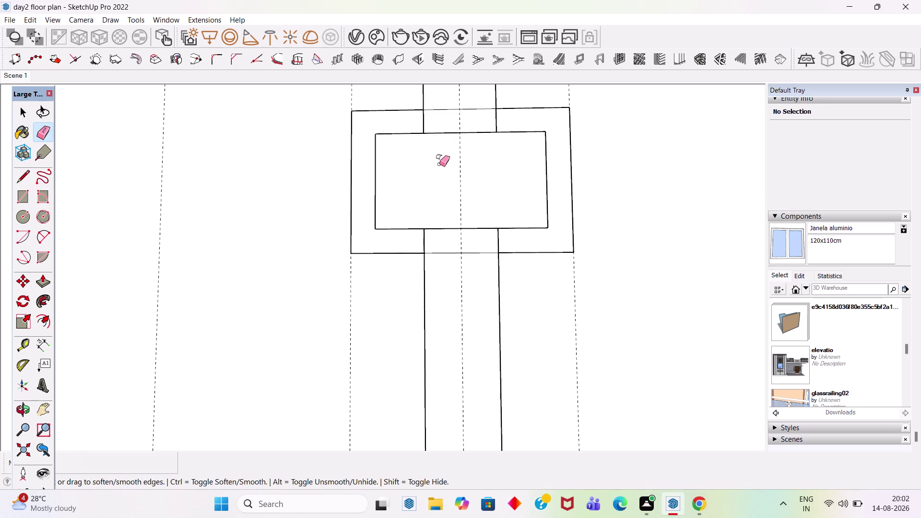
click(423, 243)
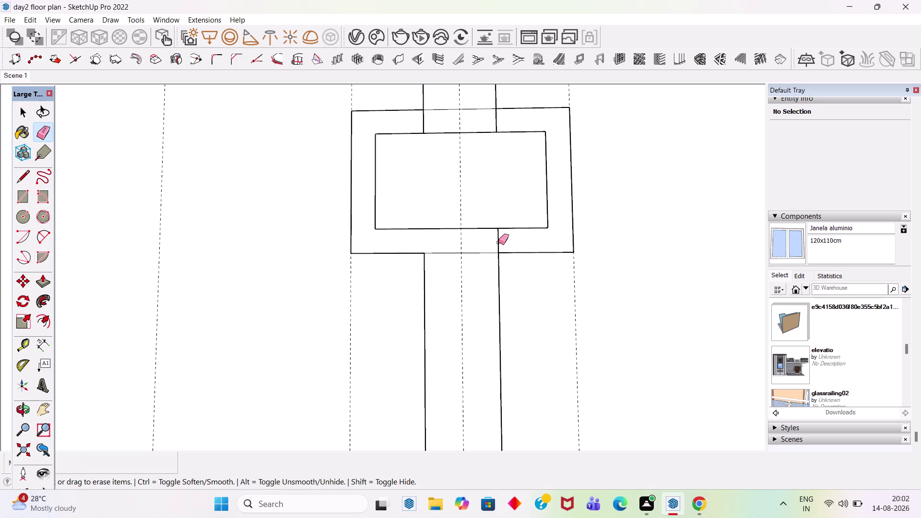
click(498, 242)
click(497, 121)
click(423, 127)
key(space)
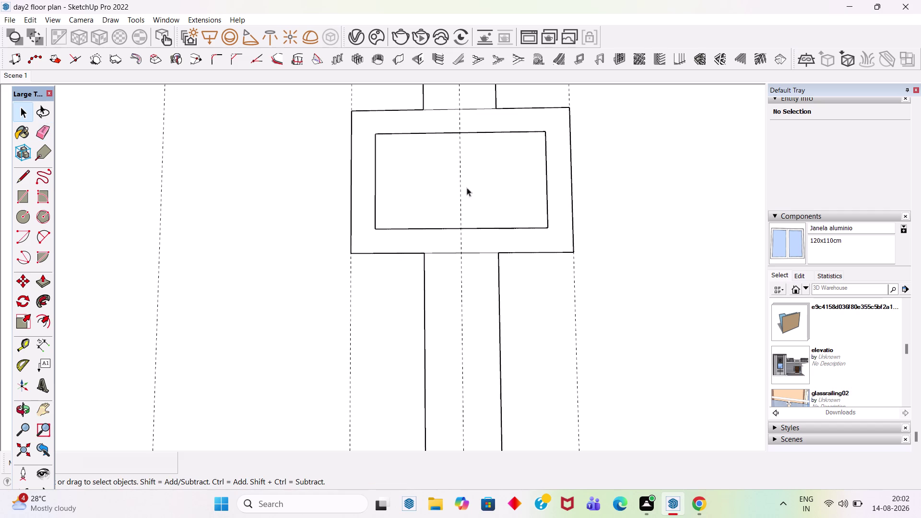
Erase the strip lines and crossing edges inside another bracket frame.
scroll(down, 3)
scroll(down, 3)
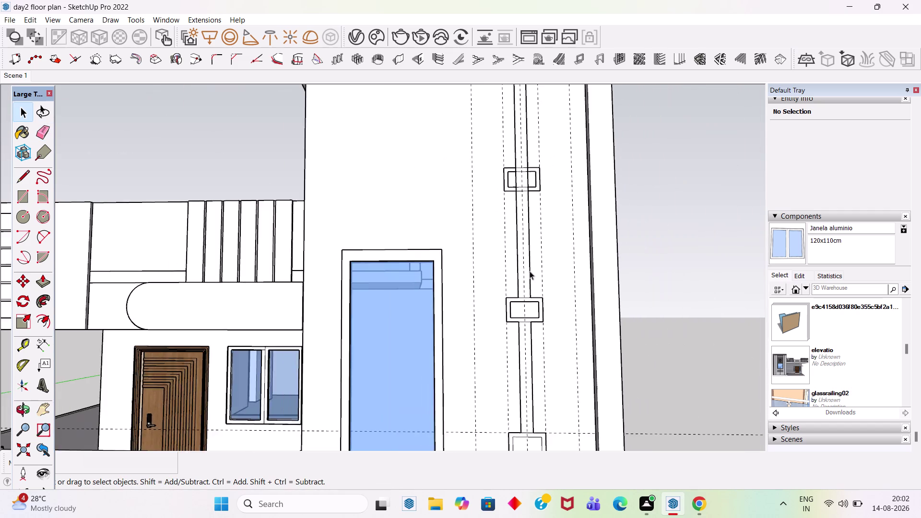
scroll(up, 3)
key(e)
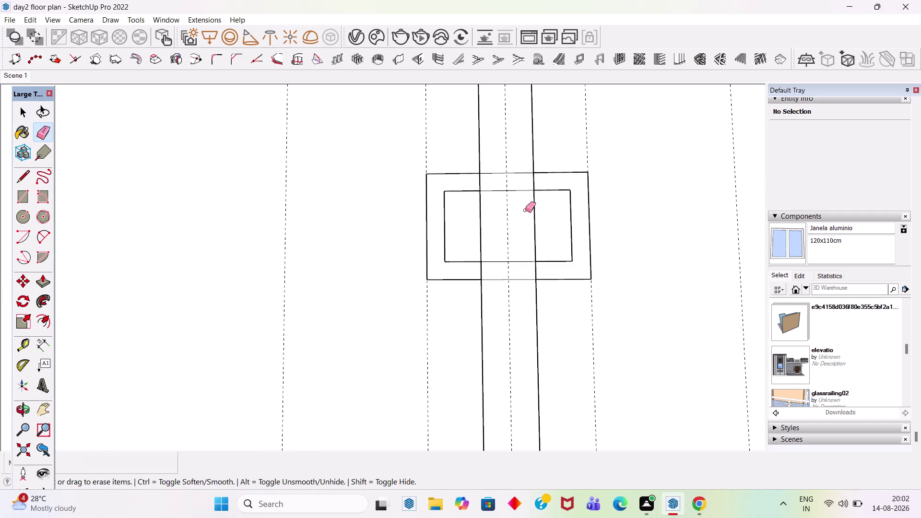
scroll(up, 3)
click(537, 178)
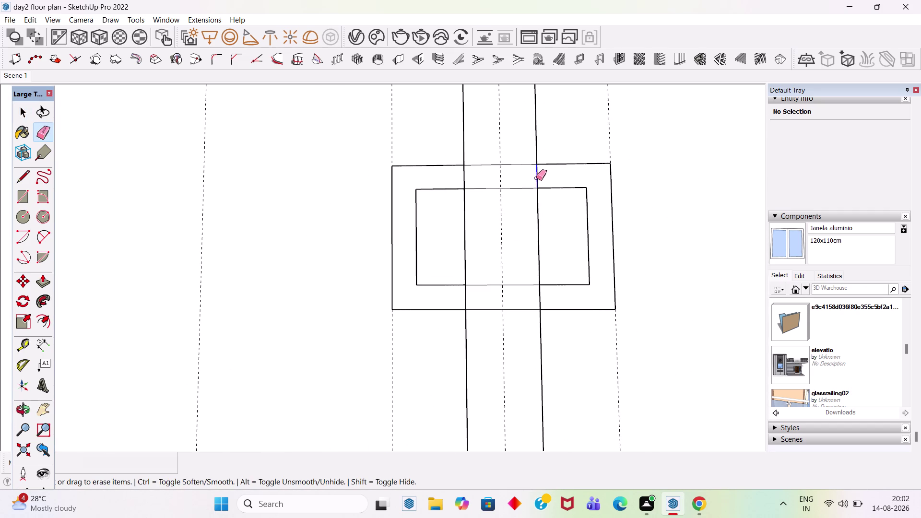
click(465, 179)
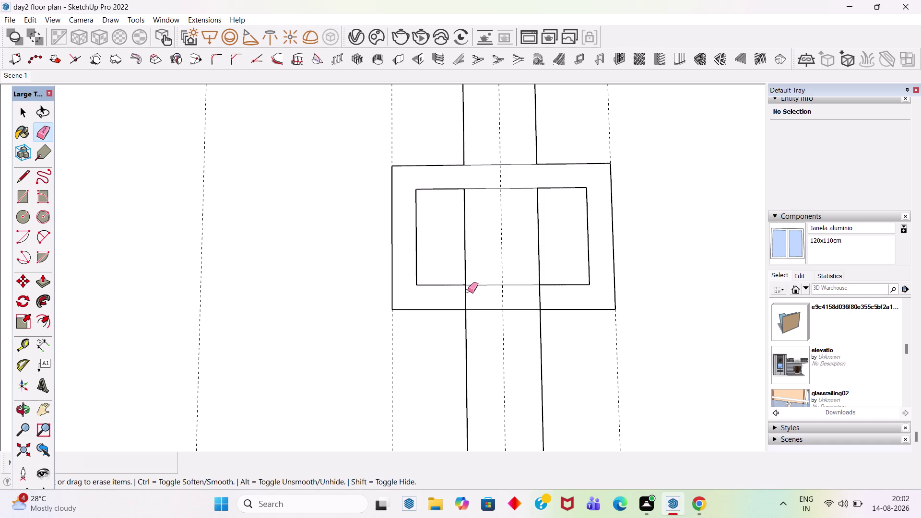
click(465, 295)
click(538, 297)
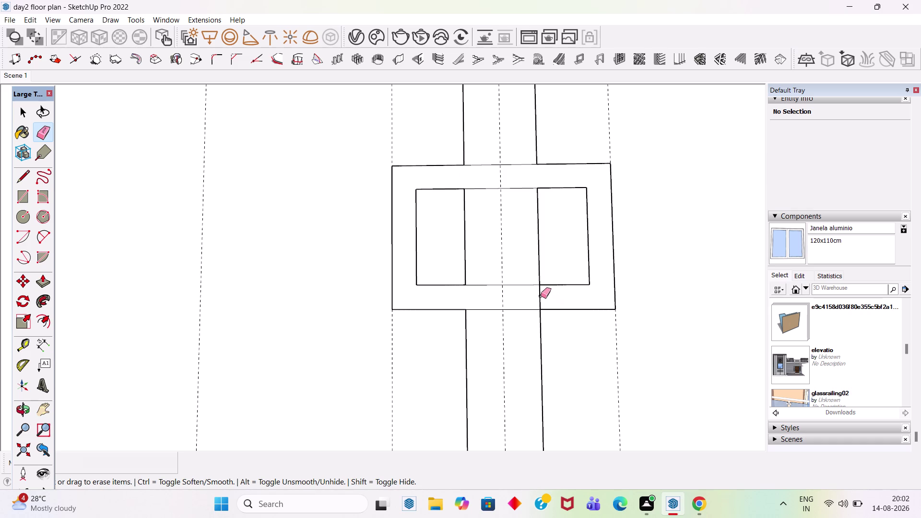
click(539, 295)
click(465, 223)
click(538, 224)
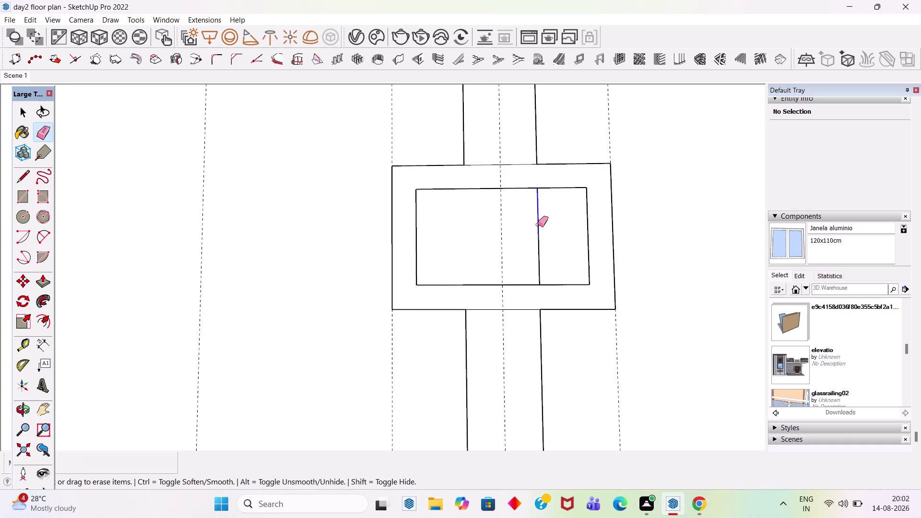
key(space)
key(e)
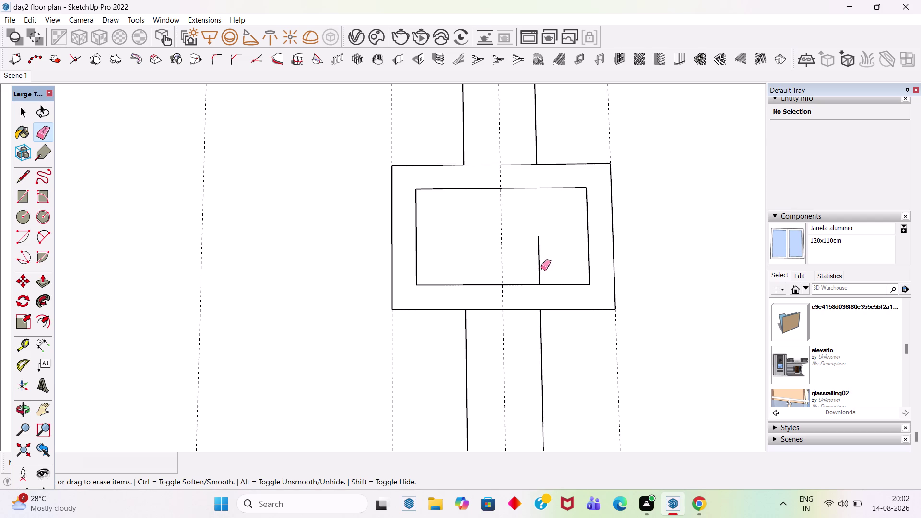
click(536, 267)
click(539, 267)
key(space)
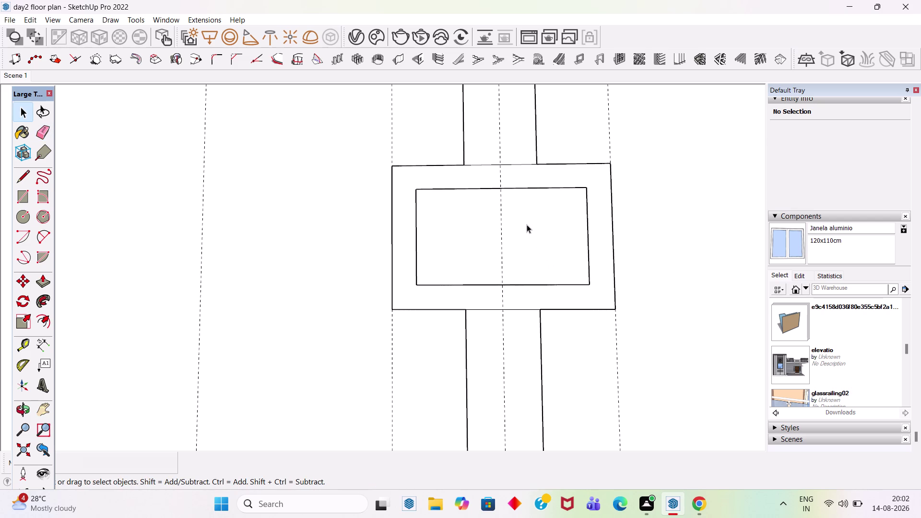
scroll(down, 3)
Try picking a bracket frame face with Push/Pull, then cancel and undo the attempt.
key(p)
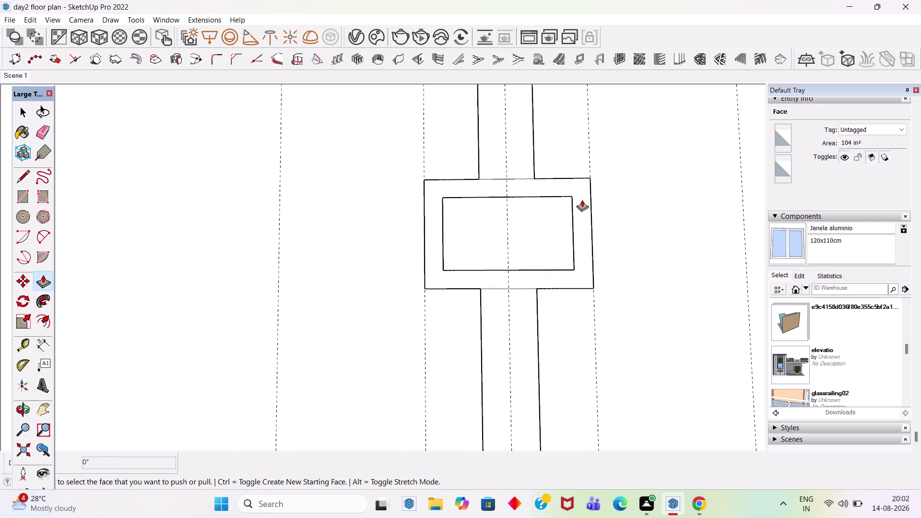
click(582, 199)
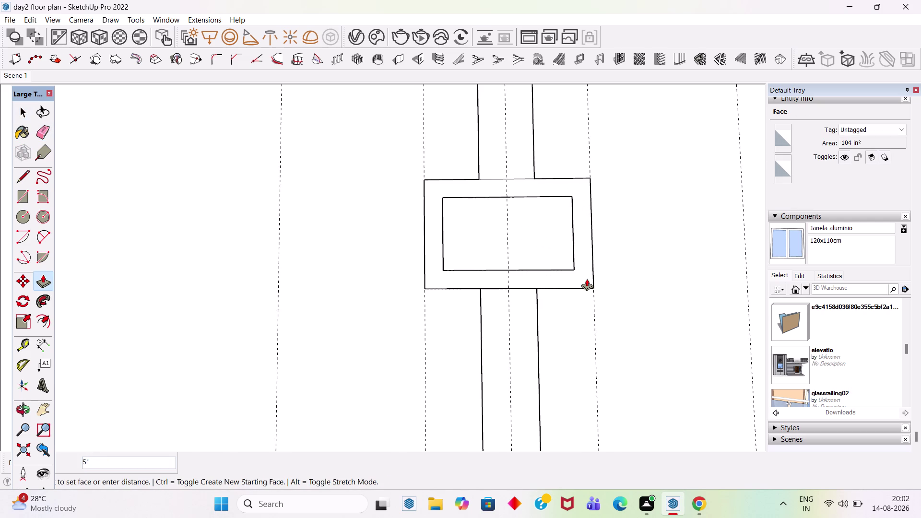
key(Escape)
key(Escape)
click(585, 279)
click(587, 281)
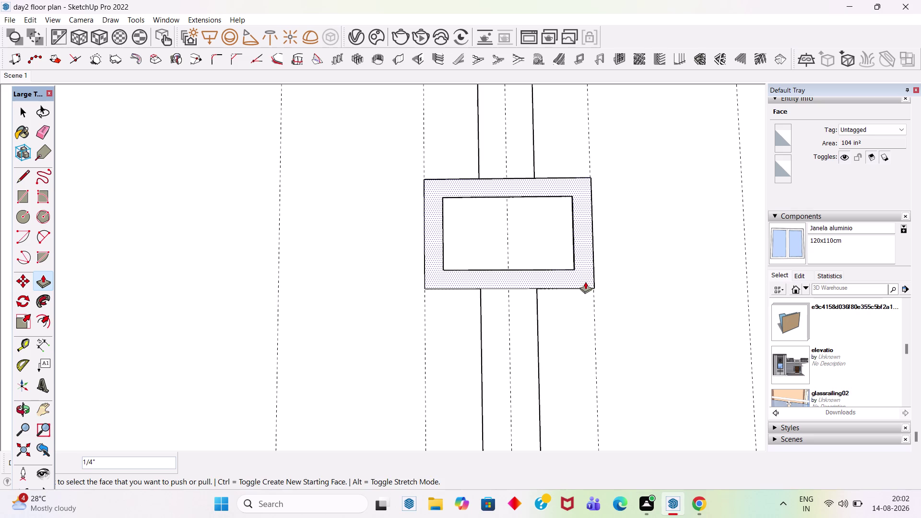
key(ctrl+z)
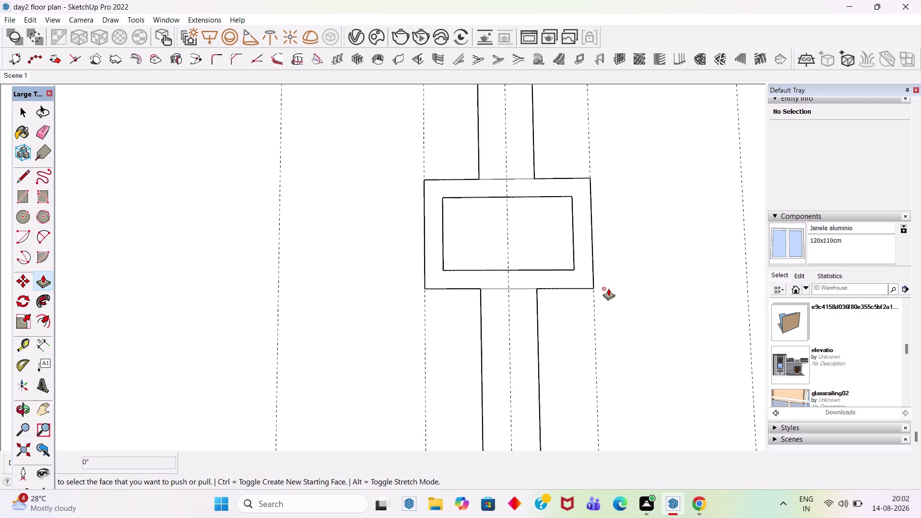
Pull the first bracket frame face outward by a depth of 2.
middle_drag(598, 288, 395, 277)
click(554, 260)
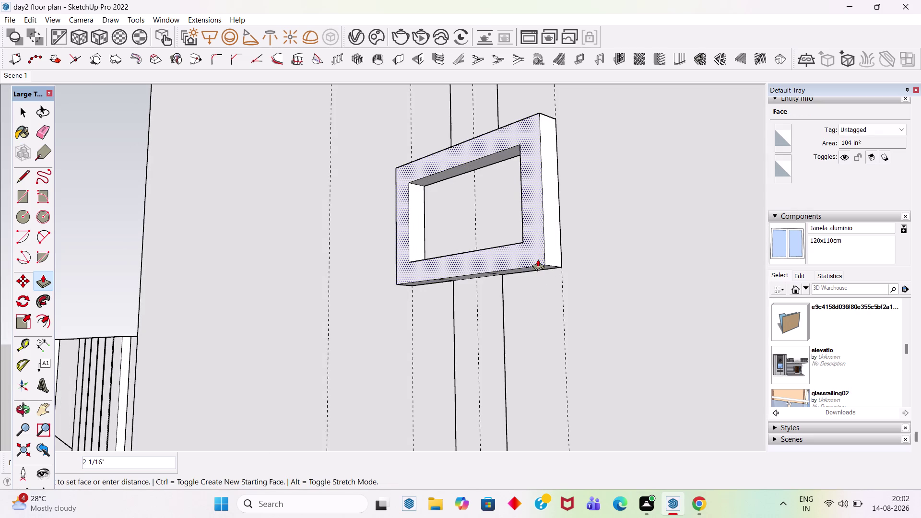
key(2)
key(Return)
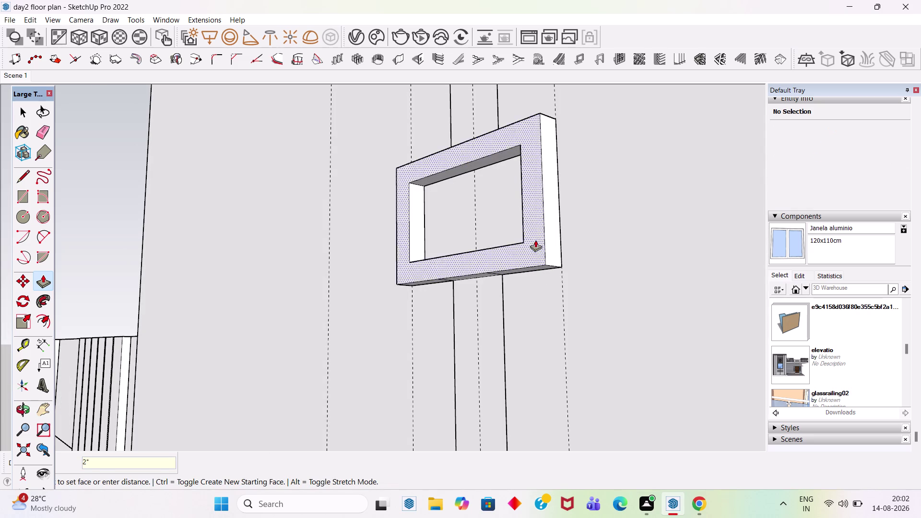
scroll(down, 3)
scroll(up, 3)
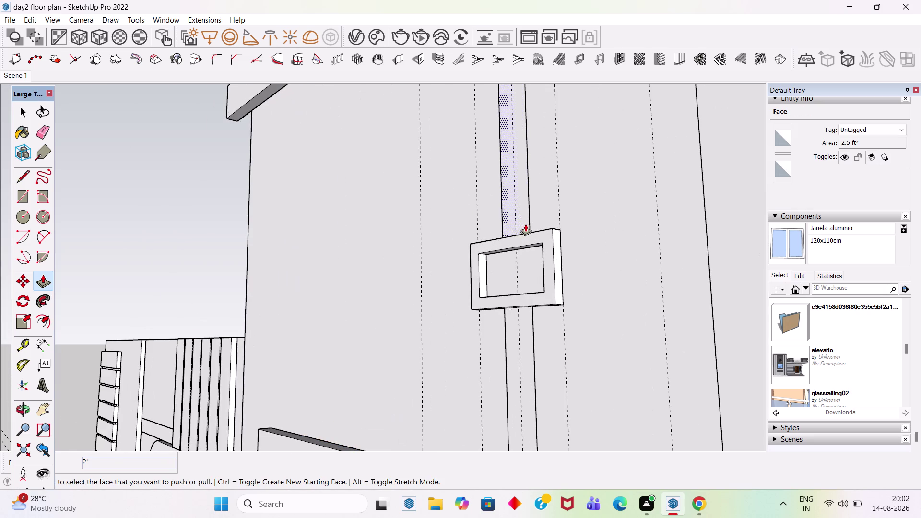
scroll(up, 3)
scroll(up, 3)
scroll(down, 3)
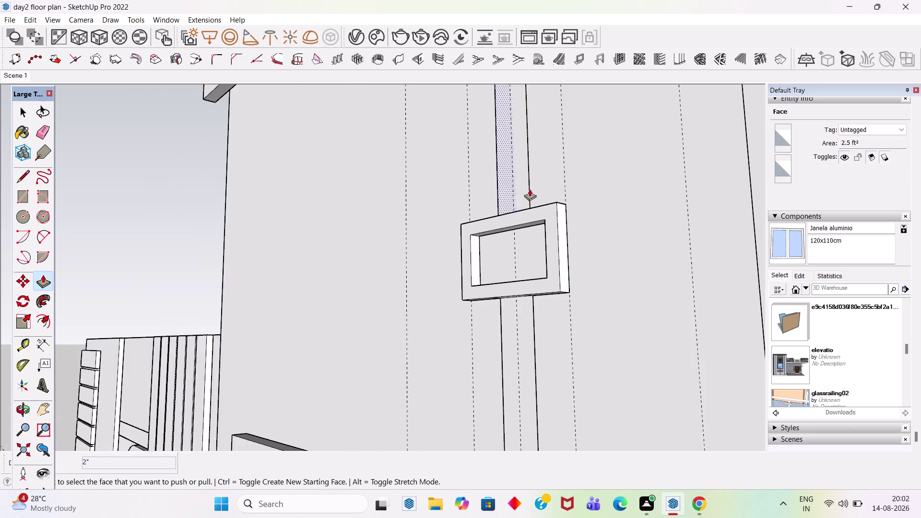
scroll(down, 3)
scroll(up, 3)
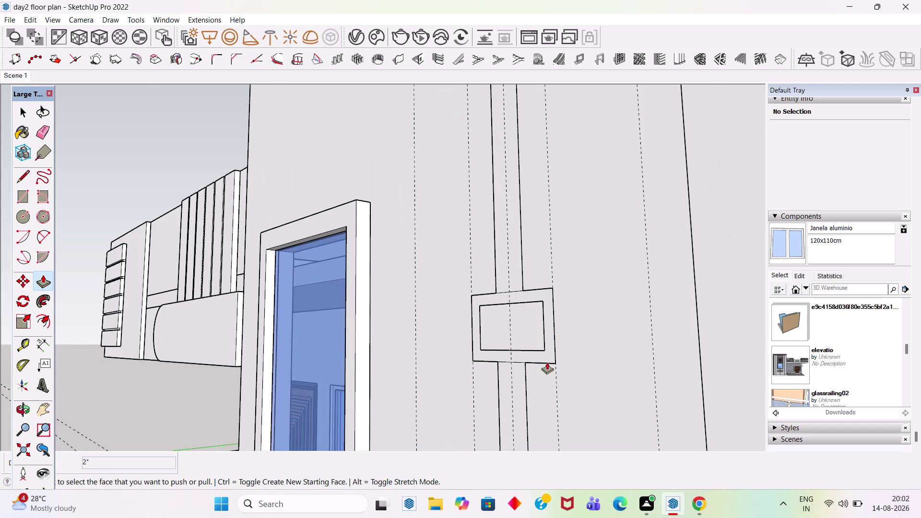
Extrude two more bracket frames to the same depth of 2.
double_click(550, 357)
scroll(down, 3)
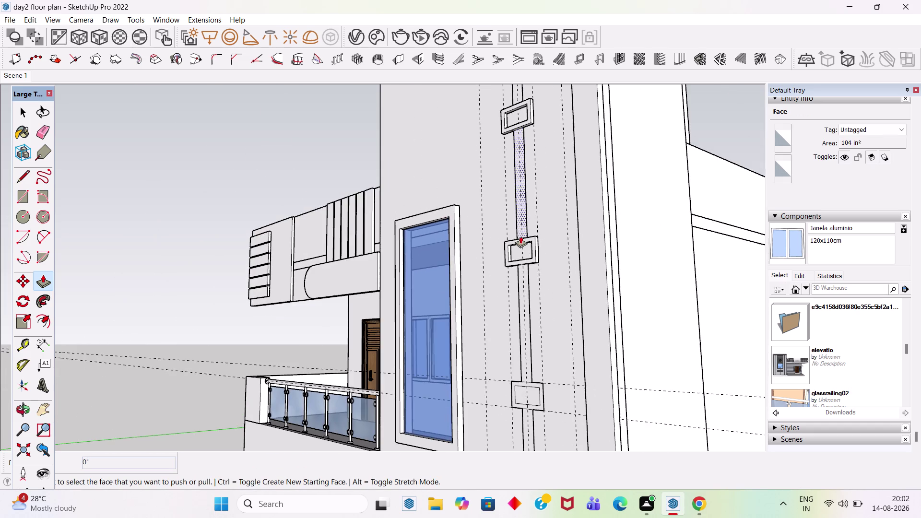
scroll(up, 3)
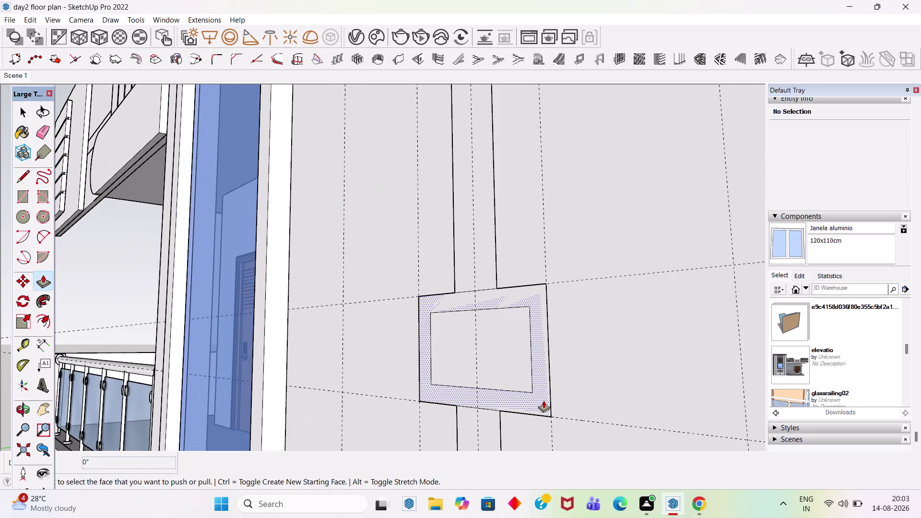
double_click(544, 401)
key(space)
scroll(down, 3)
Extrude a strip face by 1 and repeat that depth on two more bracket frames.
key(p)
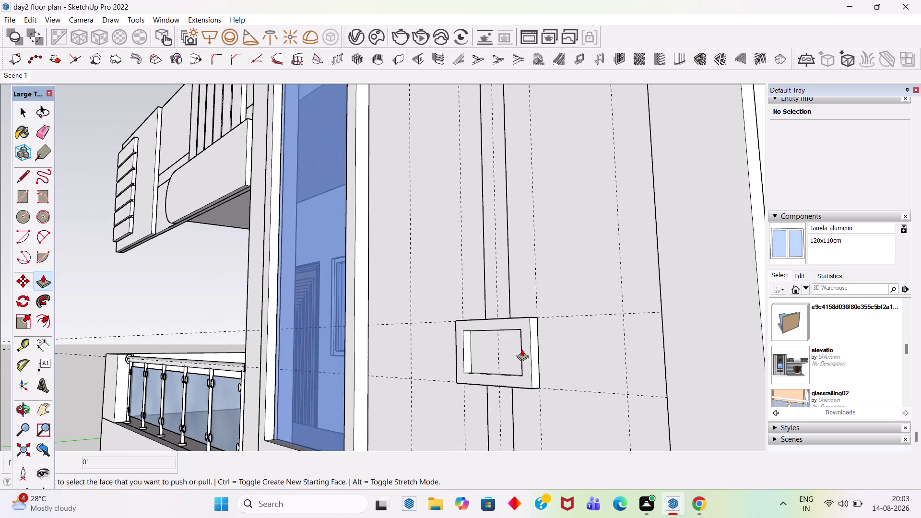
click(506, 306)
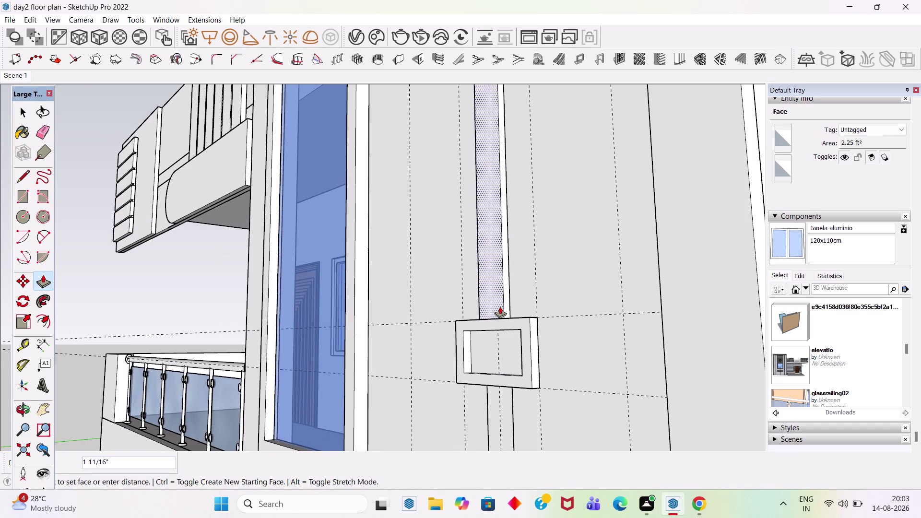
key(1)
key(Return)
scroll(down, 3)
scroll(up, 3)
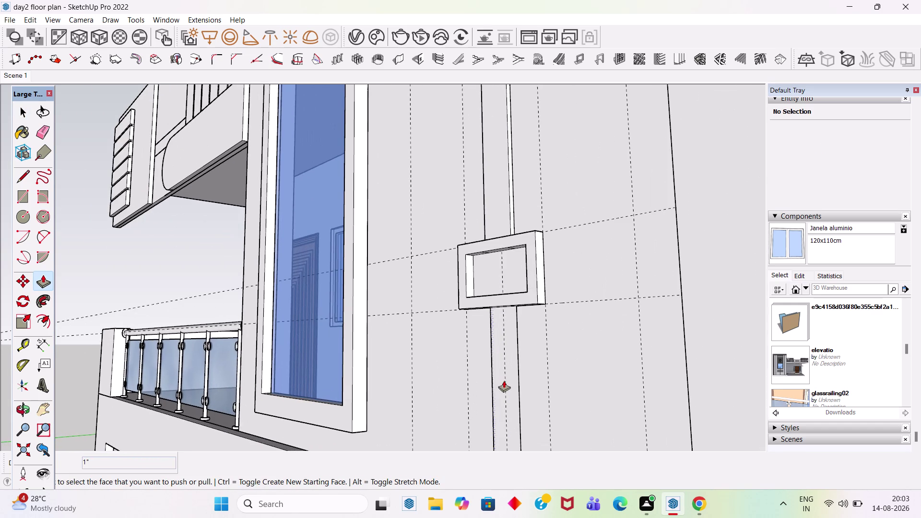
double_click(510, 383)
scroll(down, 3)
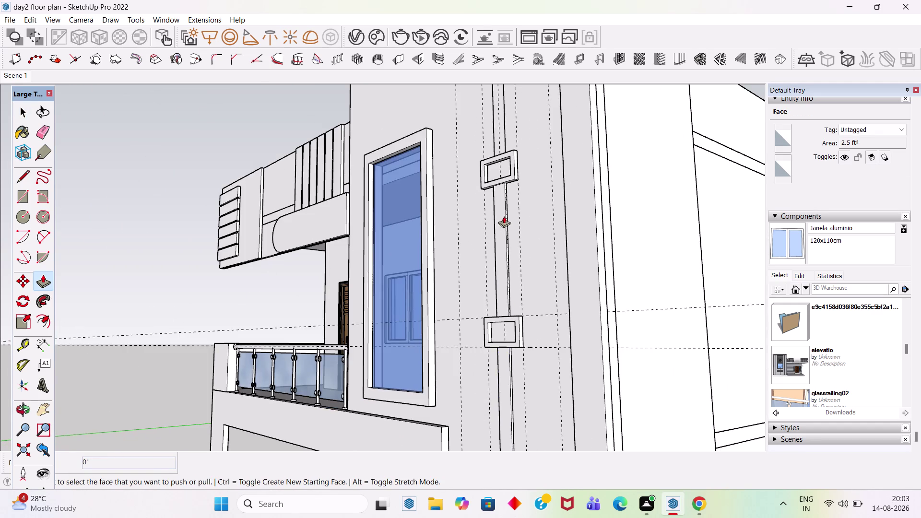
middle_drag(501, 209, 596, 264)
scroll(up, 3)
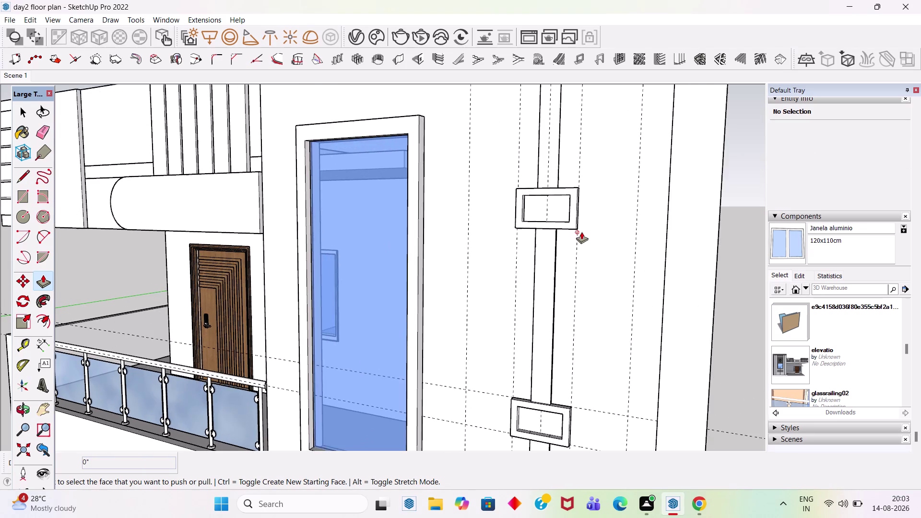
scroll(up, 3)
double_click(546, 164)
key(space)
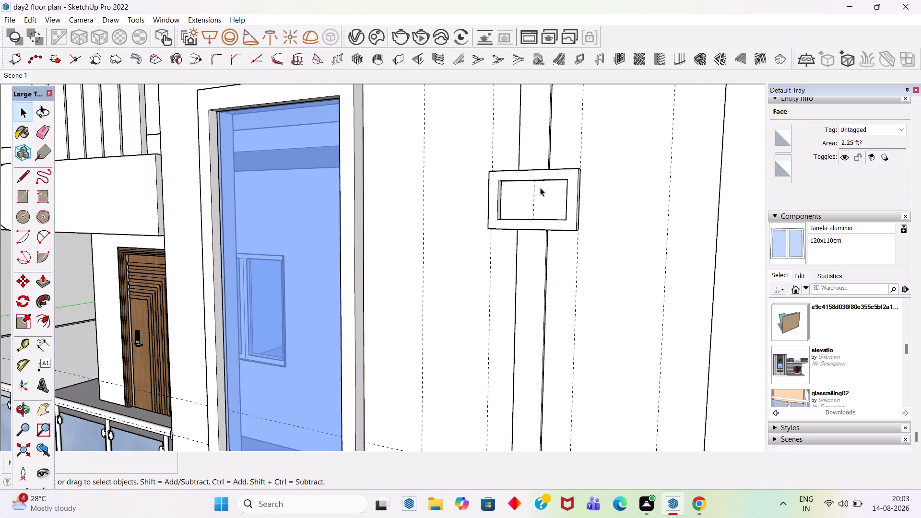
Repeat the extrusion on one more bracket frame, then orbit back to a front view.
scroll(down, 3)
middle_drag(554, 239, 752, 278)
scroll(up, 3)
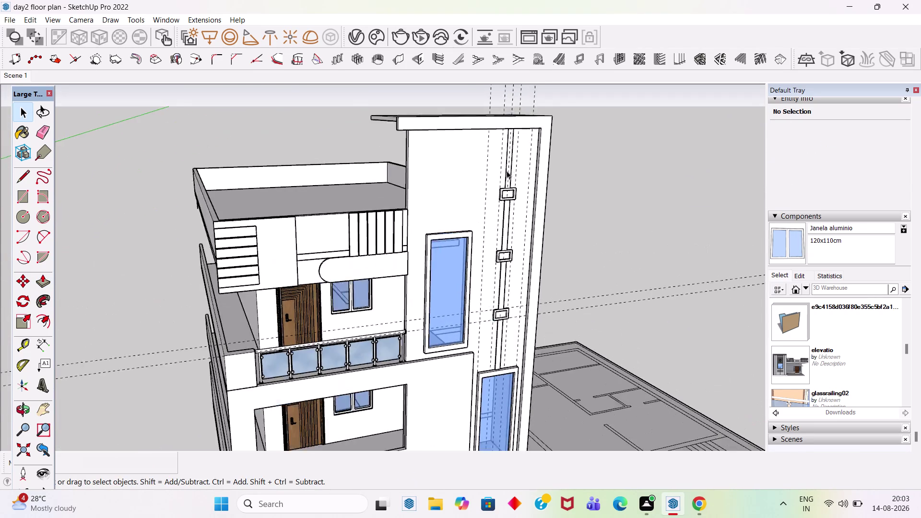
scroll(up, 3)
key(p)
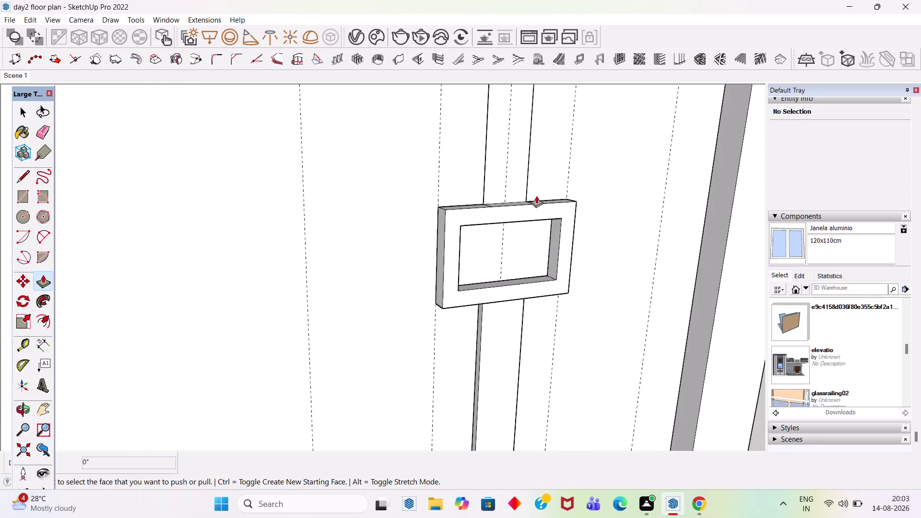
scroll(up, 3)
double_click(515, 199)
key(space)
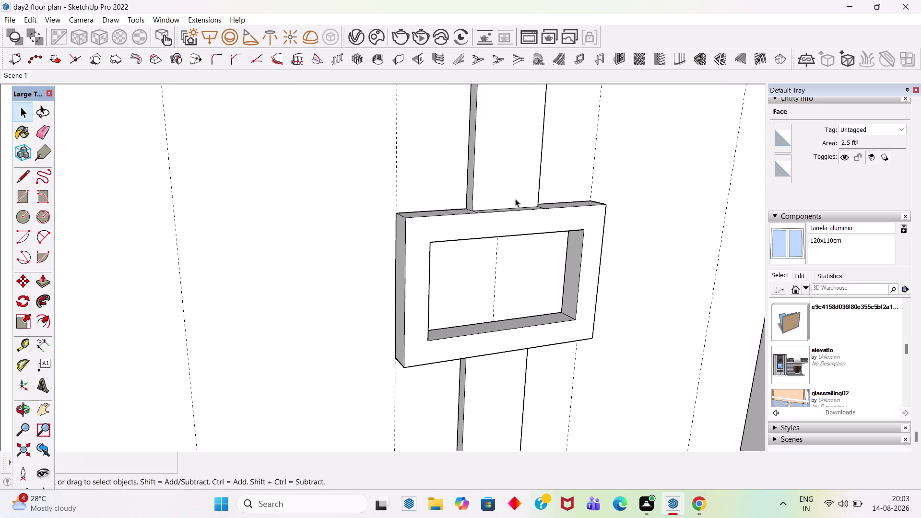
scroll(down, 3)
middle_drag(536, 316, 523, 280)
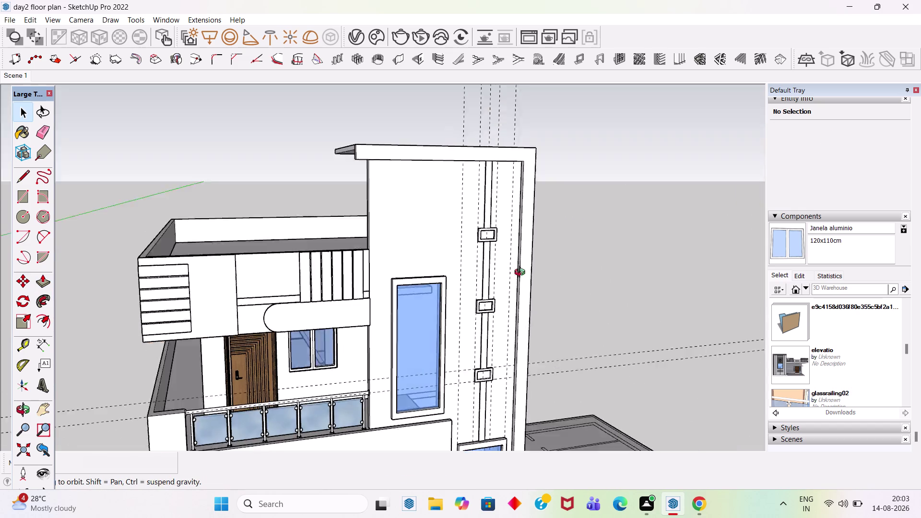
middle_drag(524, 280, 501, 231)
scroll(down, 3)
scroll(down, 3)
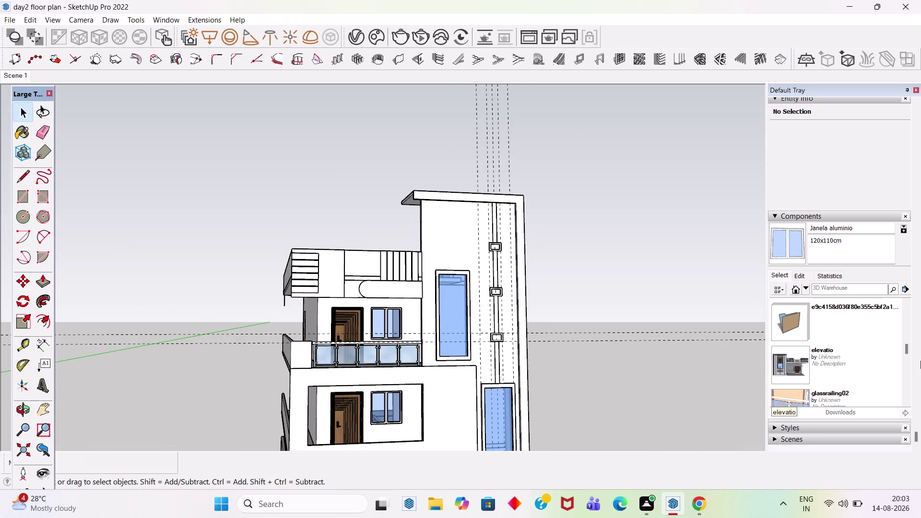
Clear the selection and bring the side-wall pilaster strip into close view.
click(27, 19)
click(87, 129)
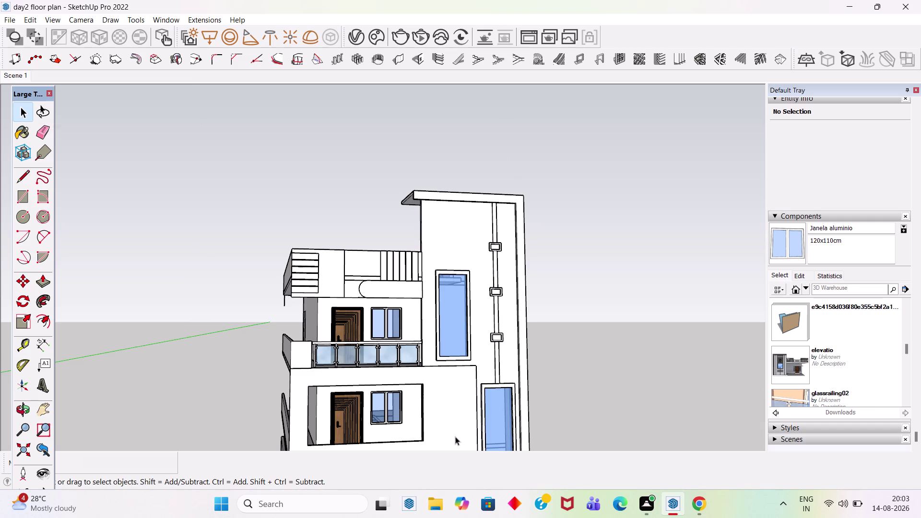
scroll(down, 3)
scroll(up, 3)
scroll(down, 3)
middle_drag(515, 300, 460, 317)
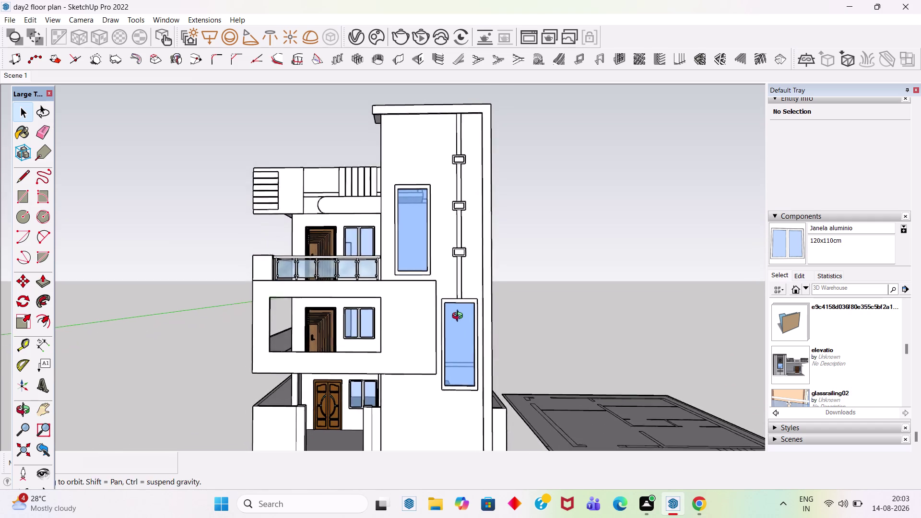
middle_drag(459, 317, 457, 317)
scroll(up, 3)
Select the strip with its connected bracket frames and Make Group from the context menu.
triple_click(492, 244)
click(492, 244)
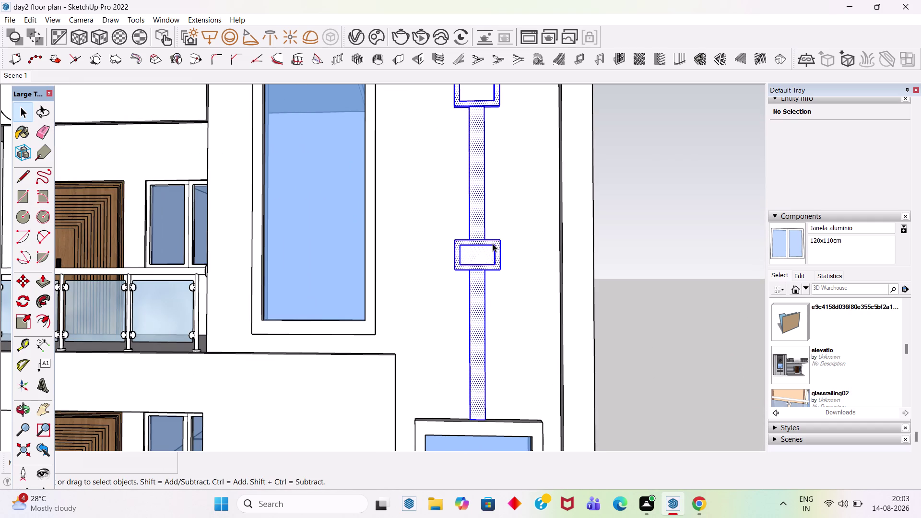
right_click(493, 243)
click(540, 344)
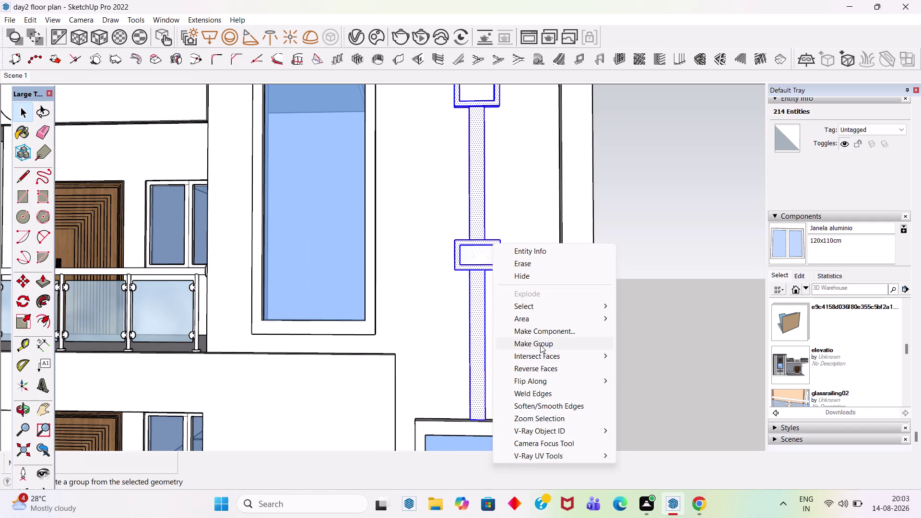
scroll(down, 3)
click(682, 255)
scroll(down, 3)
scroll(up, 3)
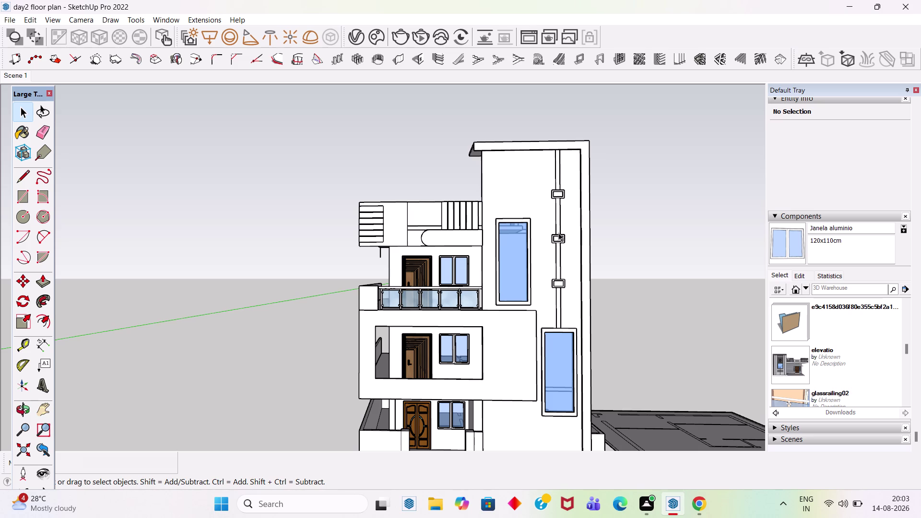
scroll(up, 3)
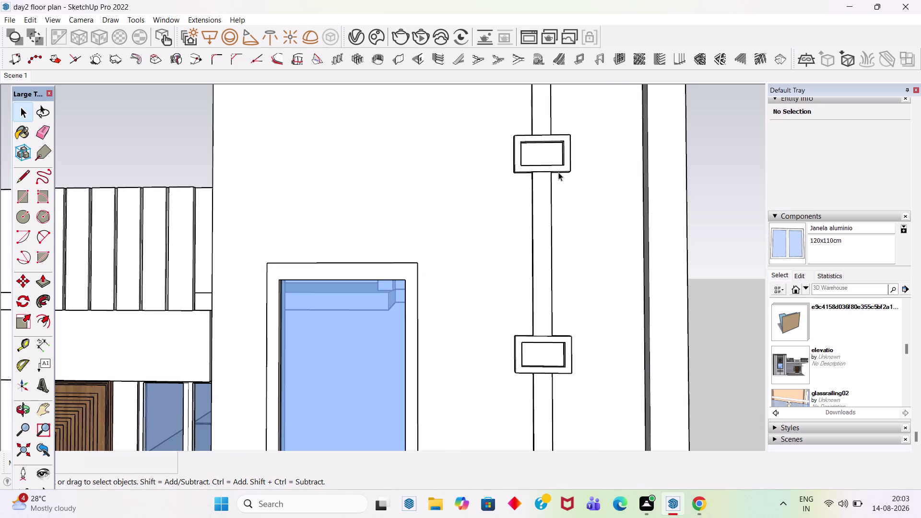
Scale the strip group wider by dragging a side grip outward, then orbit to check.
click(558, 172)
key(s)
scroll(up, 3)
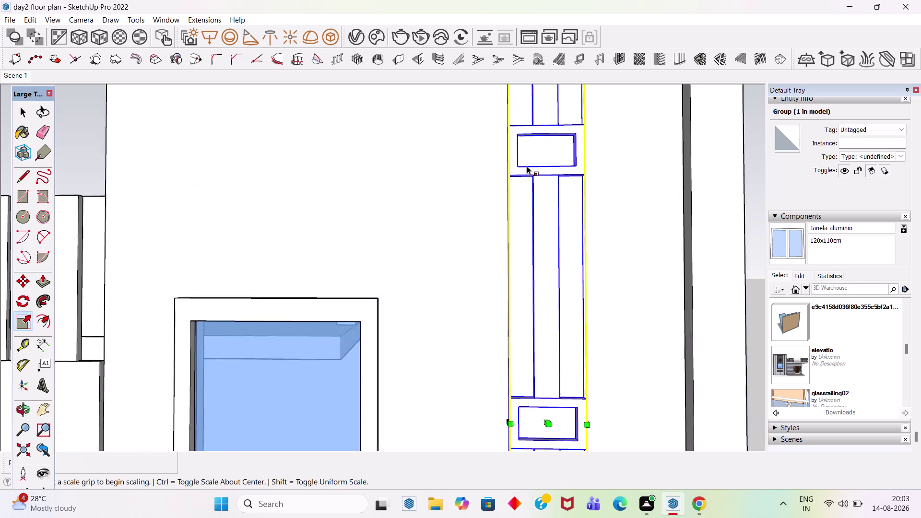
middle_drag(543, 180, 782, 217)
scroll(up, 3)
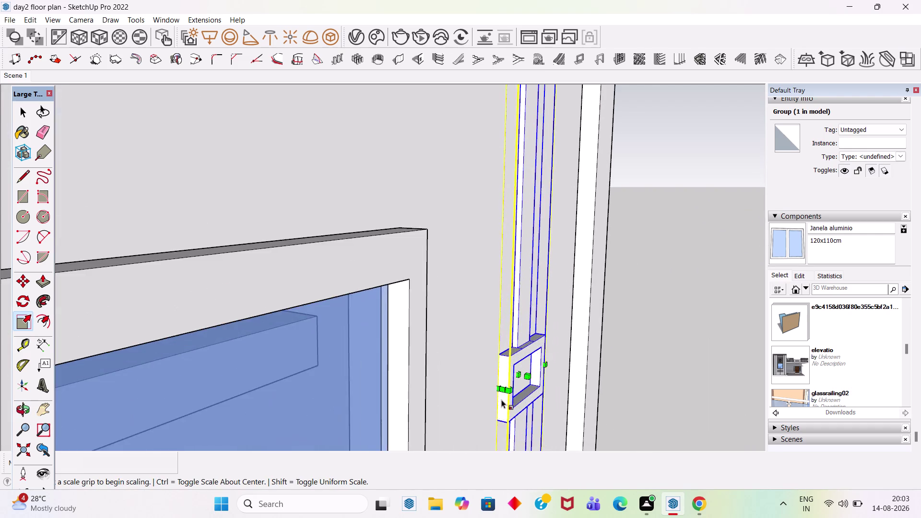
scroll(up, 3)
click(502, 383)
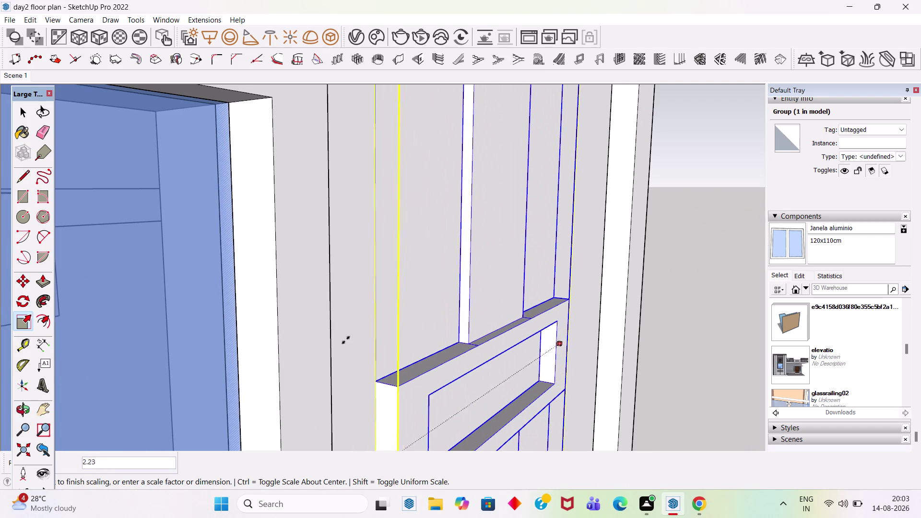
click(331, 343)
scroll(down, 3)
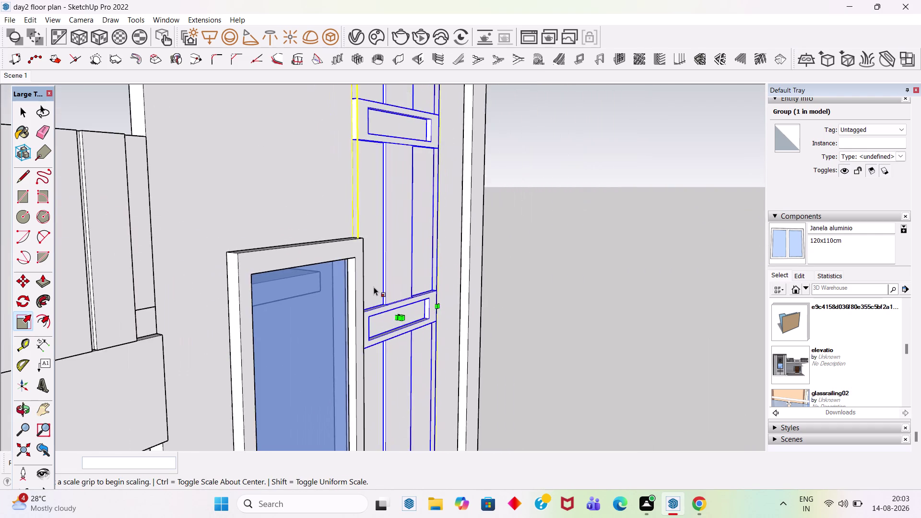
middle_drag(495, 295, 229, 250)
scroll(down, 3)
key(space)
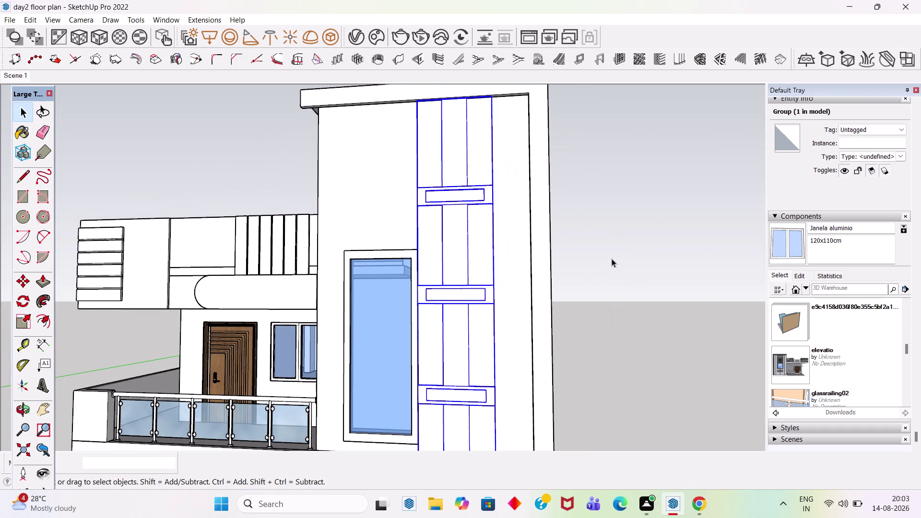
Undo the scale so the strip returns to its narrow width, then save the model.
click(612, 258)
scroll(down, 3)
scroll(down, 3)
scroll(down, 3)
middle_drag(523, 278, 590, 273)
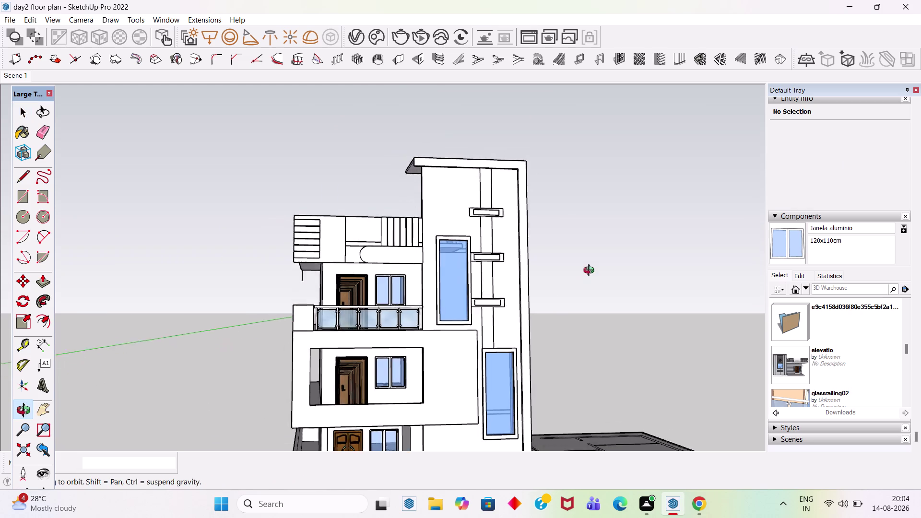
middle_drag(590, 273, 542, 301)
scroll(up, 3)
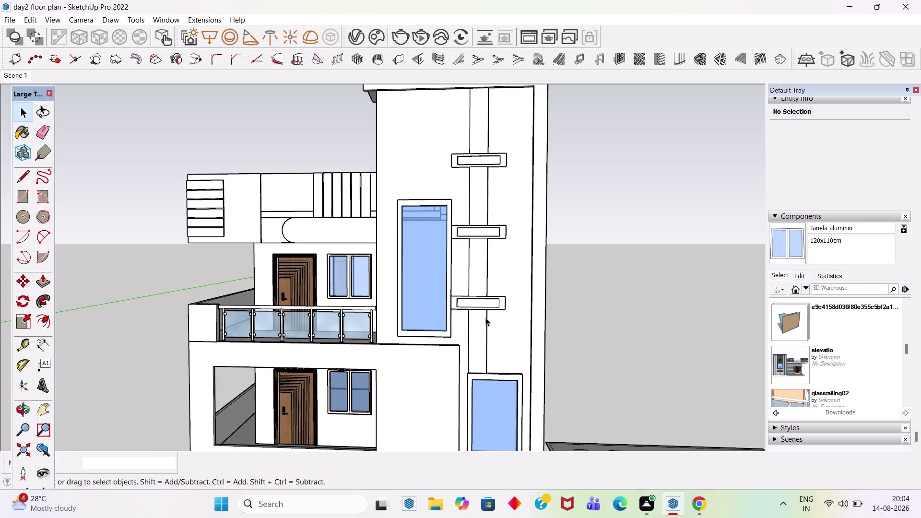
key(ctrl+z)
scroll(up, 3)
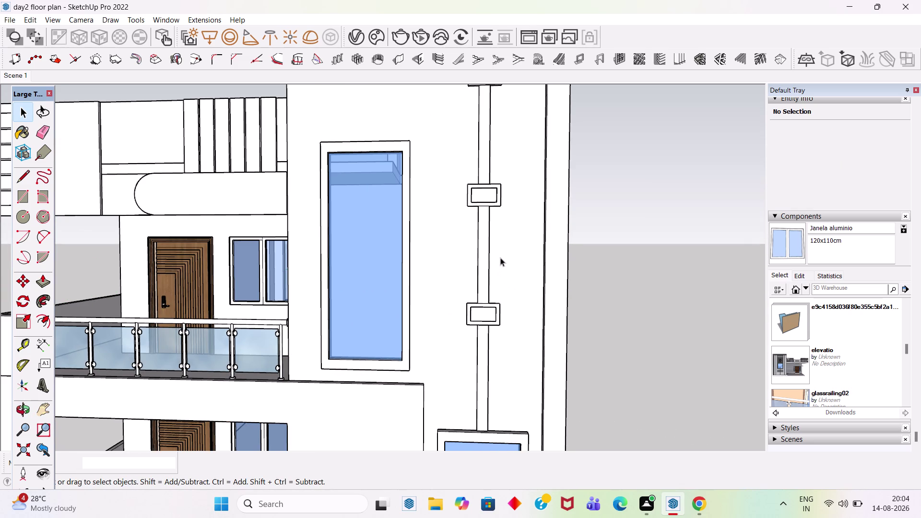
scroll(down, 3)
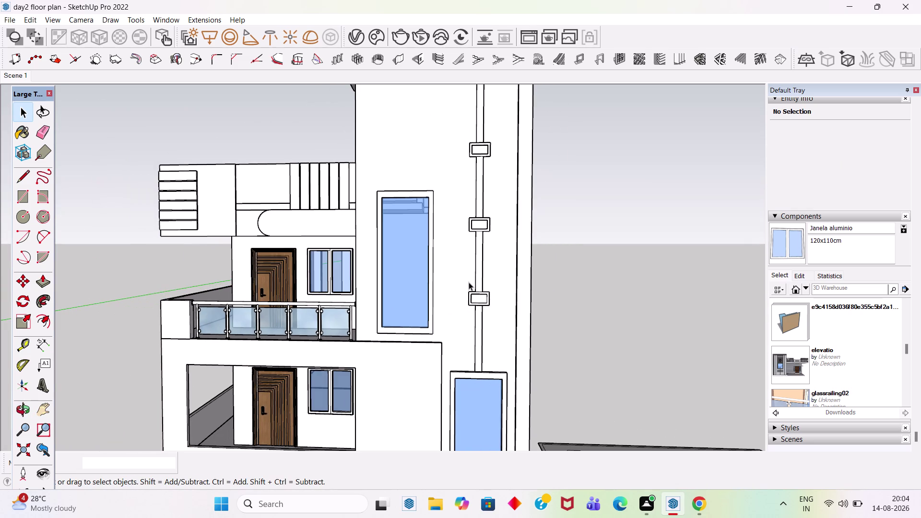
scroll(down, 3)
click(597, 274)
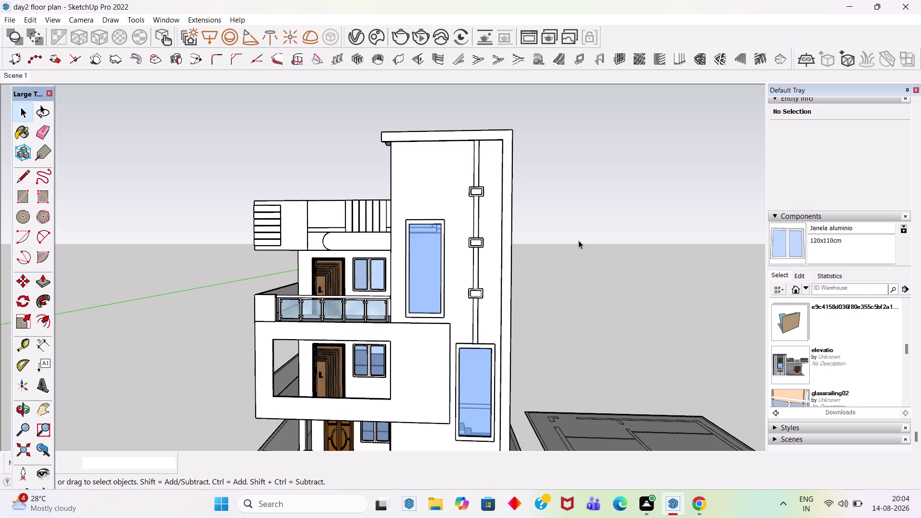
key(ctrl+s)
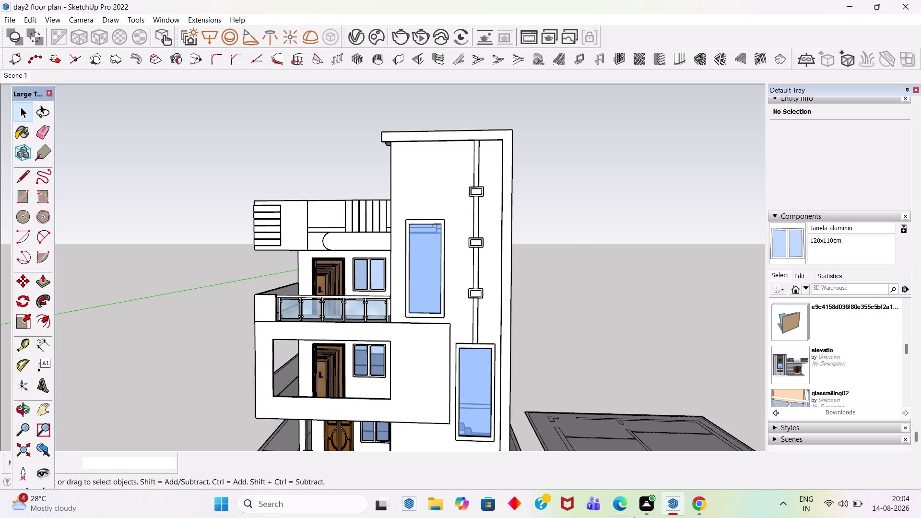